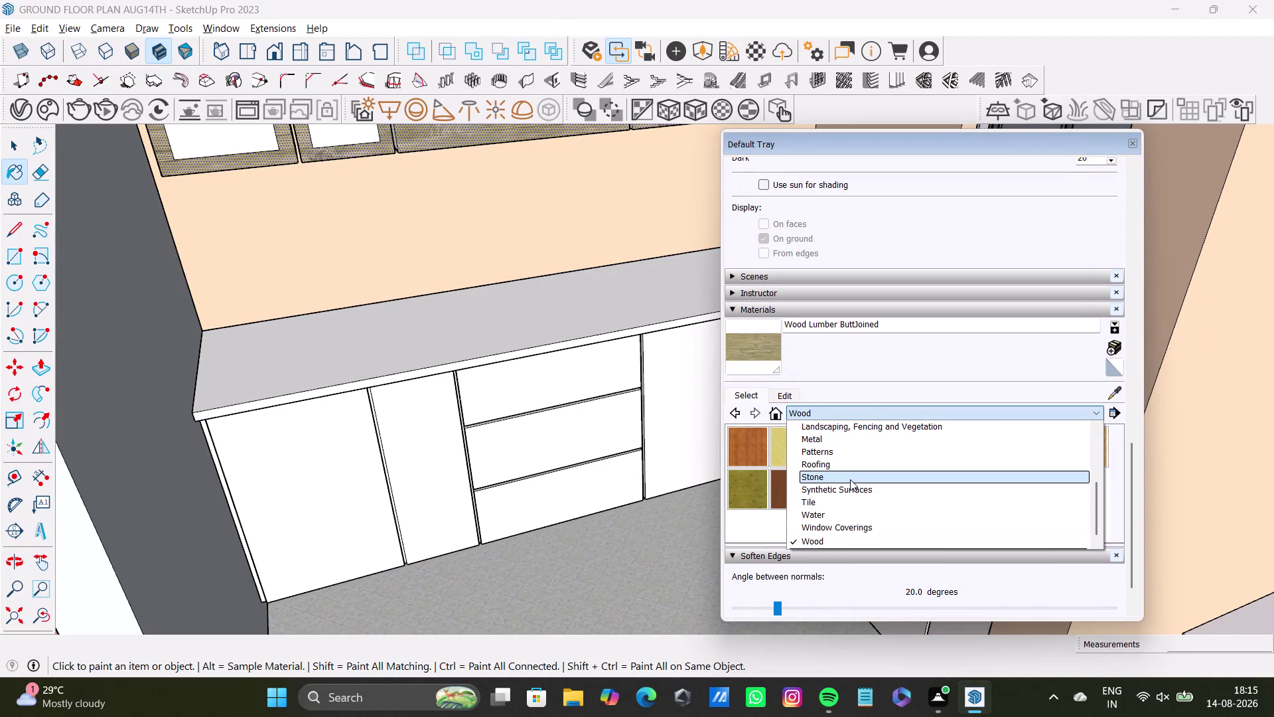
Browse the material collections and switch to the Patterns collection.
scroll(down, 3)
scroll(down, 3)
scroll(down, 3)
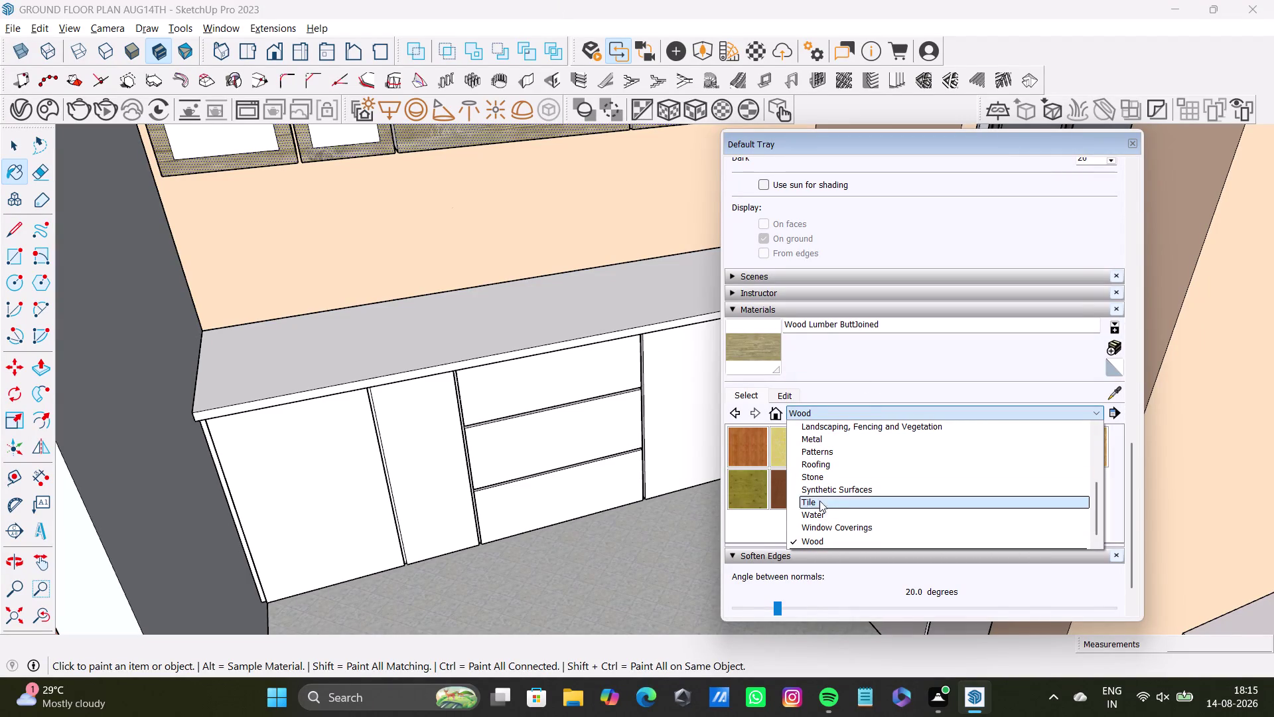
scroll(up, 3)
click(822, 490)
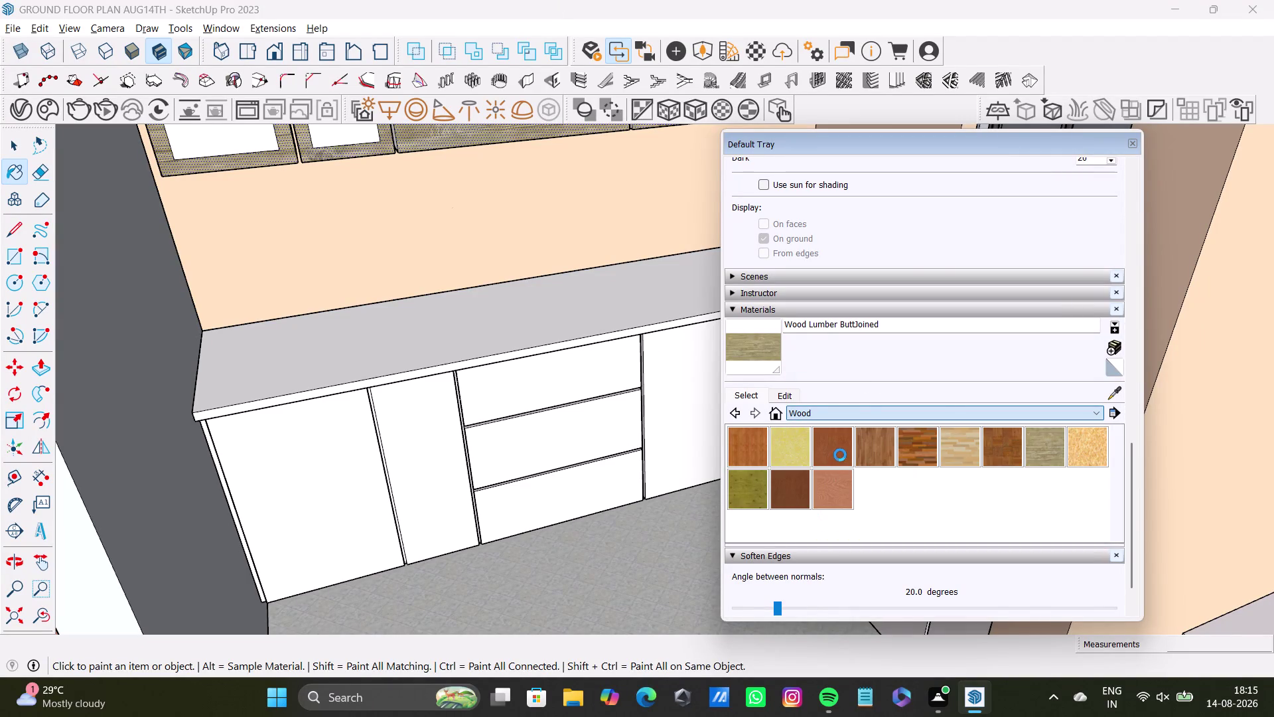
click(804, 452)
click(602, 376)
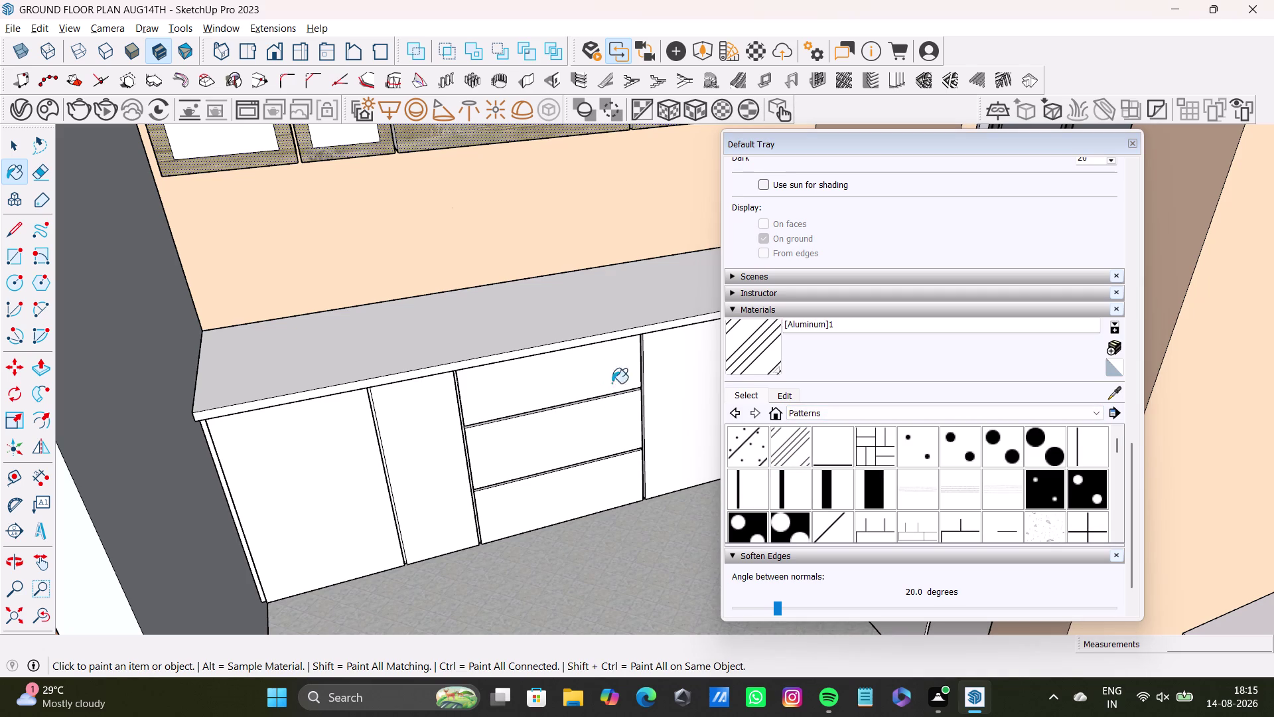
click(588, 366)
Select the white lower cabinet fronts with the Select tool.
key(space)
click(596, 366)
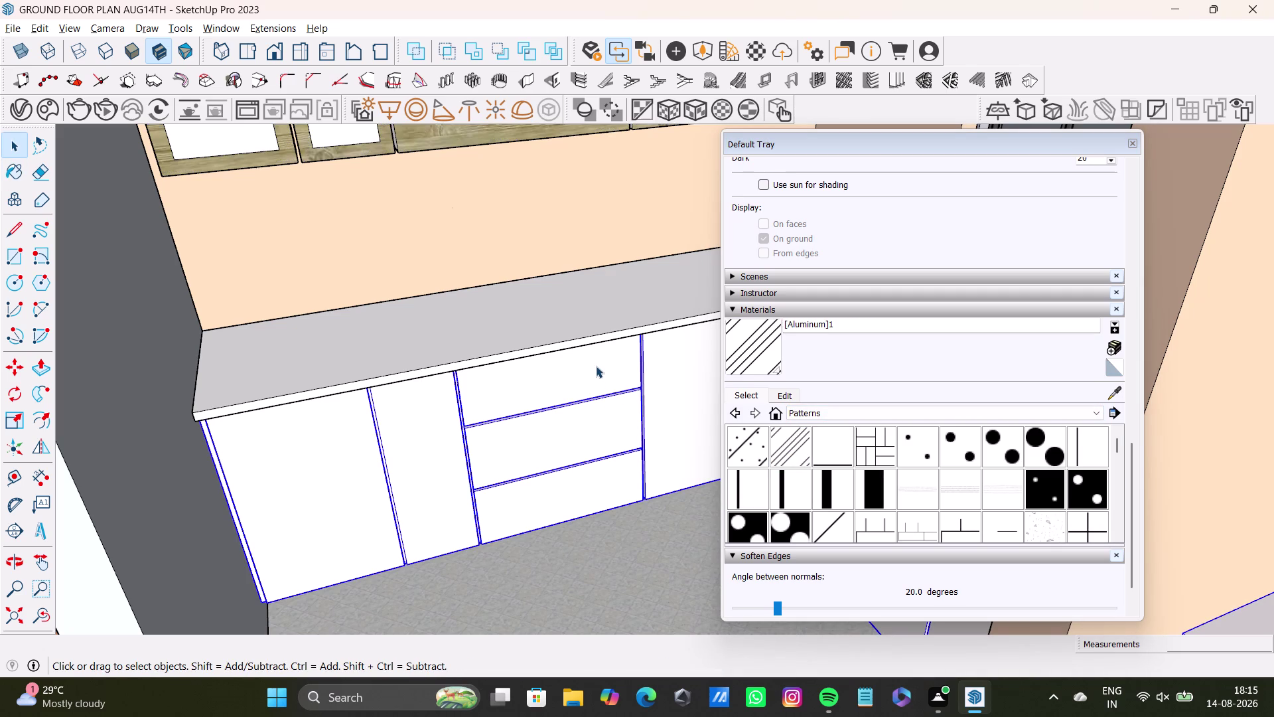
click(786, 446)
click(597, 389)
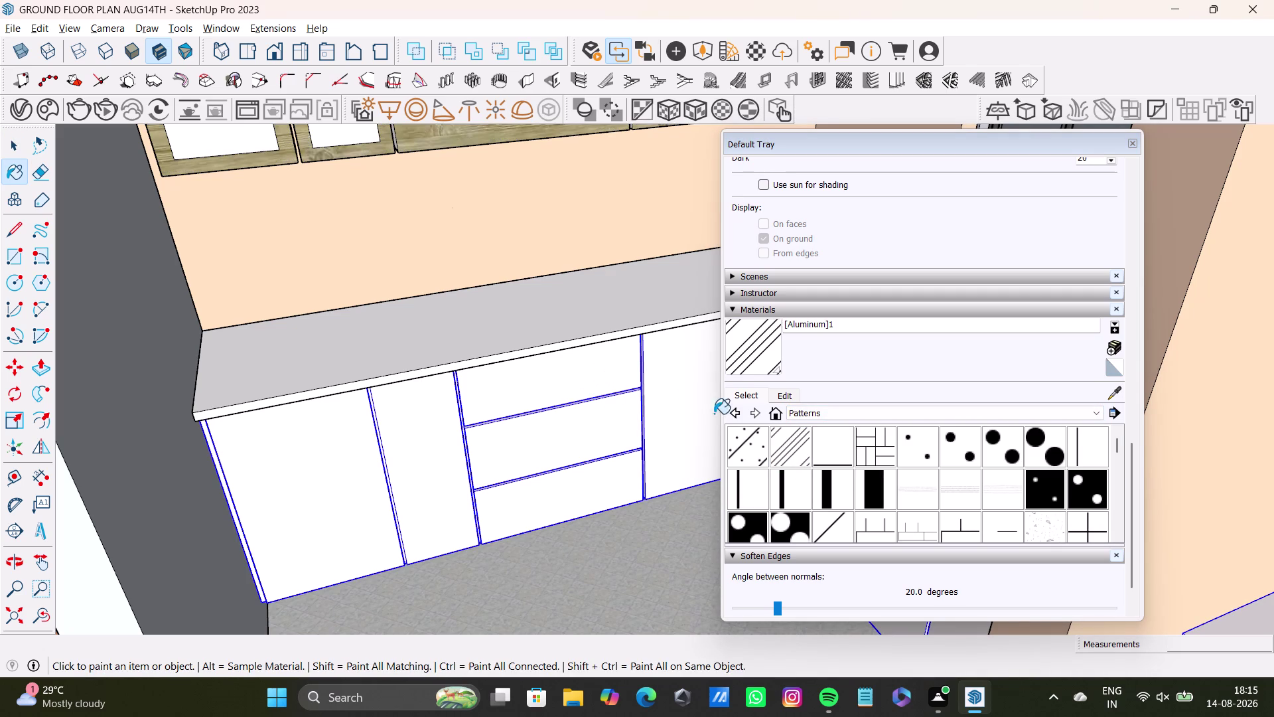
key(space)
click(609, 358)
Switch the Materials collection to Colors-Named.
scroll(up, 3)
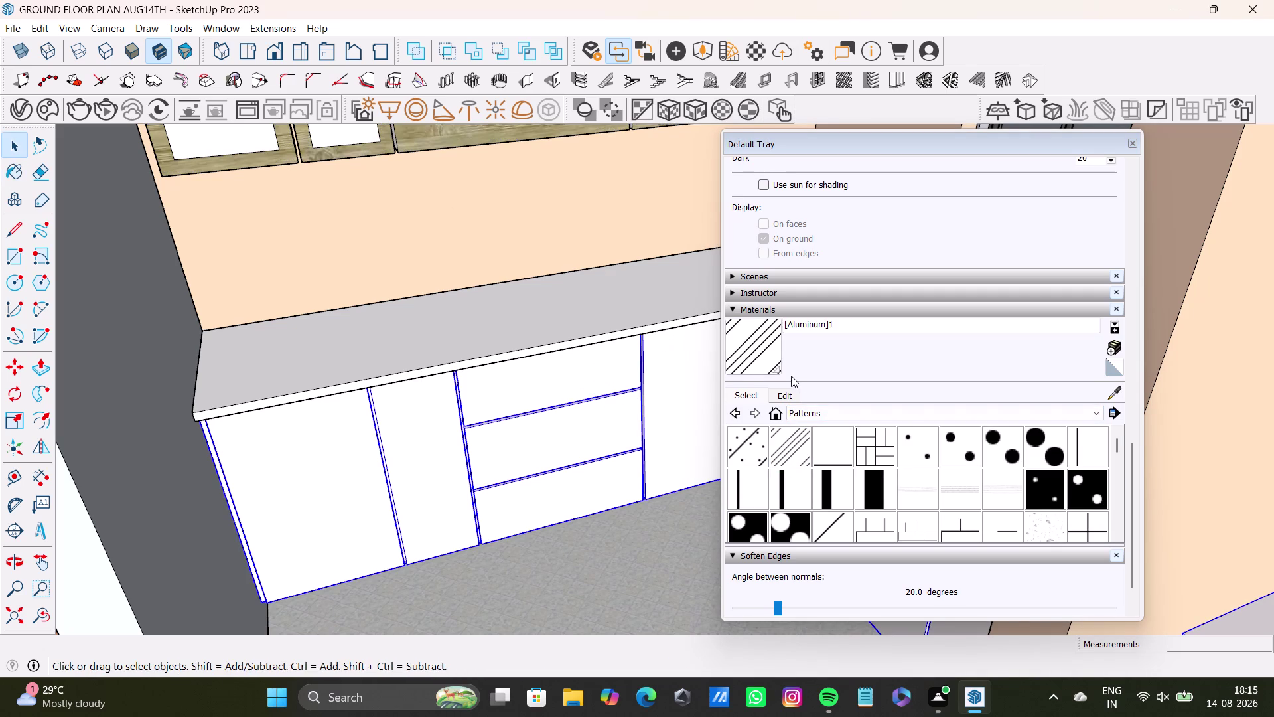
click(799, 409)
scroll(down, 3)
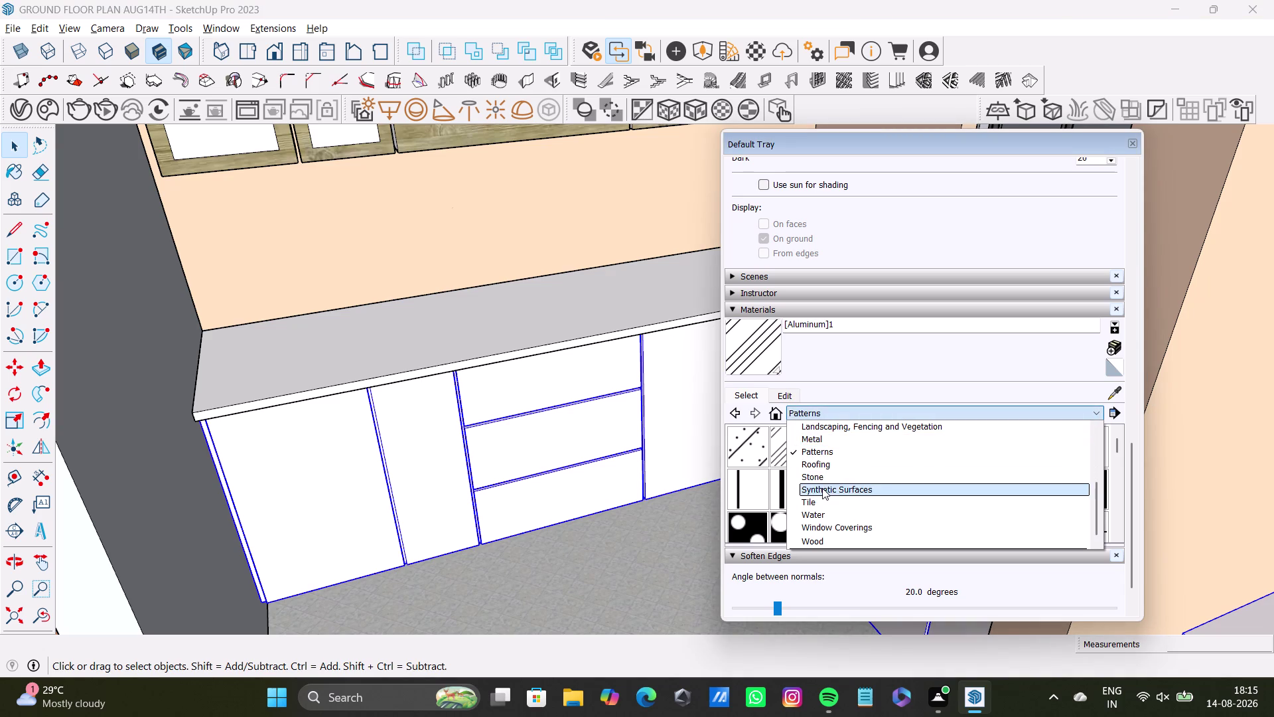
scroll(up, 3)
click(824, 476)
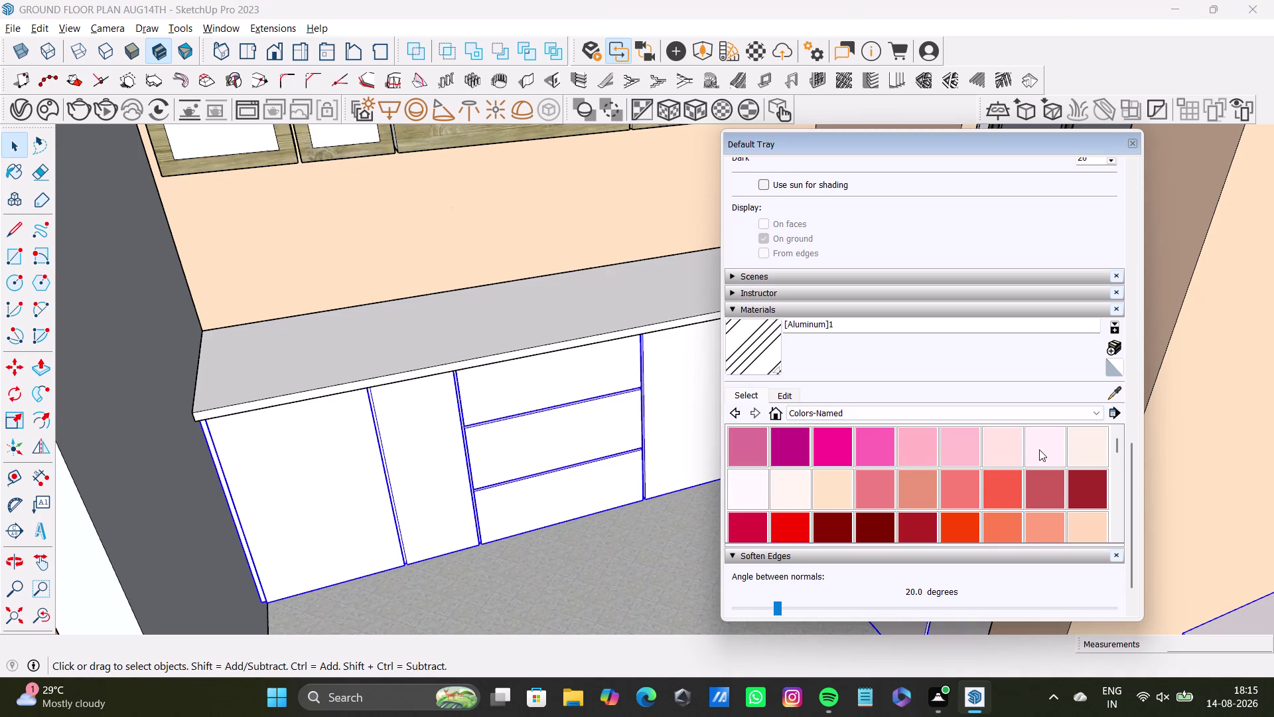
Pick DarkSalmon and triple-click to select the whole lower cabinet unit.
click(924, 488)
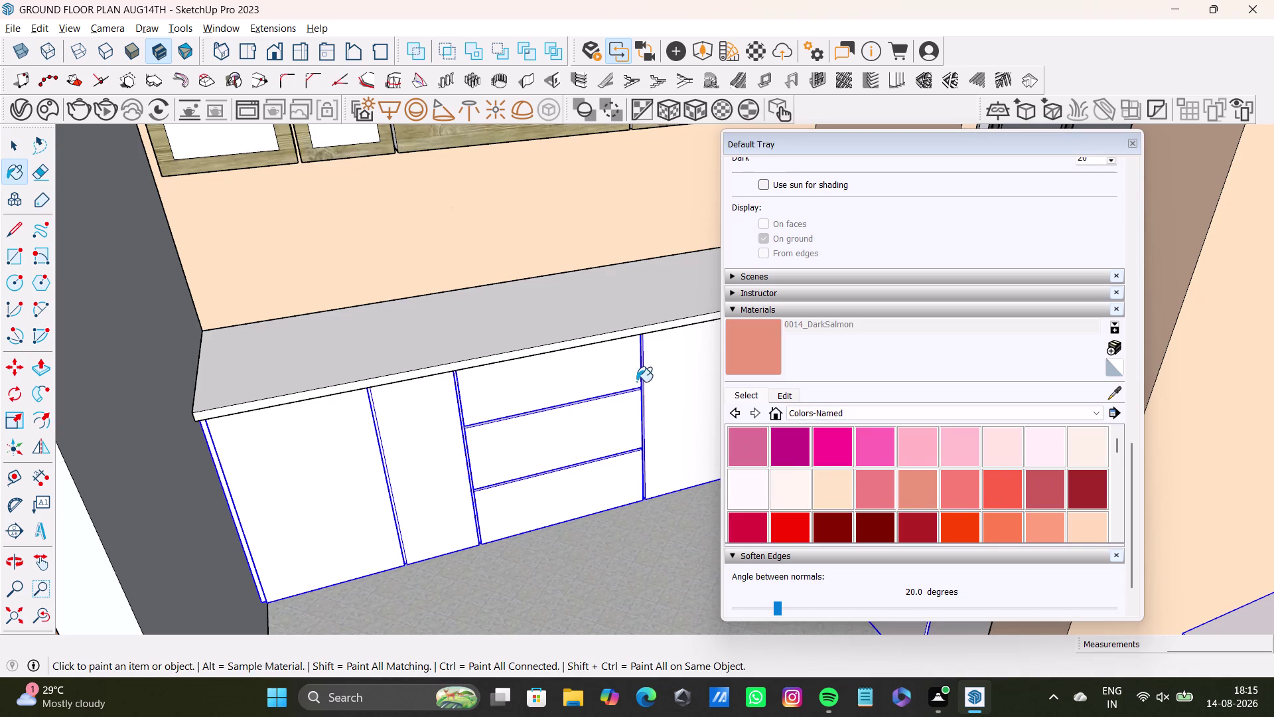
click(608, 366)
key(space)
click(612, 370)
triple_click(610, 369)
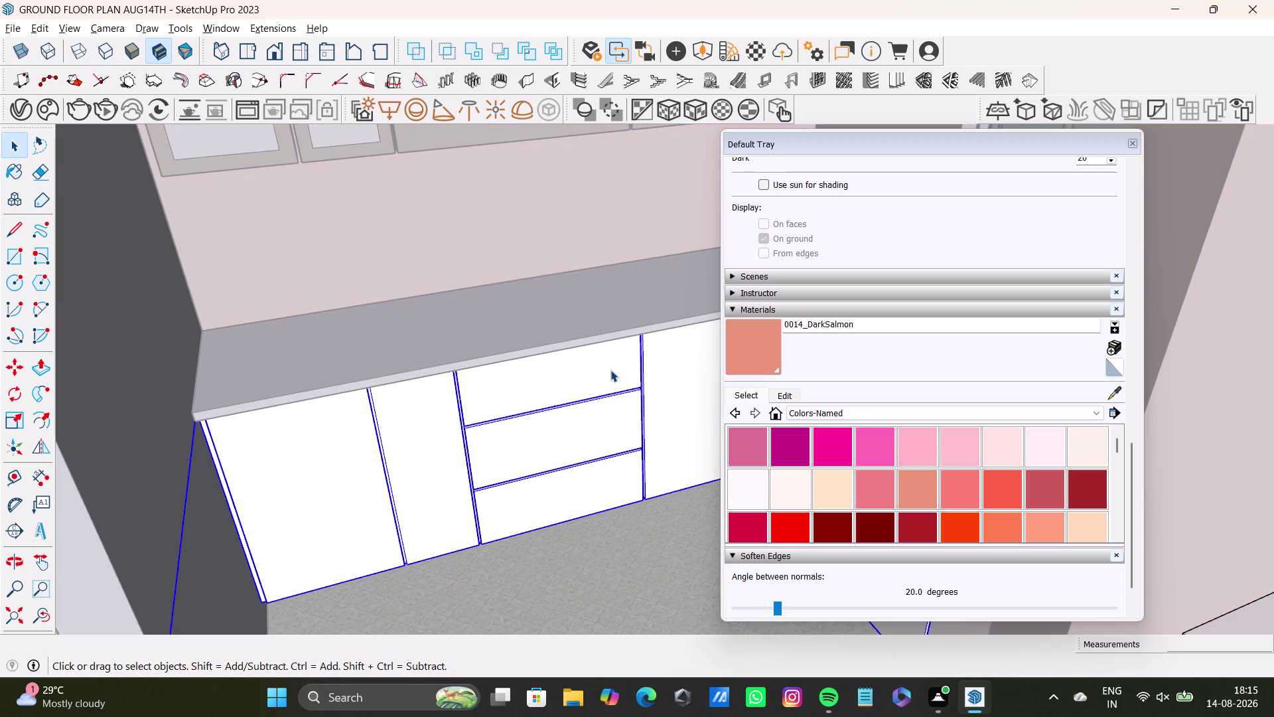
triple_click(611, 370)
click(611, 369)
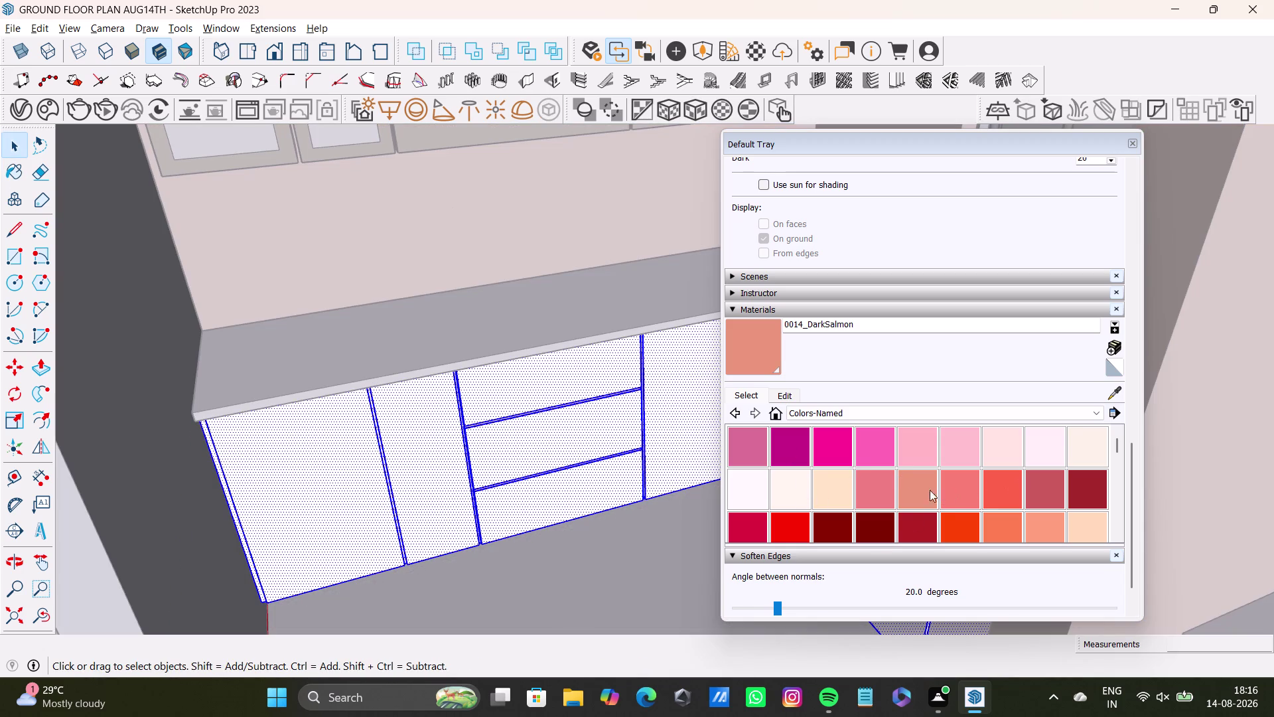
Paint the cabinet fronts DarkSalmon, then Wheat, and finally BurlyWood.
click(913, 487)
click(600, 374)
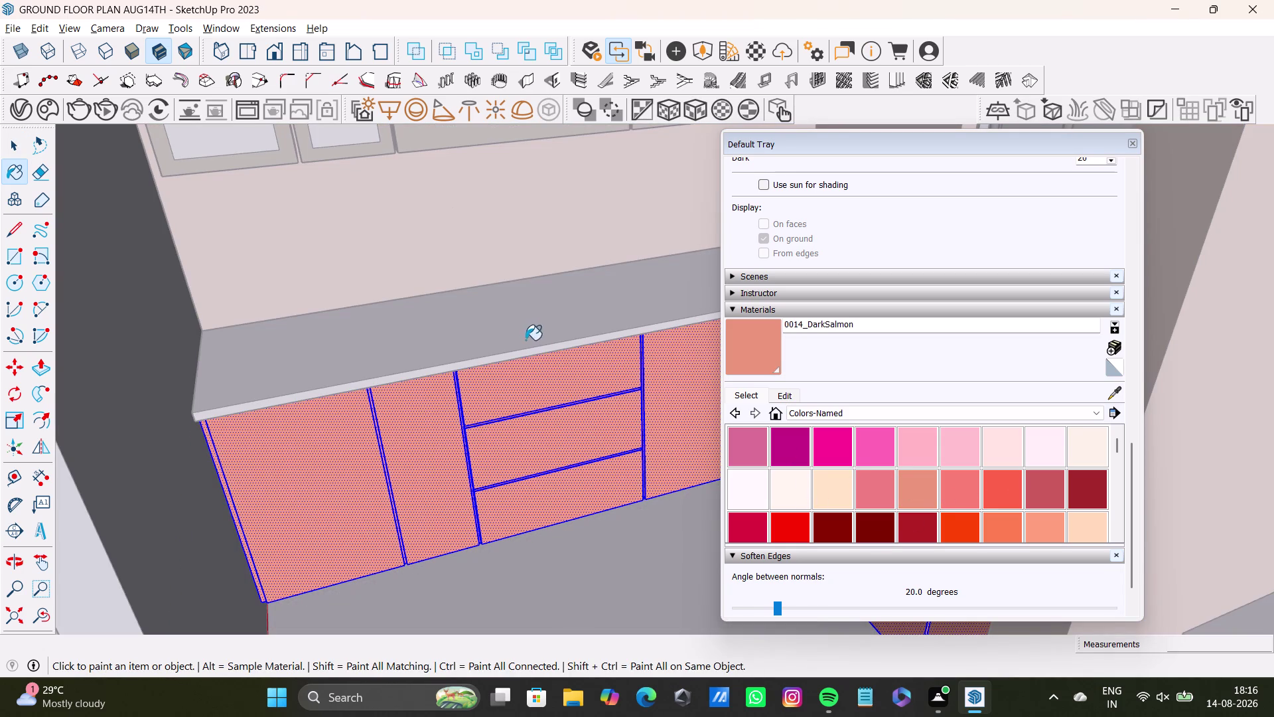
scroll(down, 3)
scroll(down, 3)
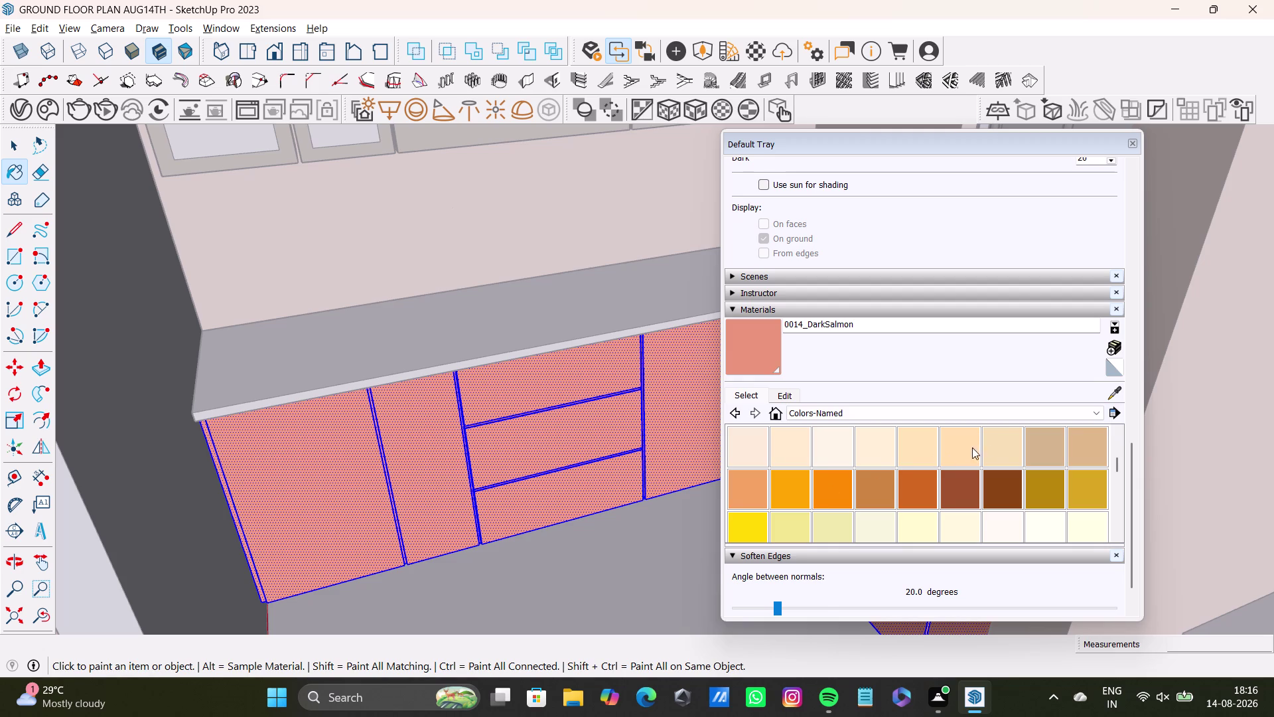
click(990, 443)
click(616, 366)
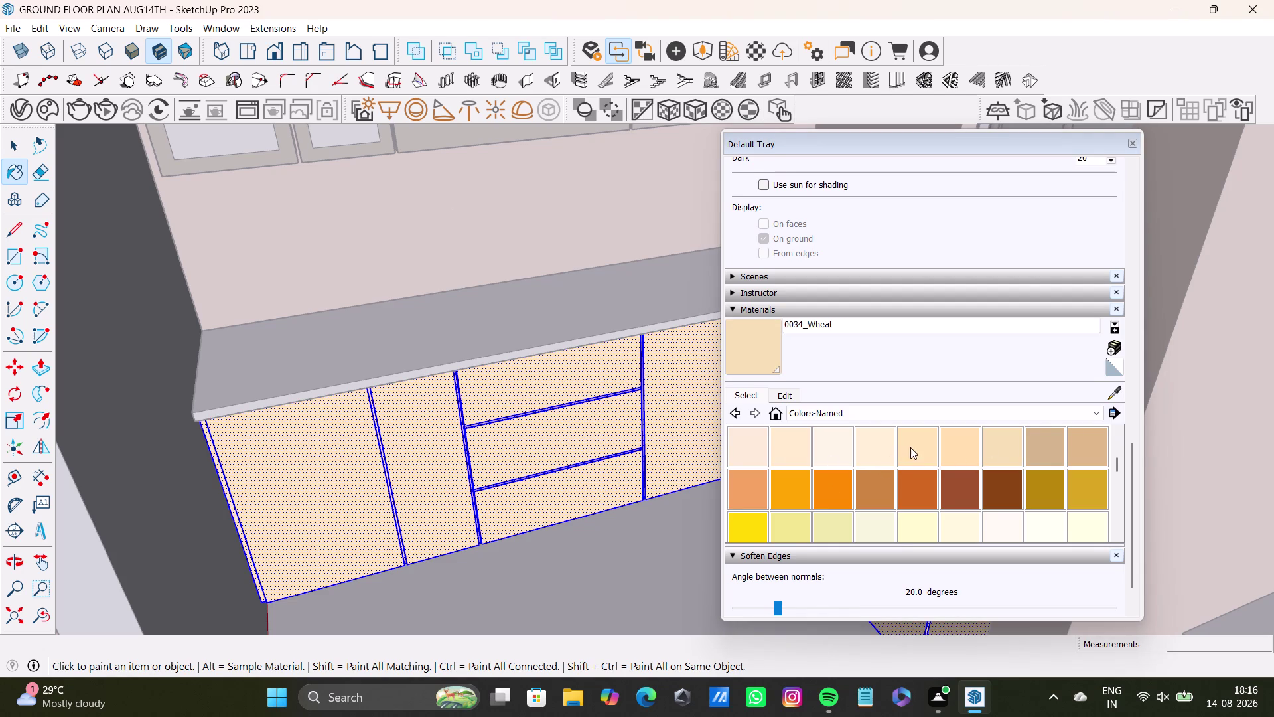
click(1074, 442)
click(544, 390)
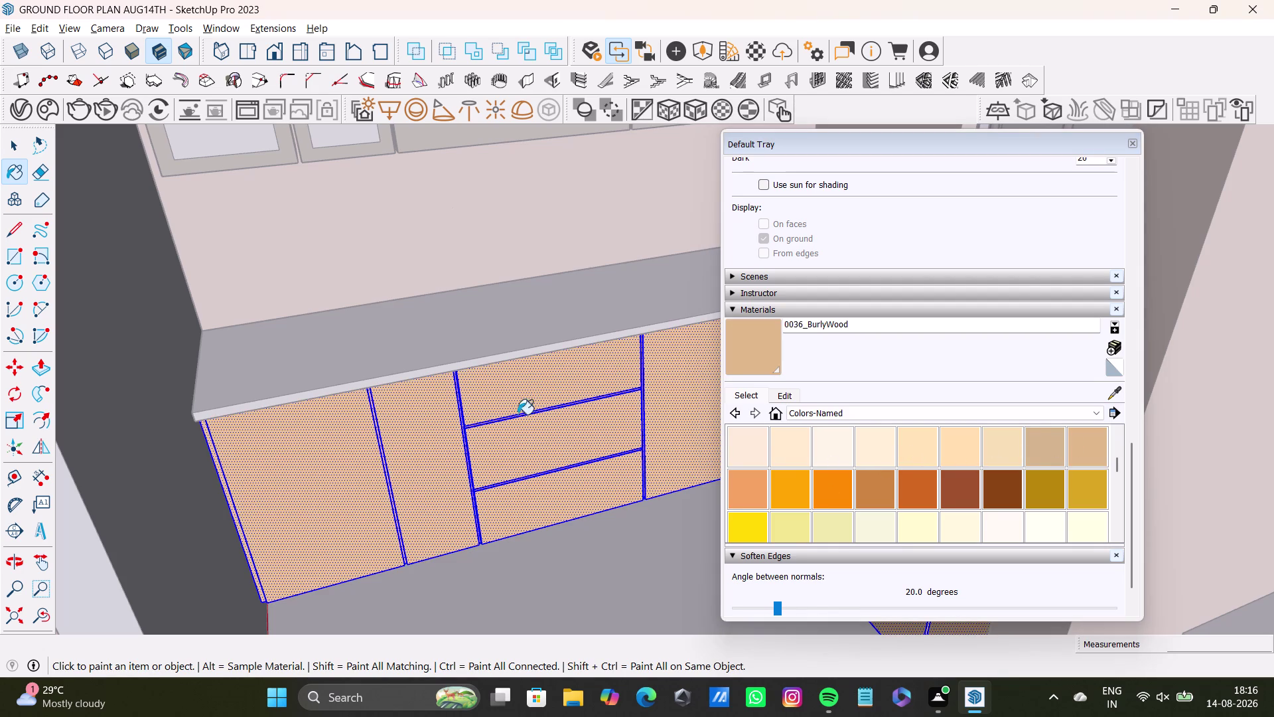
click(872, 412)
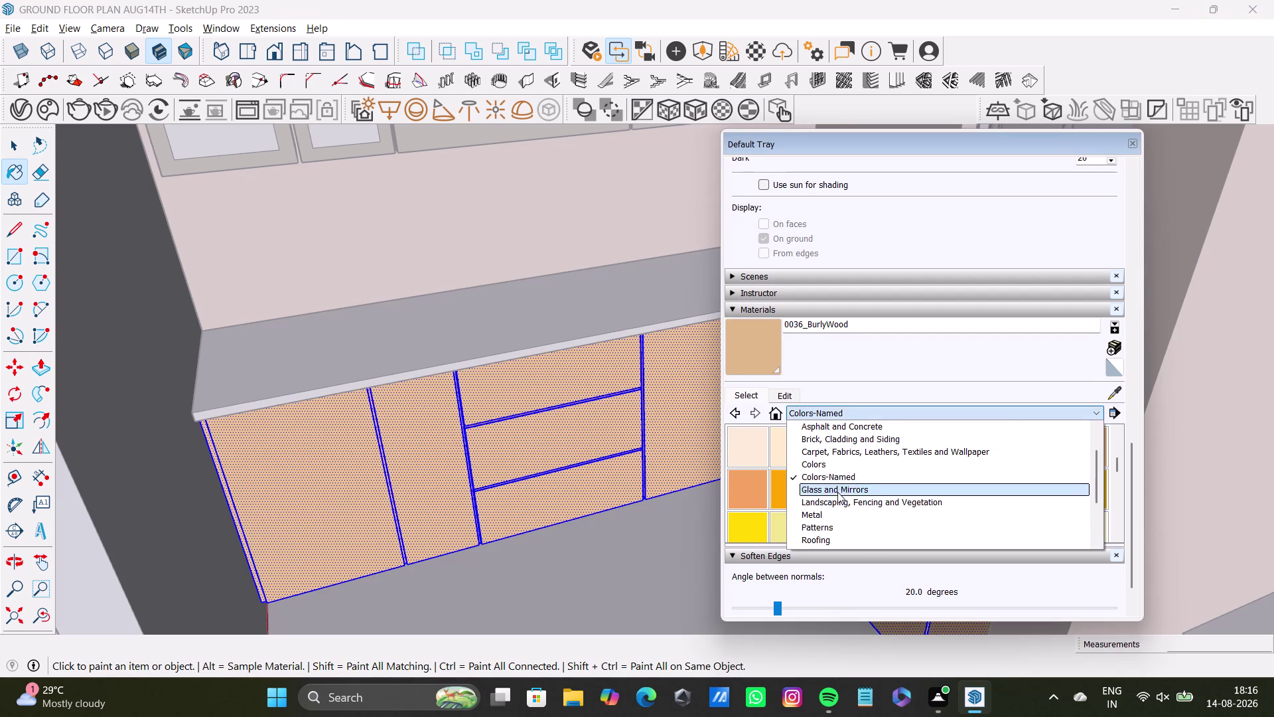
Try the Basketweave, Black Lines 3 and Adobe Rammed Earth patterns on the cabinet fronts.
click(828, 532)
click(870, 449)
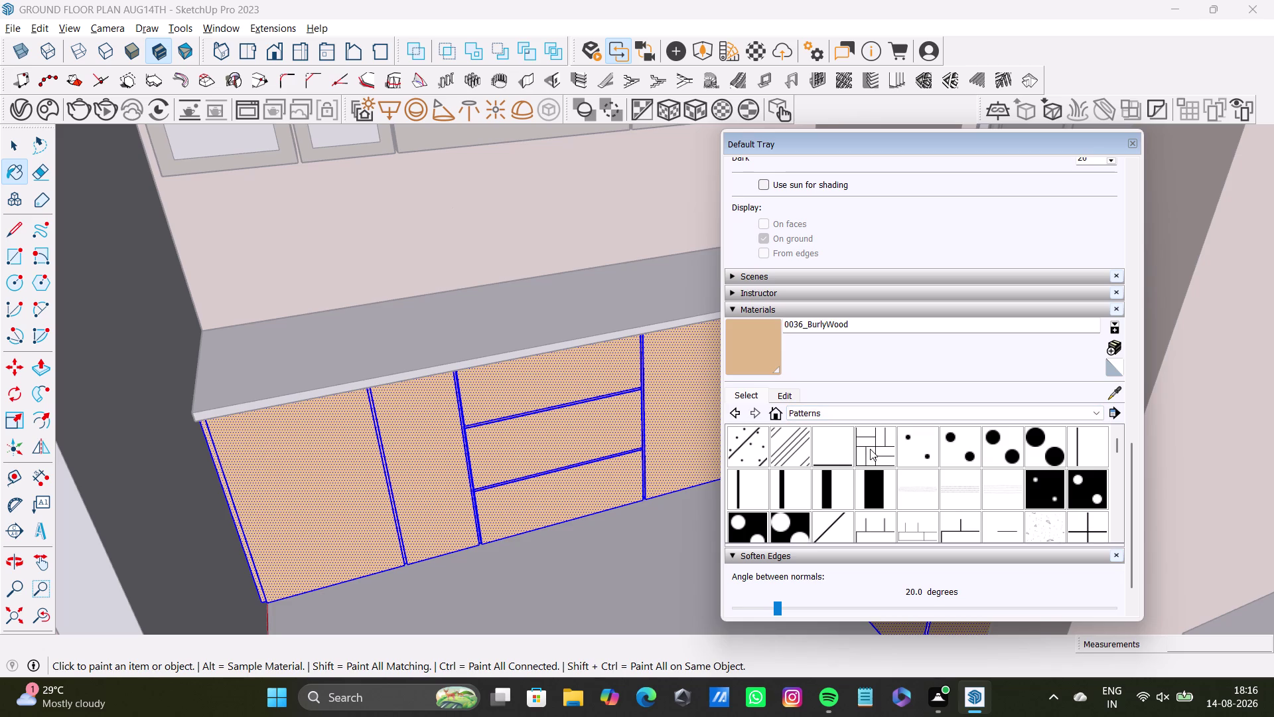
click(575, 386)
click(782, 485)
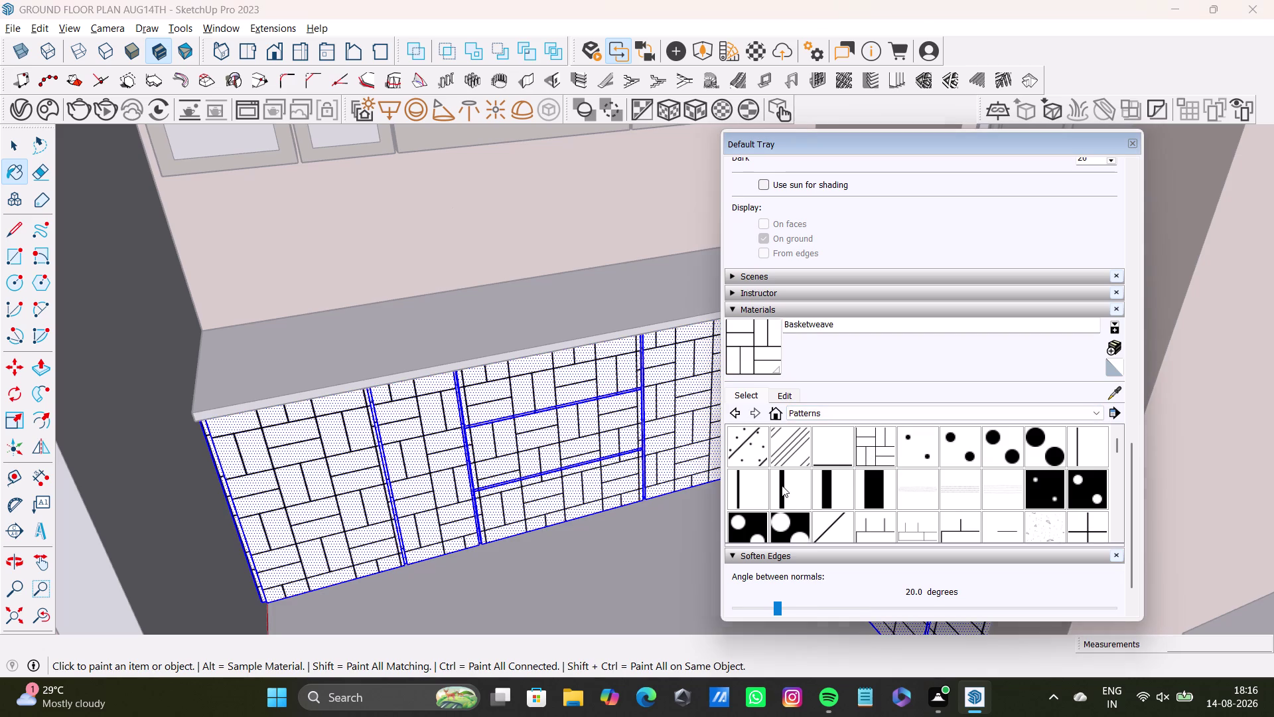
click(564, 379)
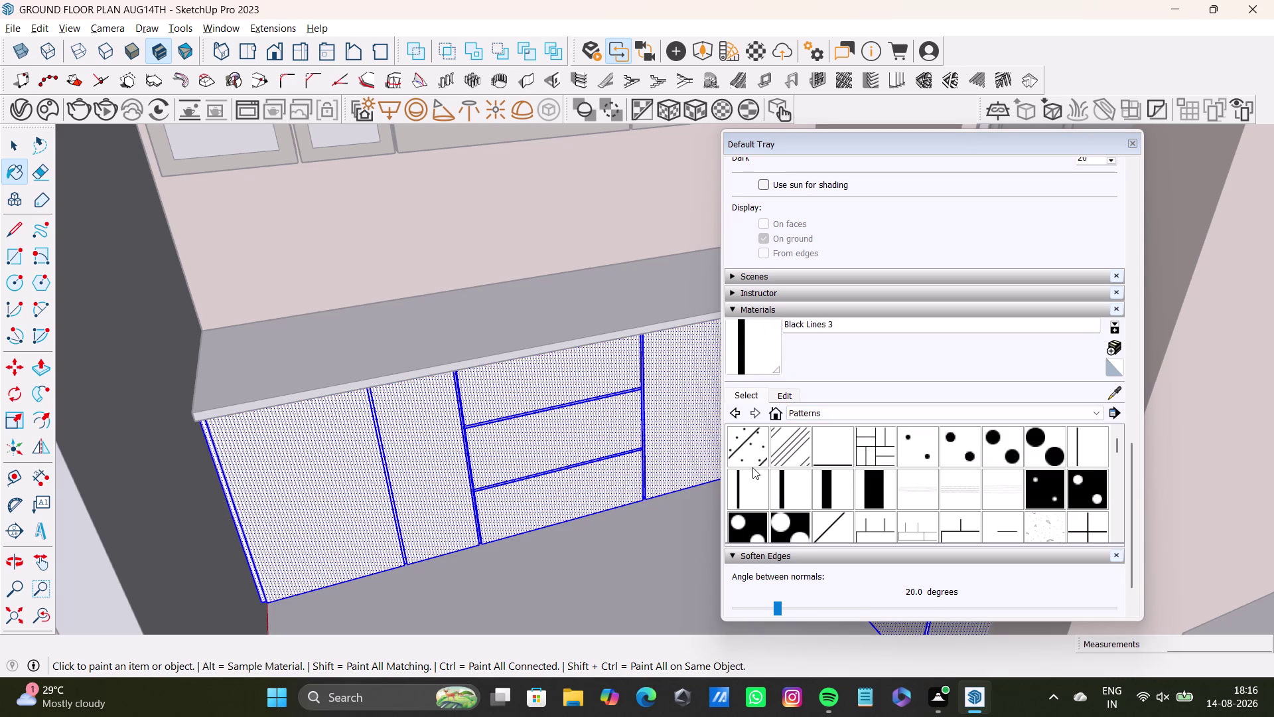
click(748, 447)
click(662, 383)
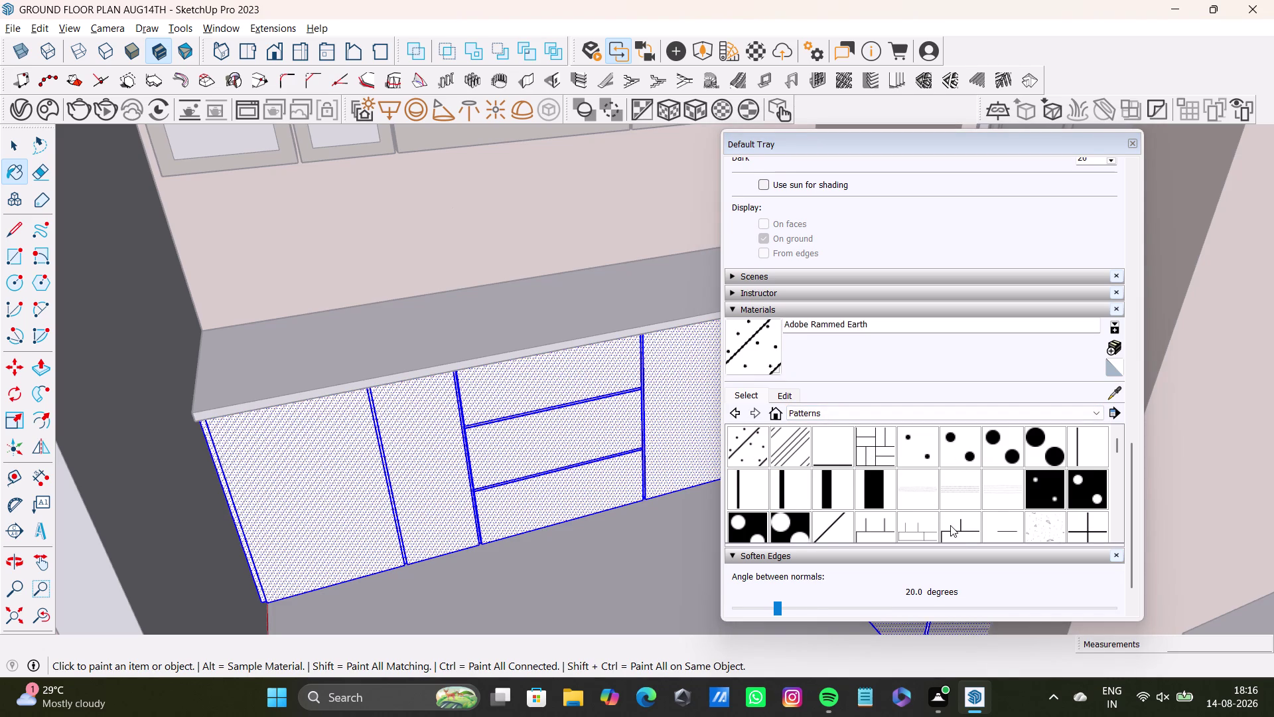
Try Crushed Rock Gravel, then finish the cabinet fronts with Sketchy Stone.
scroll(down, 3)
scroll(down, 3)
click(959, 498)
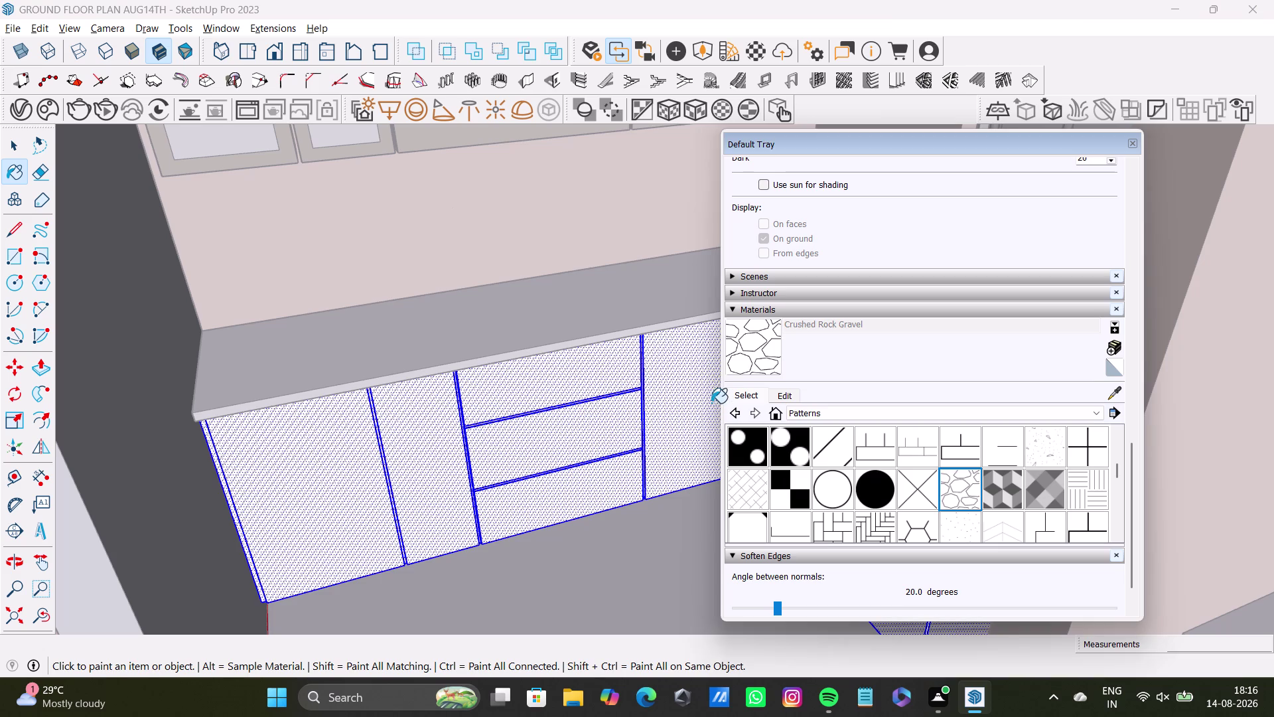
click(703, 384)
scroll(up, 3)
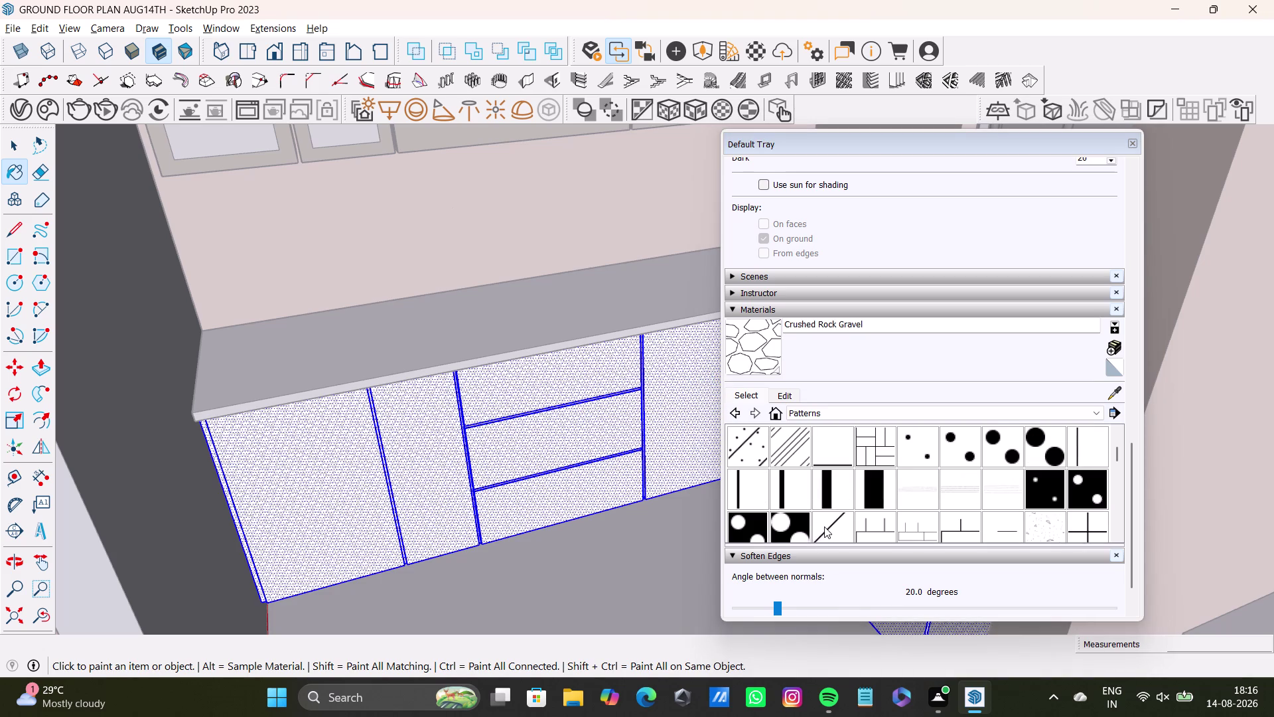
scroll(up, 3)
scroll(down, 3)
scroll(down, 3)
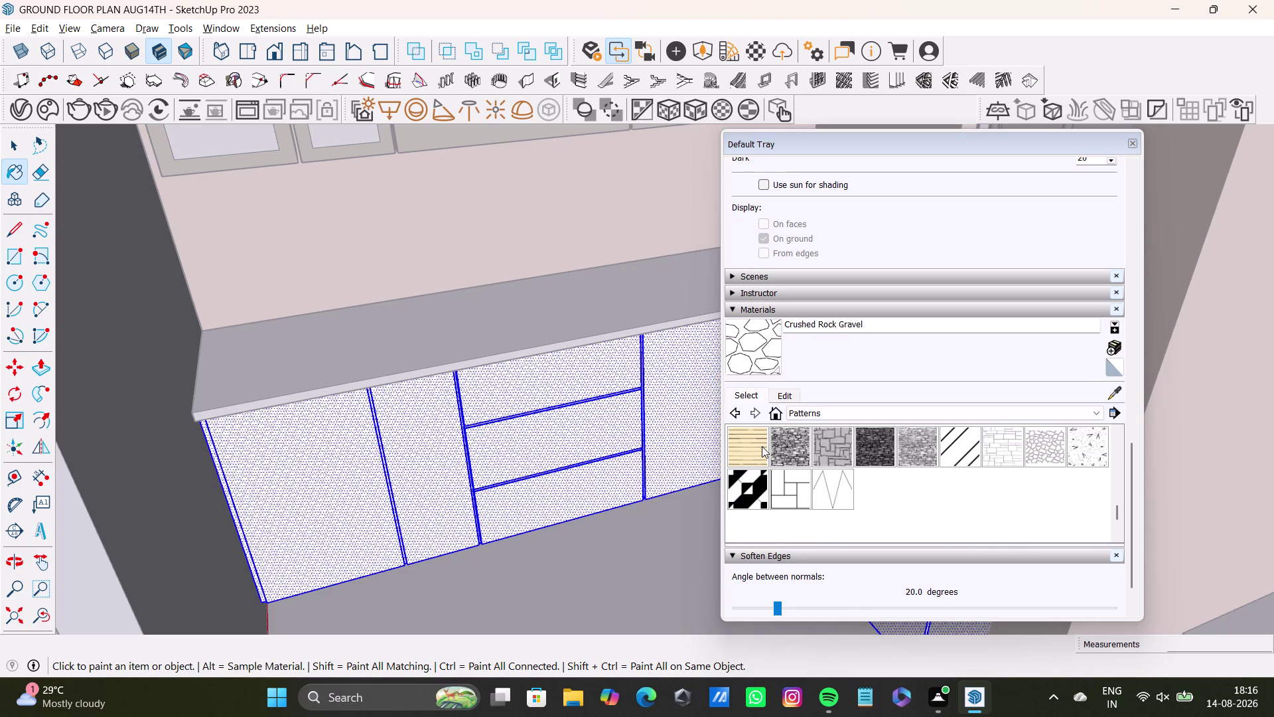
click(786, 441)
click(666, 395)
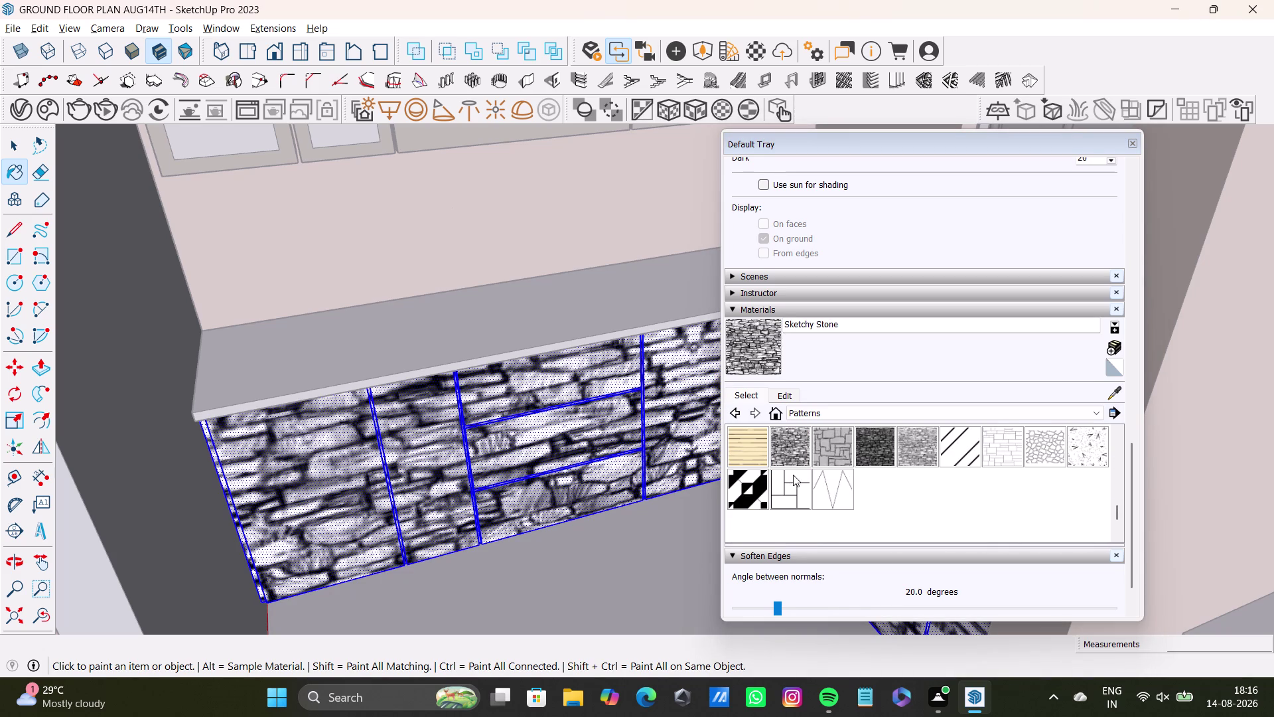
click(852, 415)
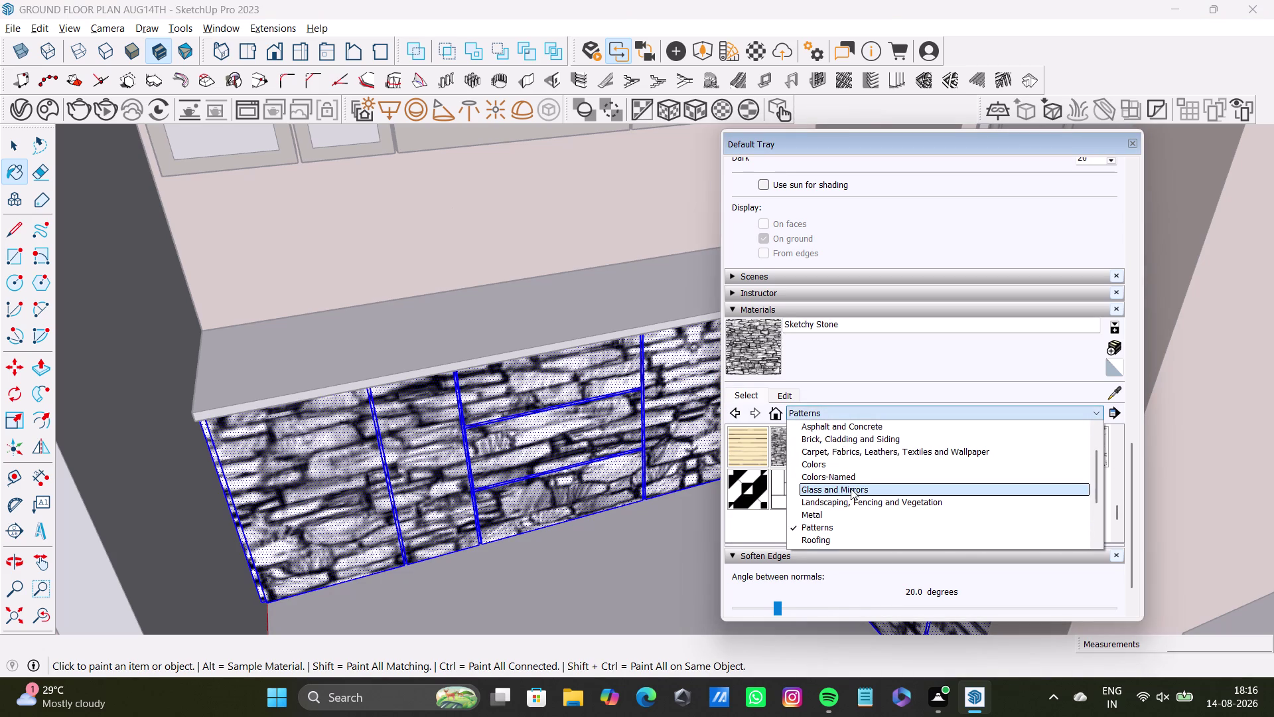
Switch to Colors-Named and try Cornsilk on the cabinet fronts.
click(858, 482)
scroll(down, 3)
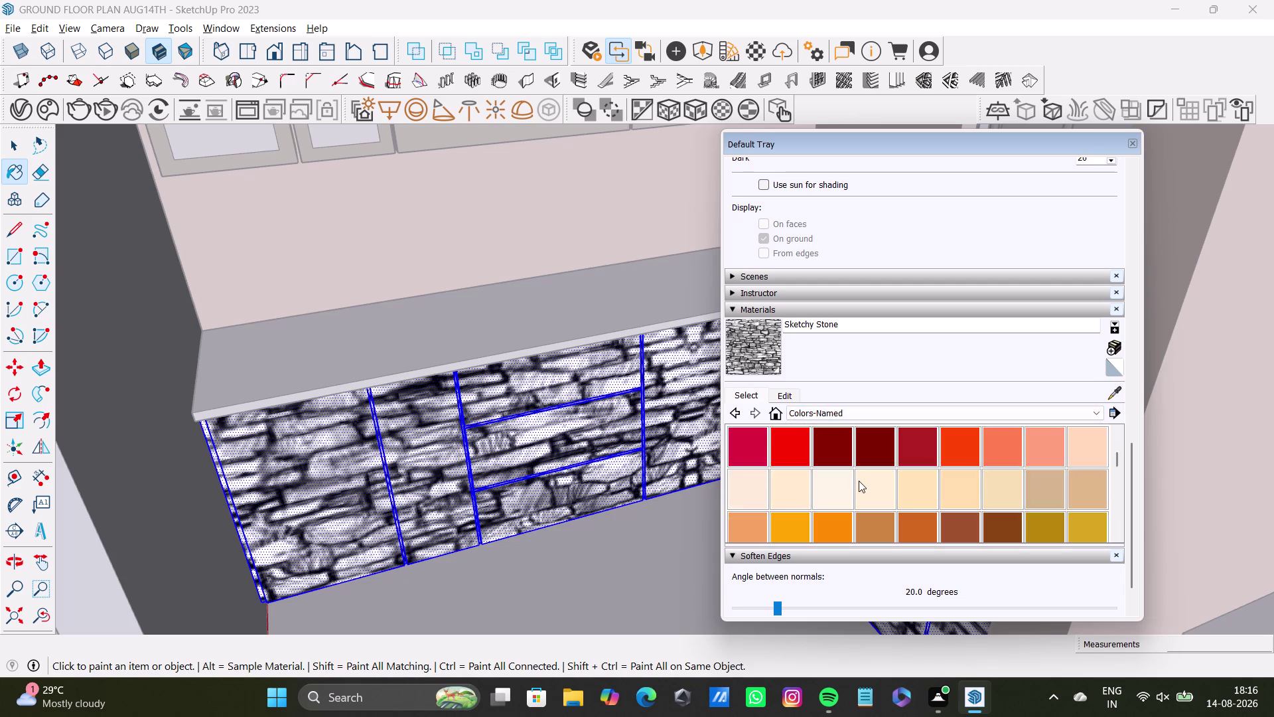
scroll(down, 3)
scroll(down, 3)
scroll(up, 3)
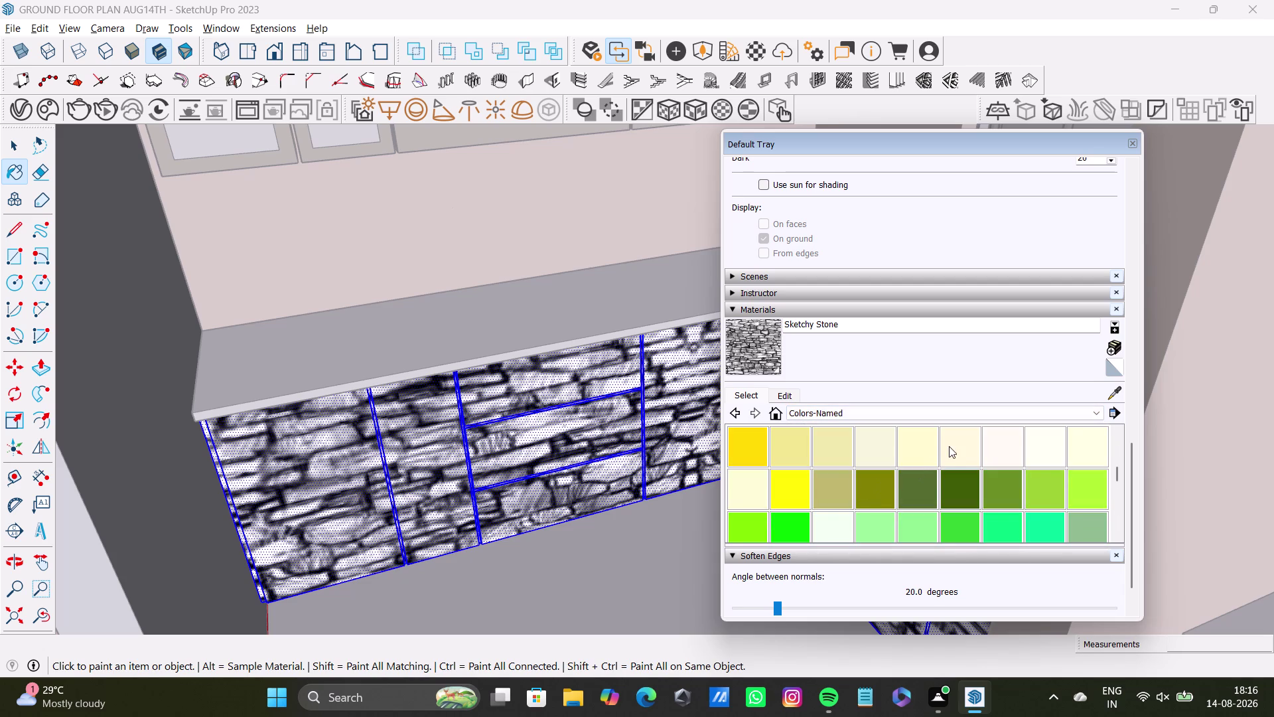
click(951, 445)
click(672, 392)
Try Tan and then OldLace on the cabinet fronts.
scroll(up, 3)
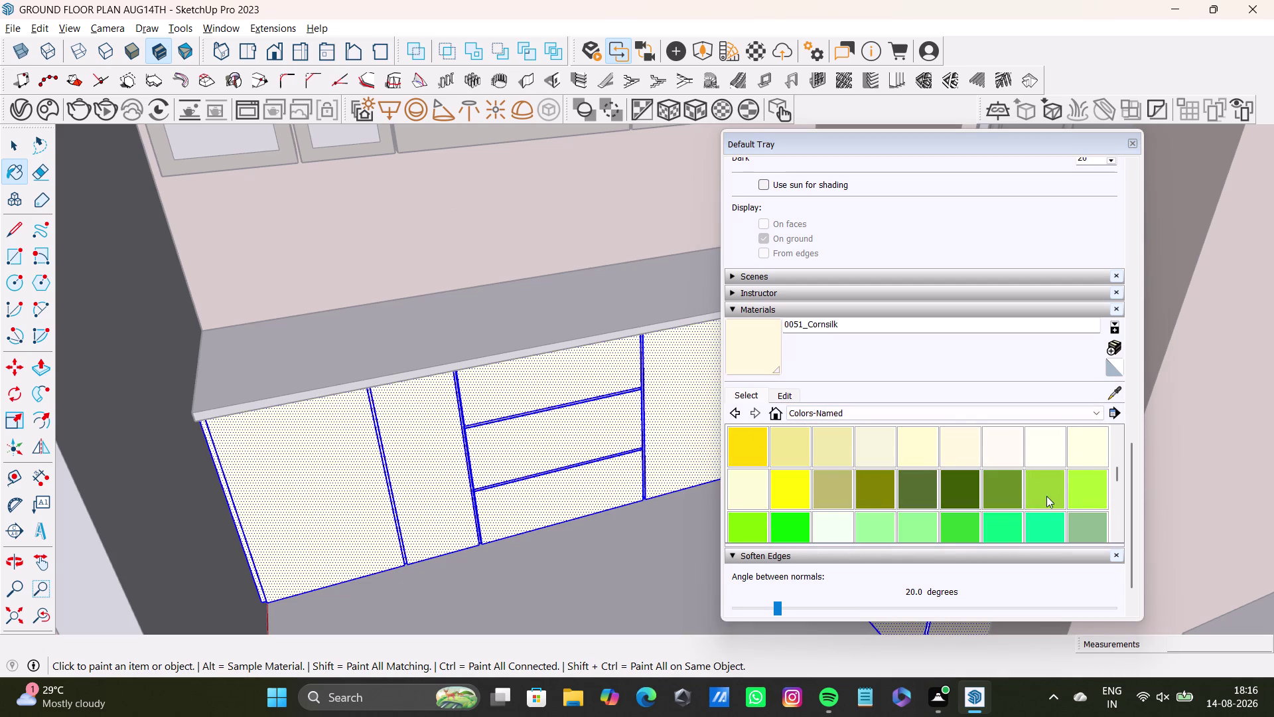
scroll(up, 3)
scroll(up, 3)
click(1055, 491)
click(680, 366)
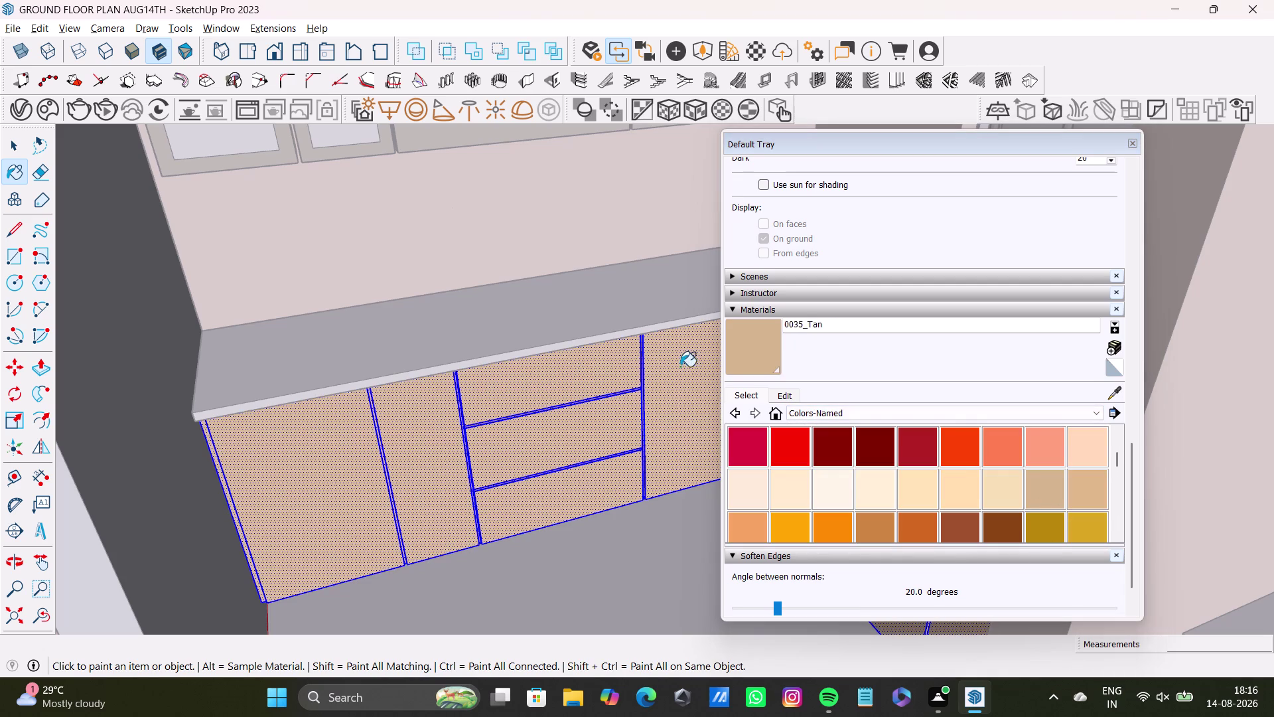
click(832, 491)
click(675, 382)
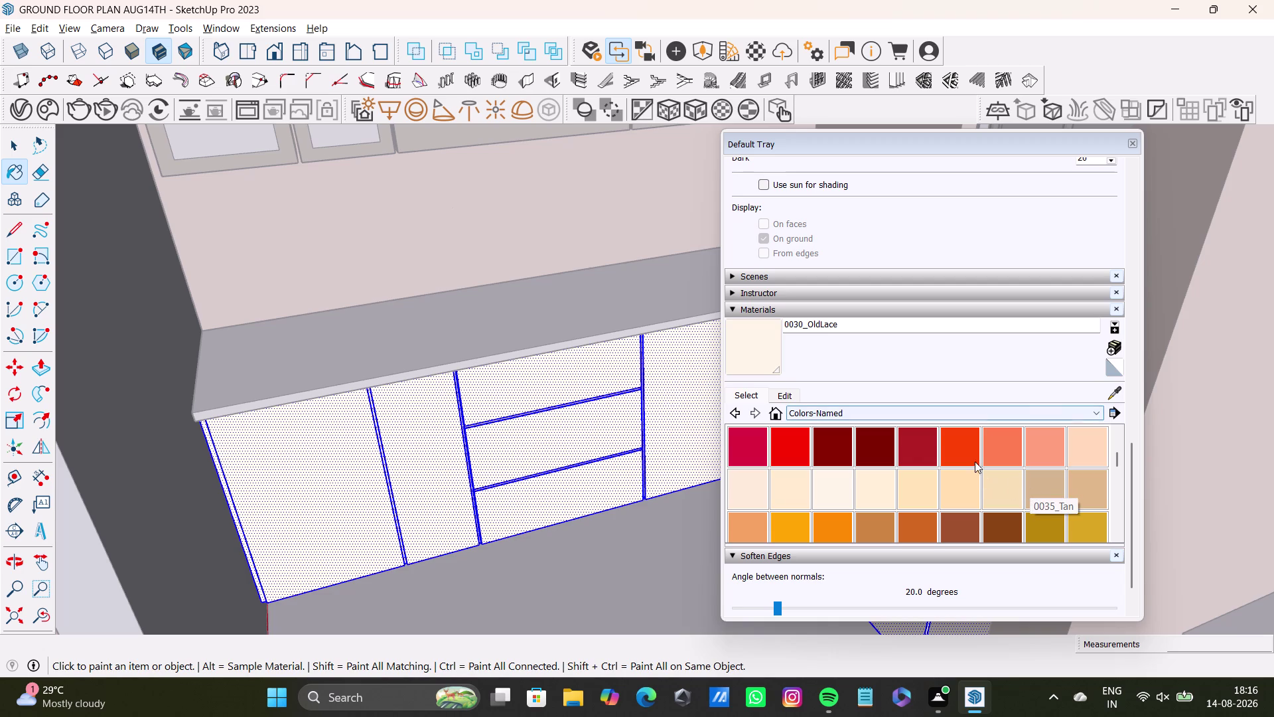
Paint the cabinet fronts DarkSalmon and return to the Select tool.
scroll(up, 3)
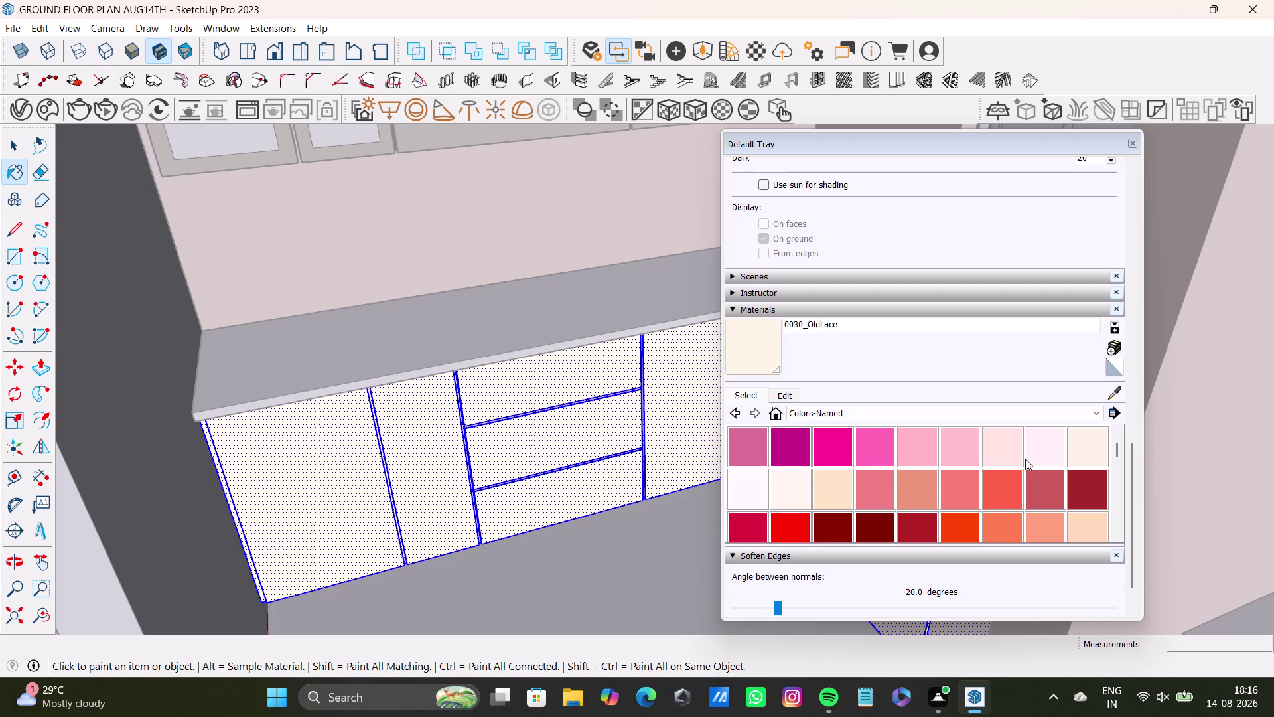
click(921, 491)
click(693, 412)
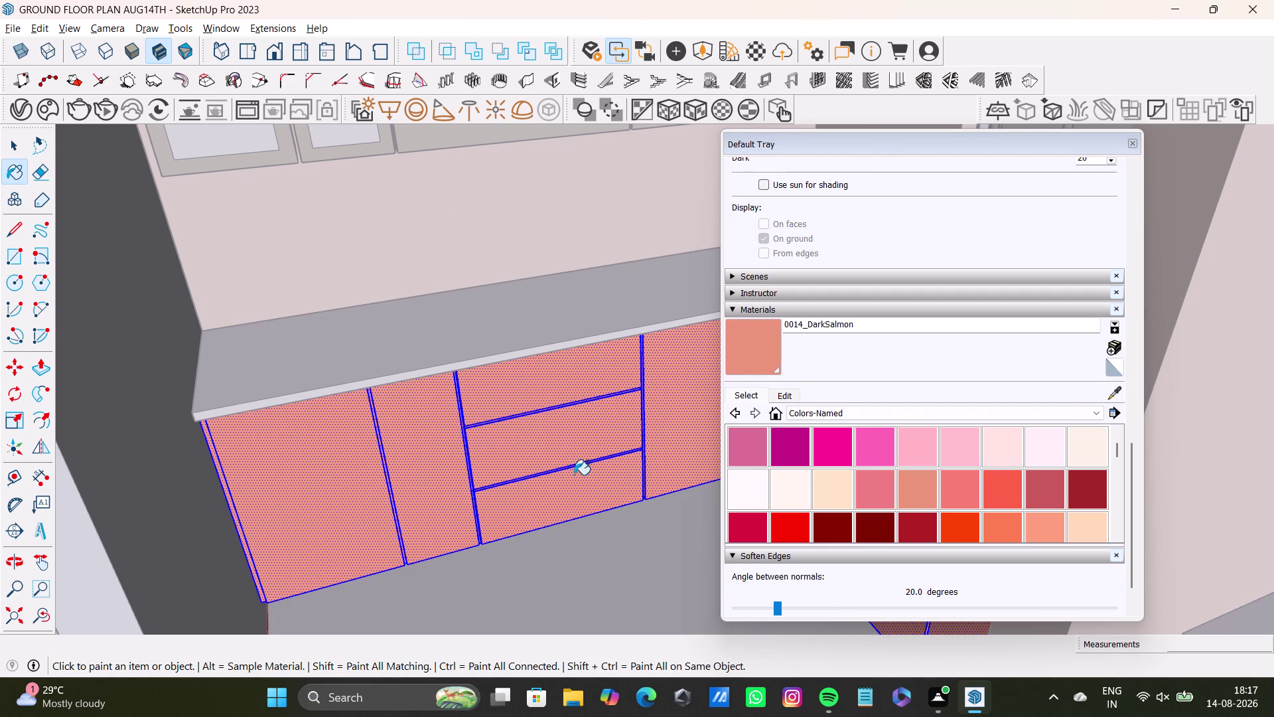
key(space)
Deselect the painted fronts and pull back to view the whole kitchen corner.
click(601, 517)
click(583, 561)
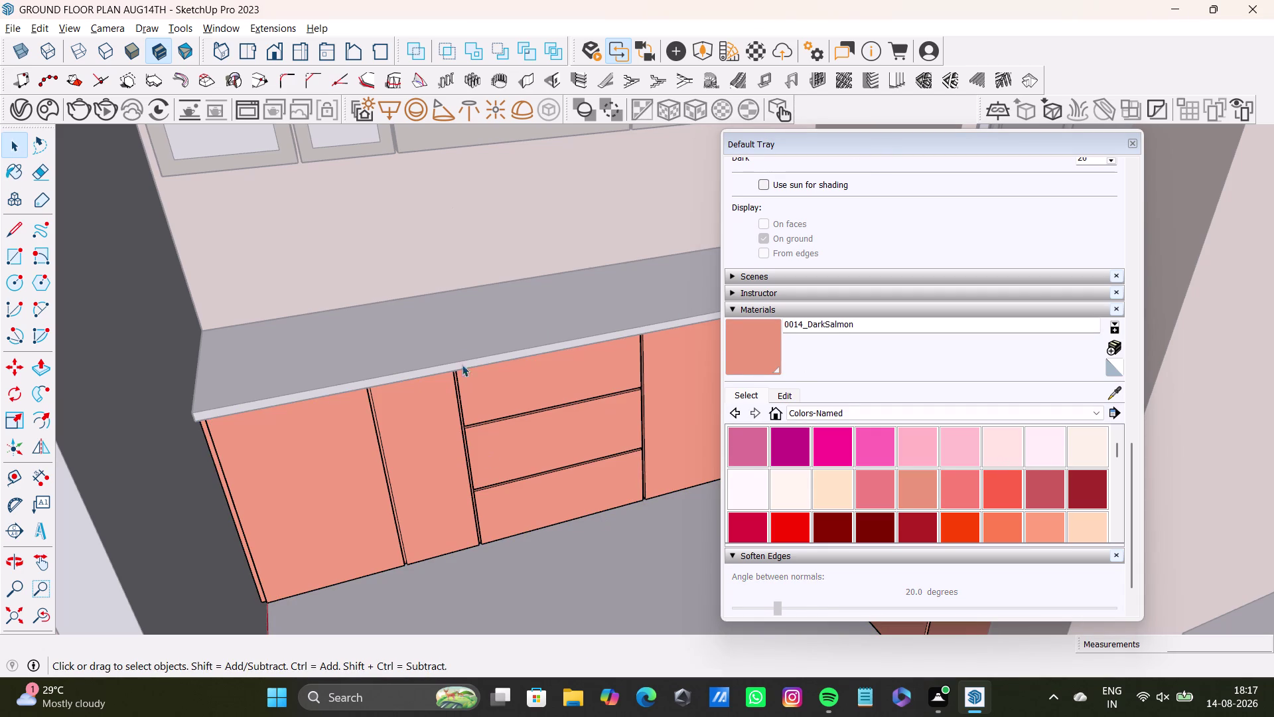
double_click(479, 349)
click(485, 354)
click(487, 361)
click(541, 455)
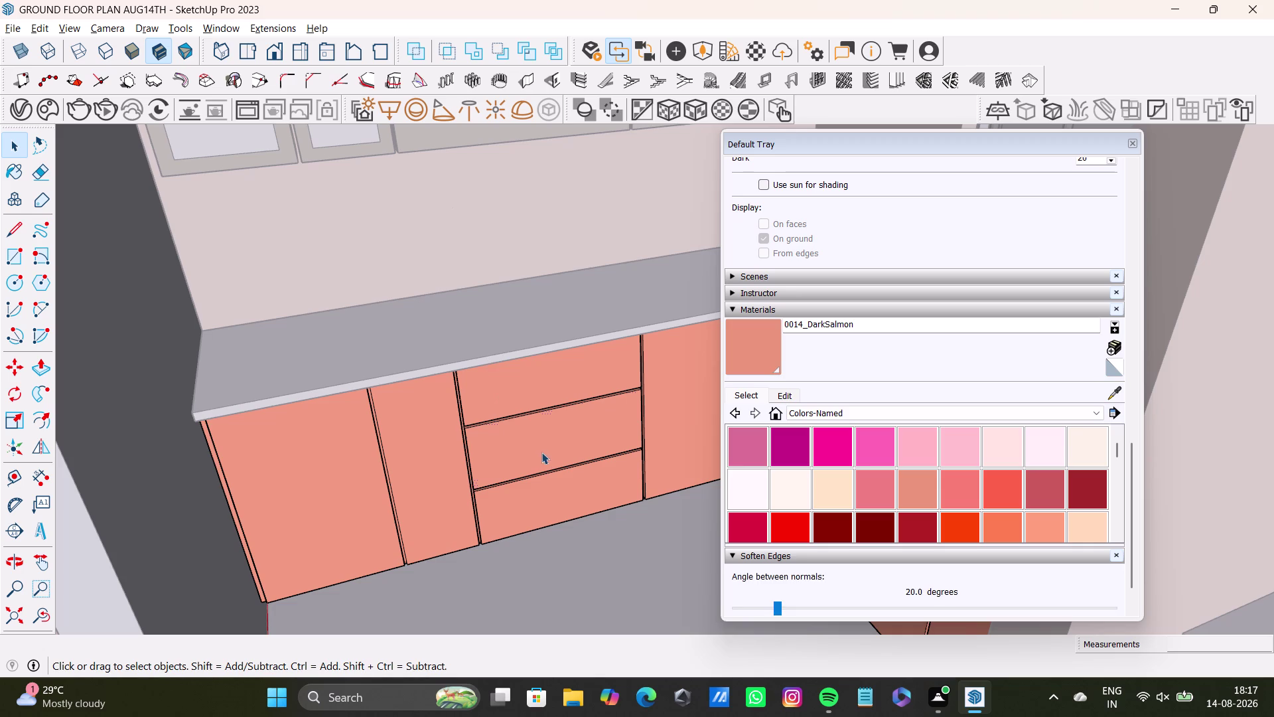
drag(890, 143, 954, 537)
Orbit toward the kitchen and double-click the L-shaped countertop to select it.
scroll(down, 3)
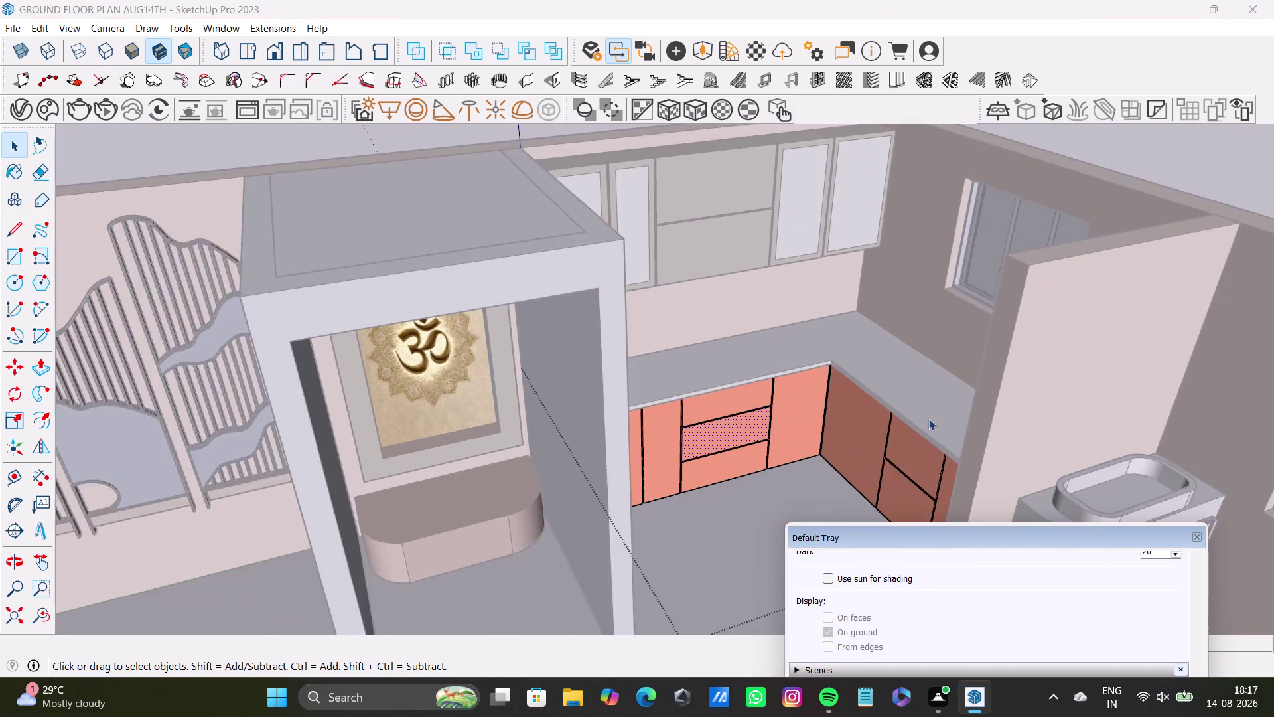
scroll(down, 3)
triple_click(1094, 260)
double_click(1093, 260)
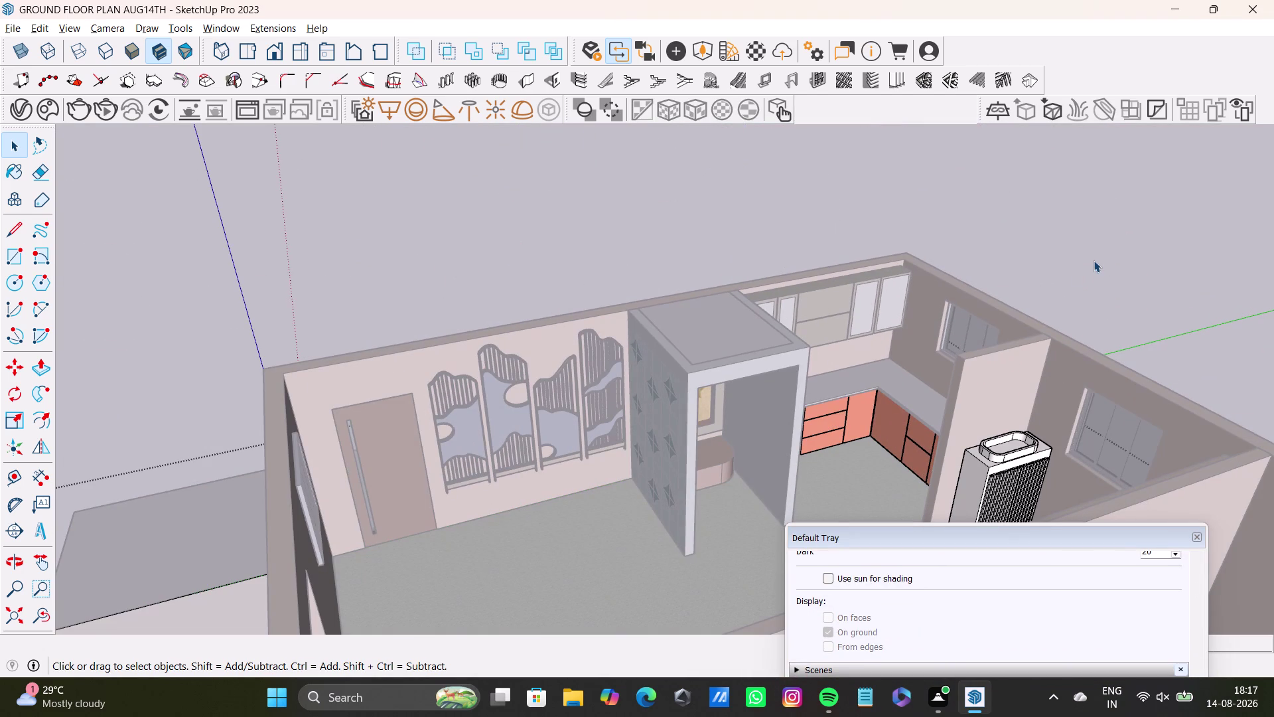
key(space)
double_click(1080, 260)
scroll(up, 3)
middle_drag(840, 402, 693, 372)
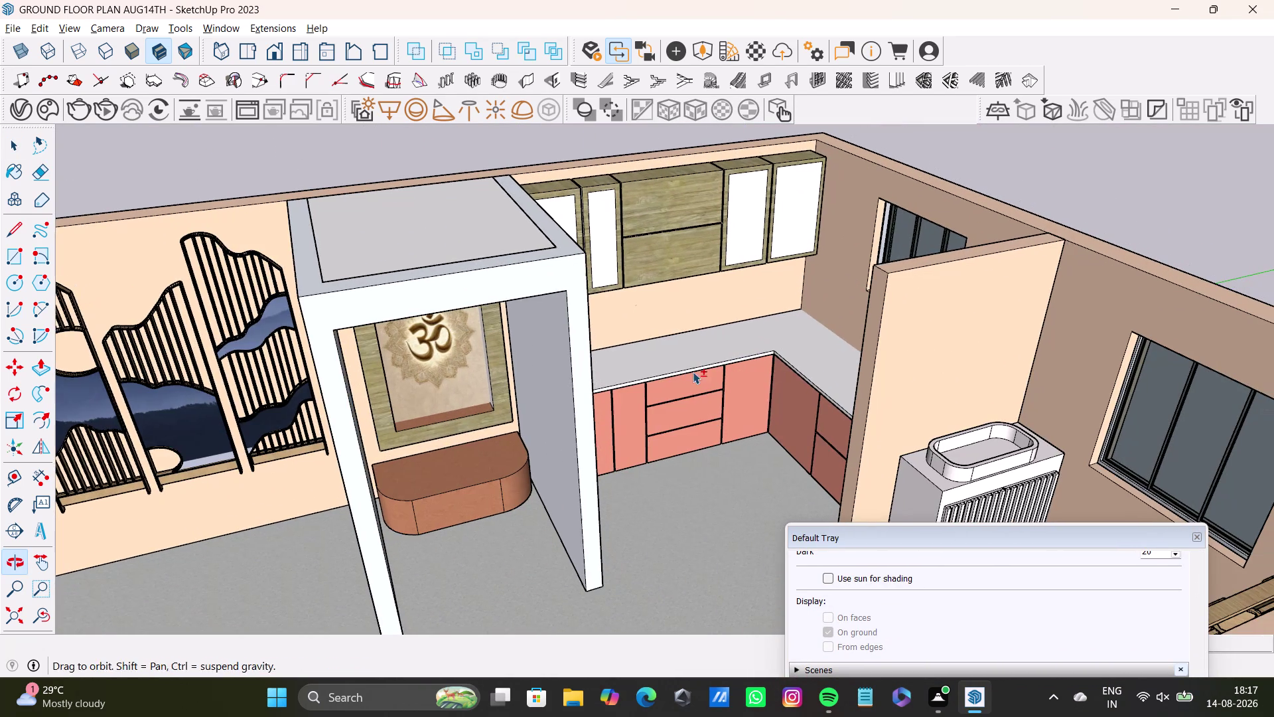
double_click(716, 350)
Zoom in on the countertop corner and drag the Materials panel back up.
scroll(up, 3)
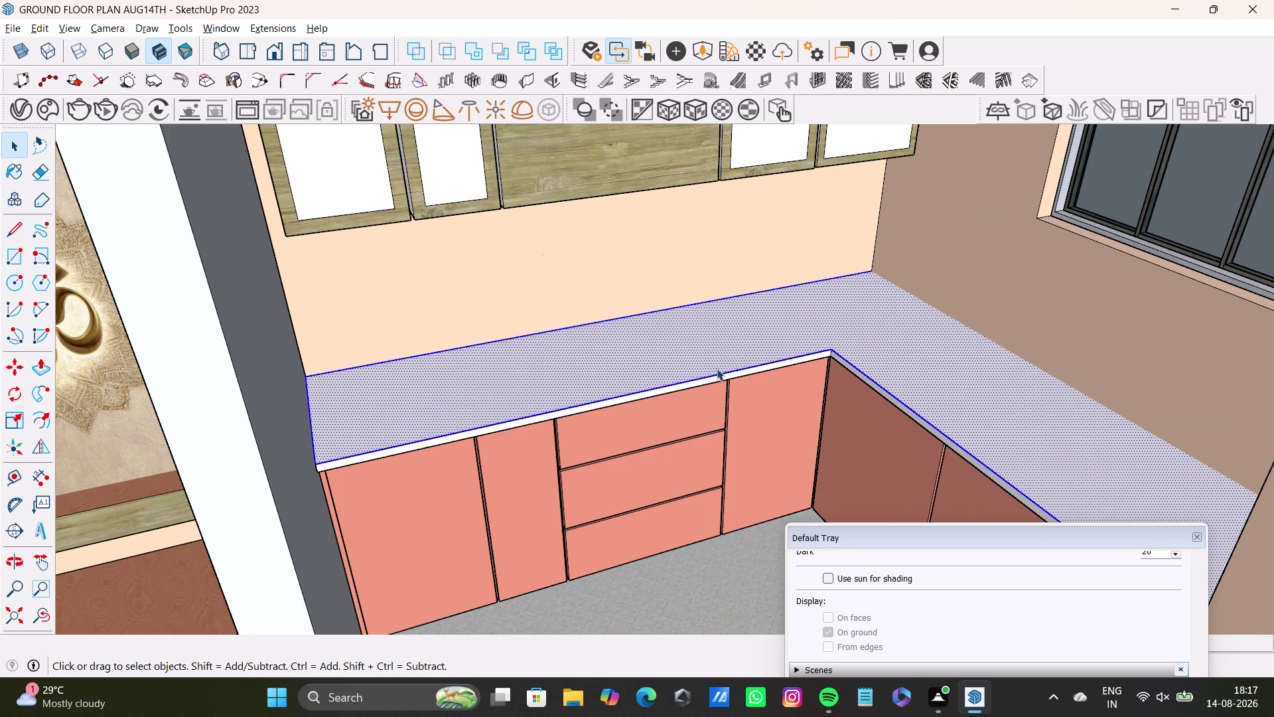
middle_drag(730, 399, 721, 374)
scroll(up, 3)
click(727, 373)
click(734, 379)
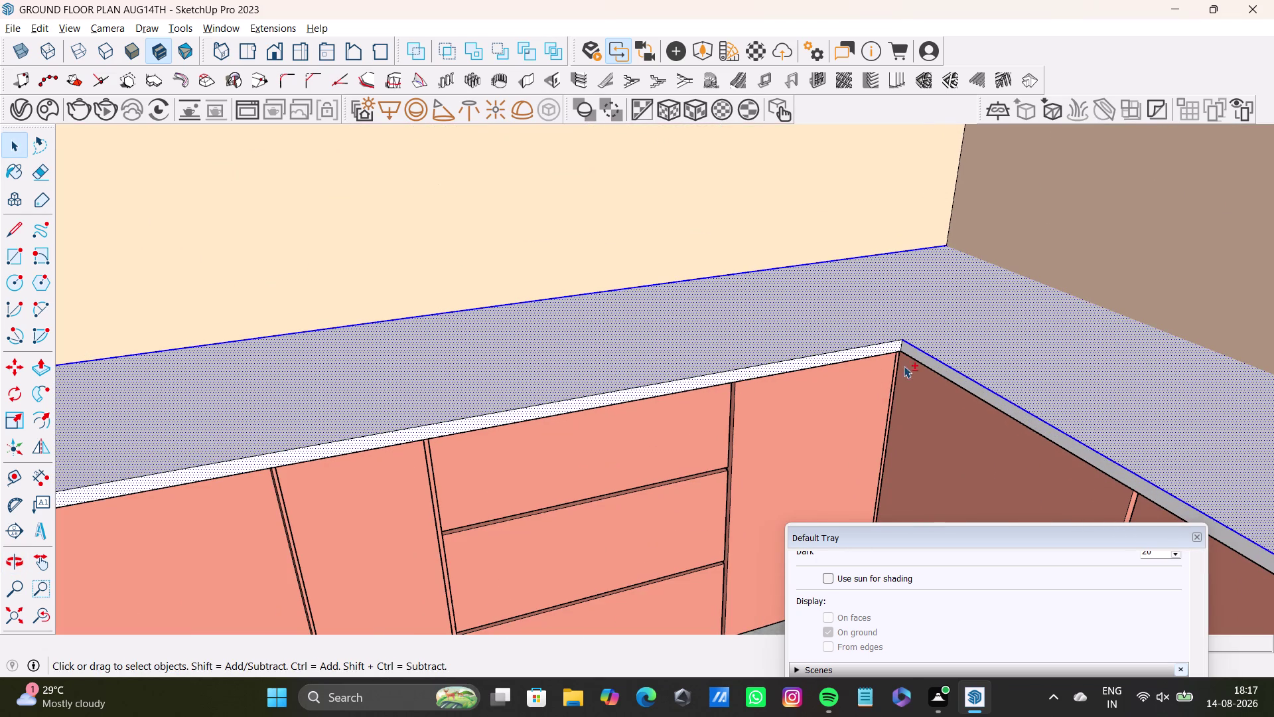
click(932, 357)
click(933, 359)
click(932, 361)
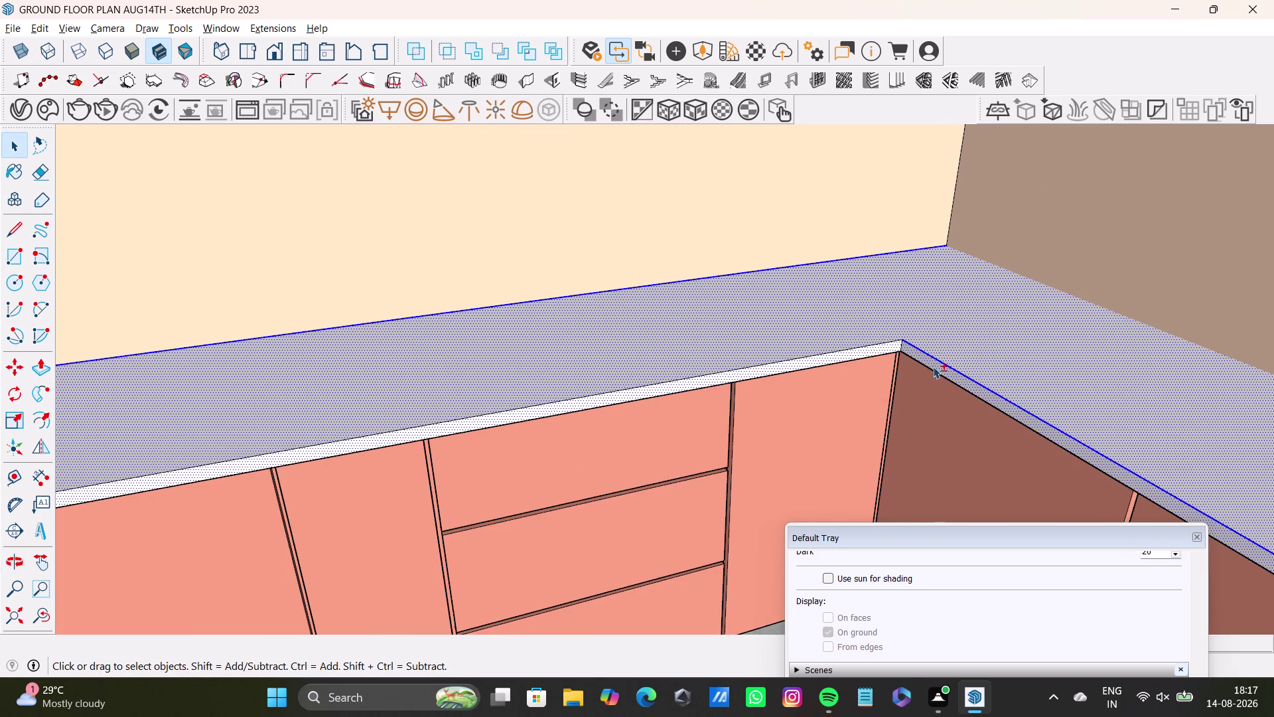
drag(908, 529, 891, 142)
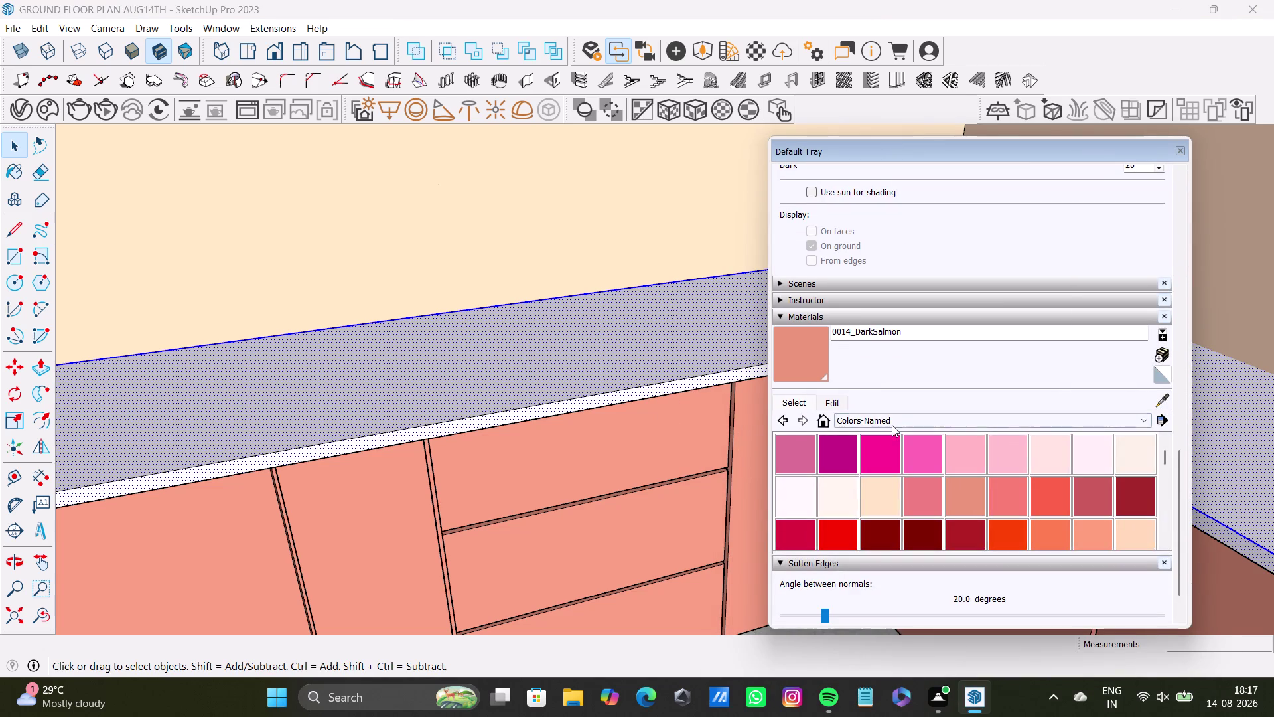
Paint the countertop with Carrera Marble from the Stone category.
click(891, 424)
scroll(down, 3)
scroll(down, 3)
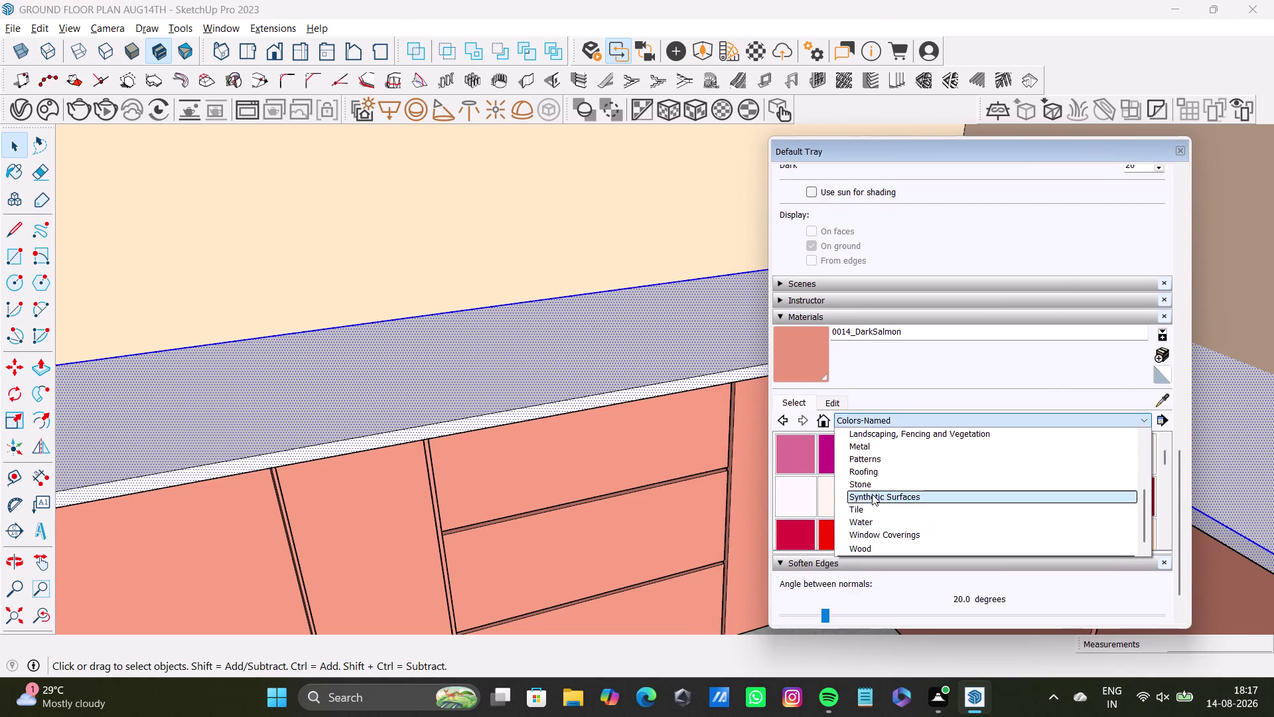
click(872, 488)
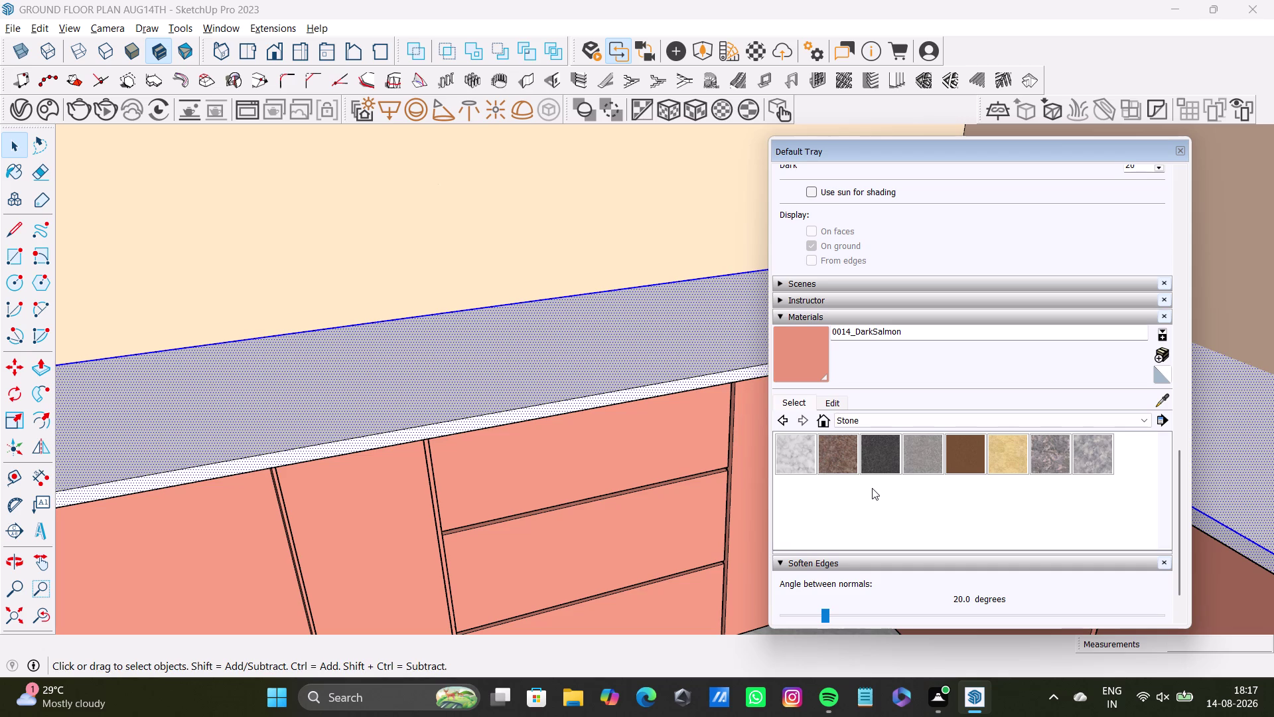
click(812, 456)
click(708, 363)
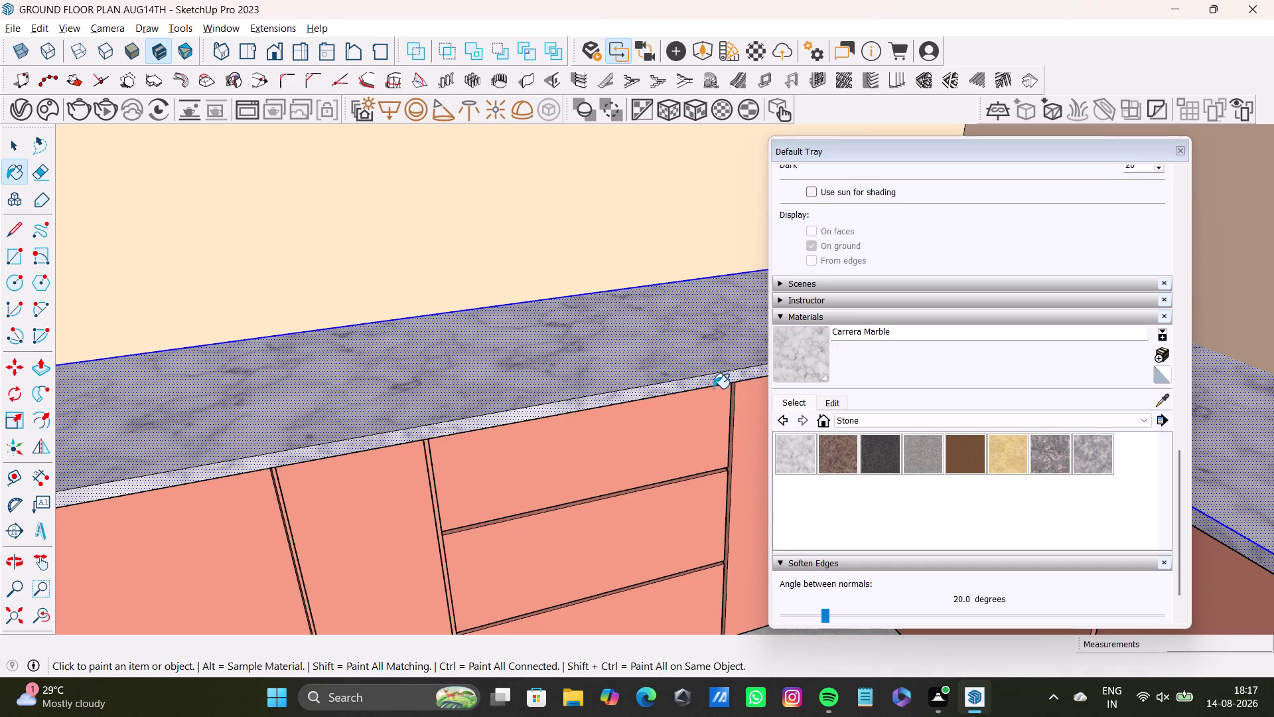
click(1181, 150)
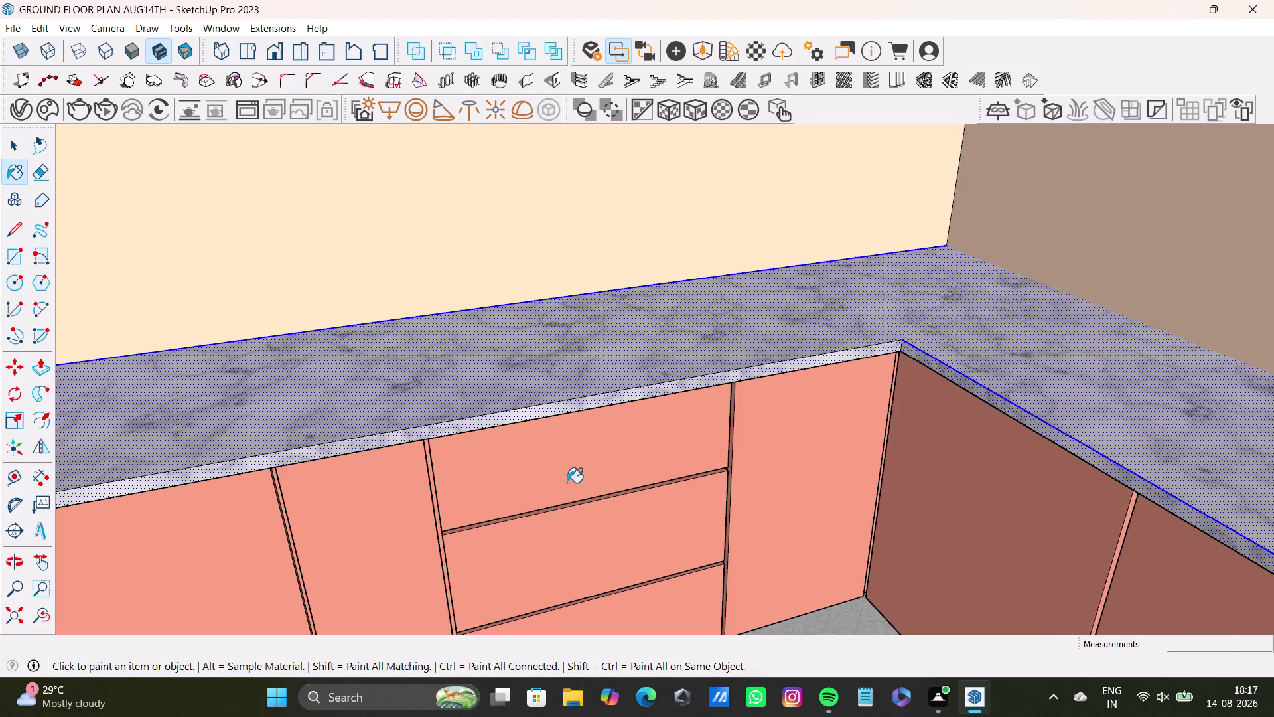
Orbit up and select the four glass panels of the wall cabinets.
scroll(down, 3)
scroll(down, 3)
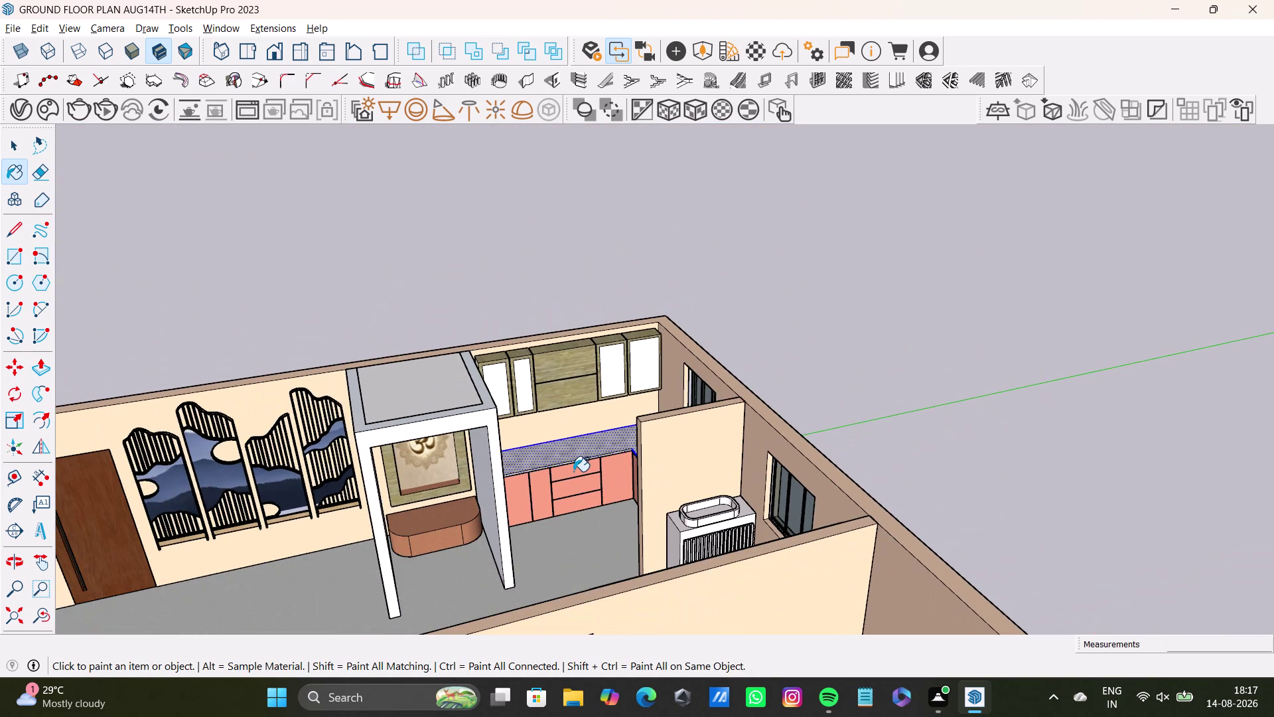
scroll(down, 3)
key(space)
scroll(down, 3)
scroll(up, 3)
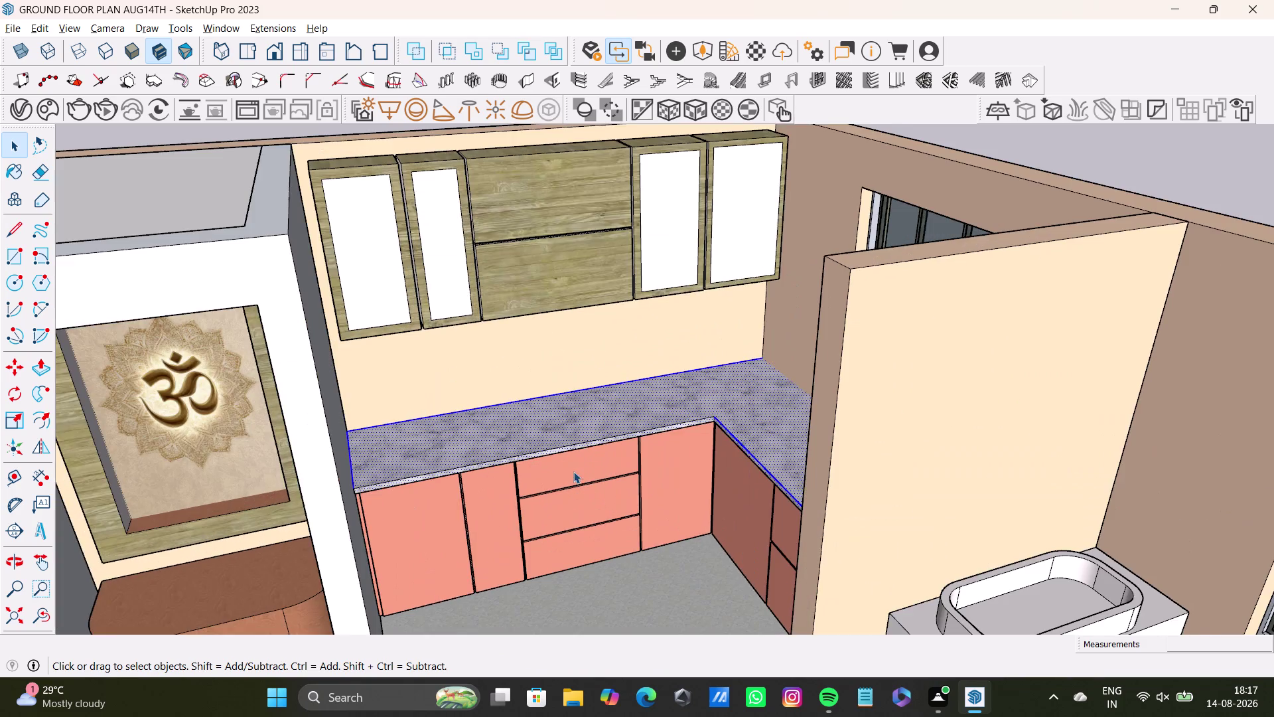
middle_drag(573, 471, 610, 536)
click(416, 317)
click(474, 300)
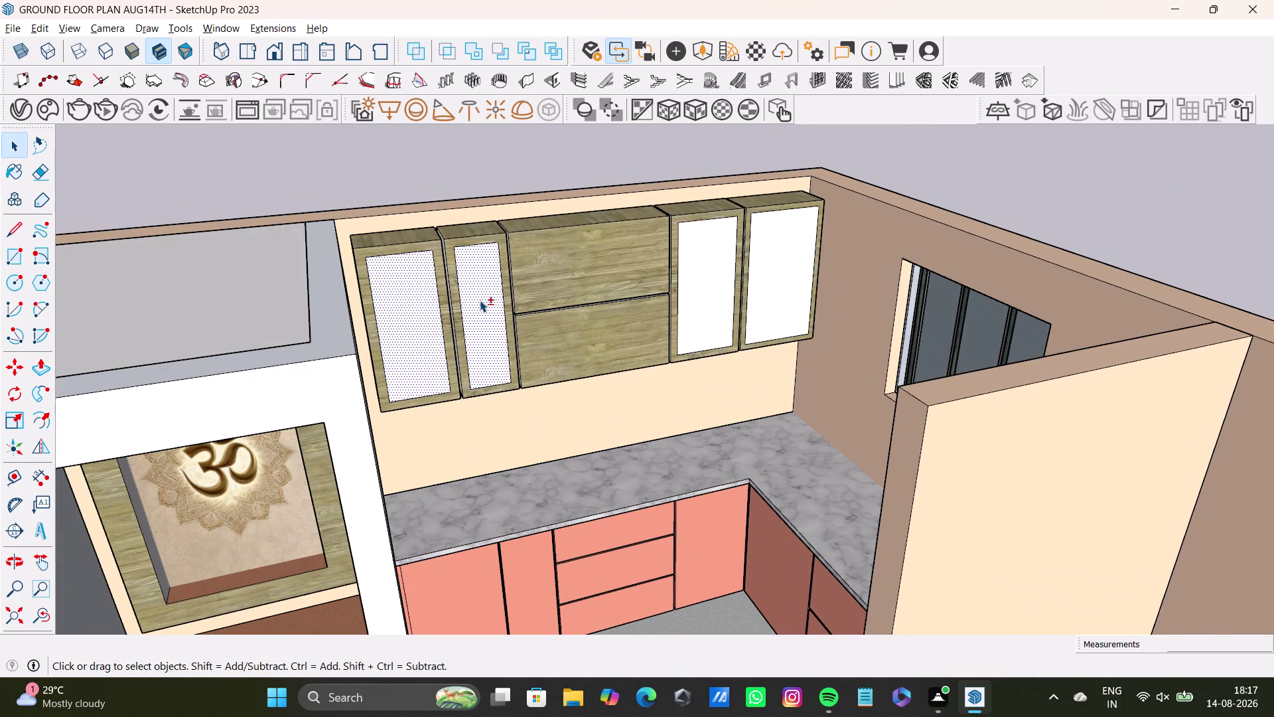
click(700, 256)
click(788, 244)
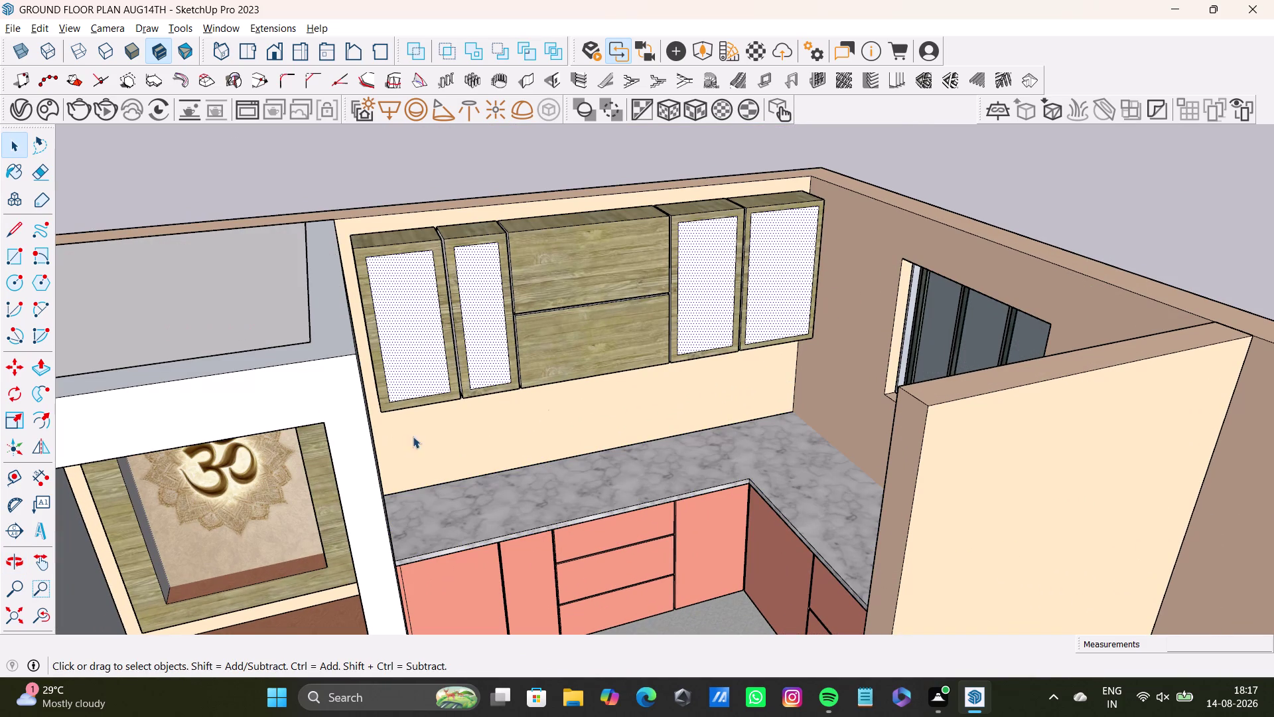
click(17, 175)
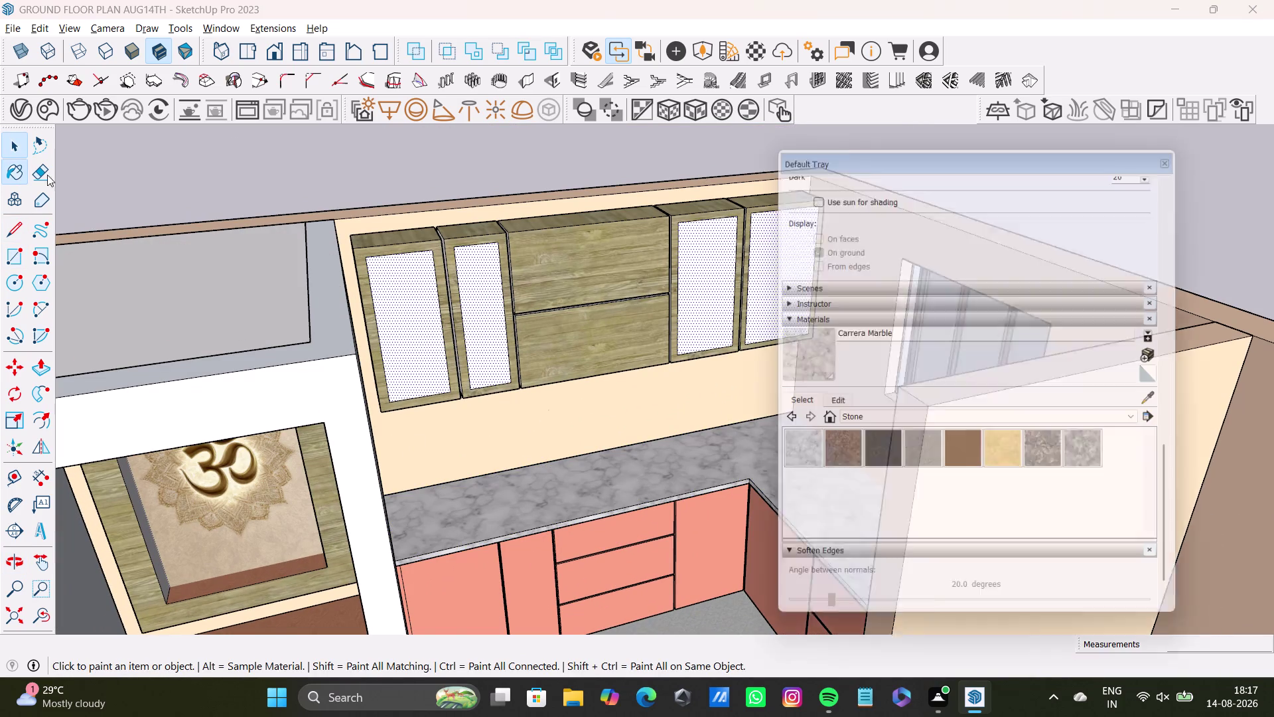
click(887, 415)
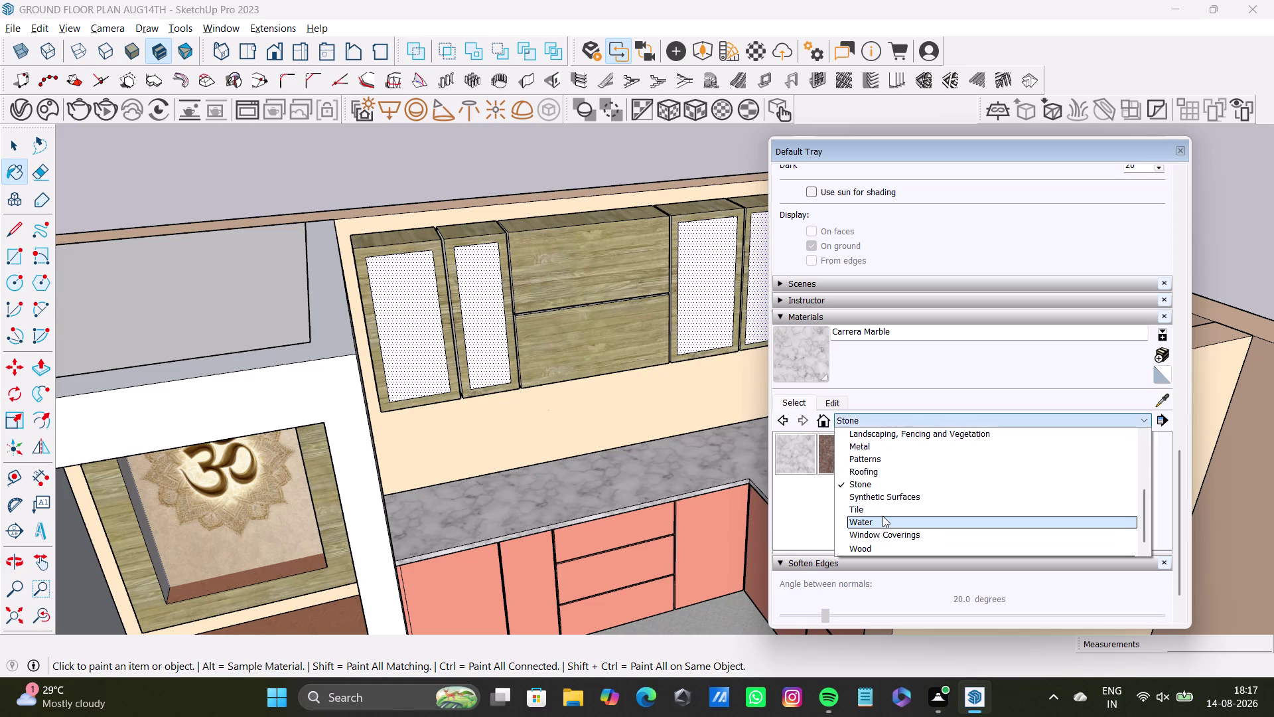
Paint the selected upper cabinet panels Translucent Glass Gray from Glass and Mirrors.
scroll(down, 3)
scroll(up, 3)
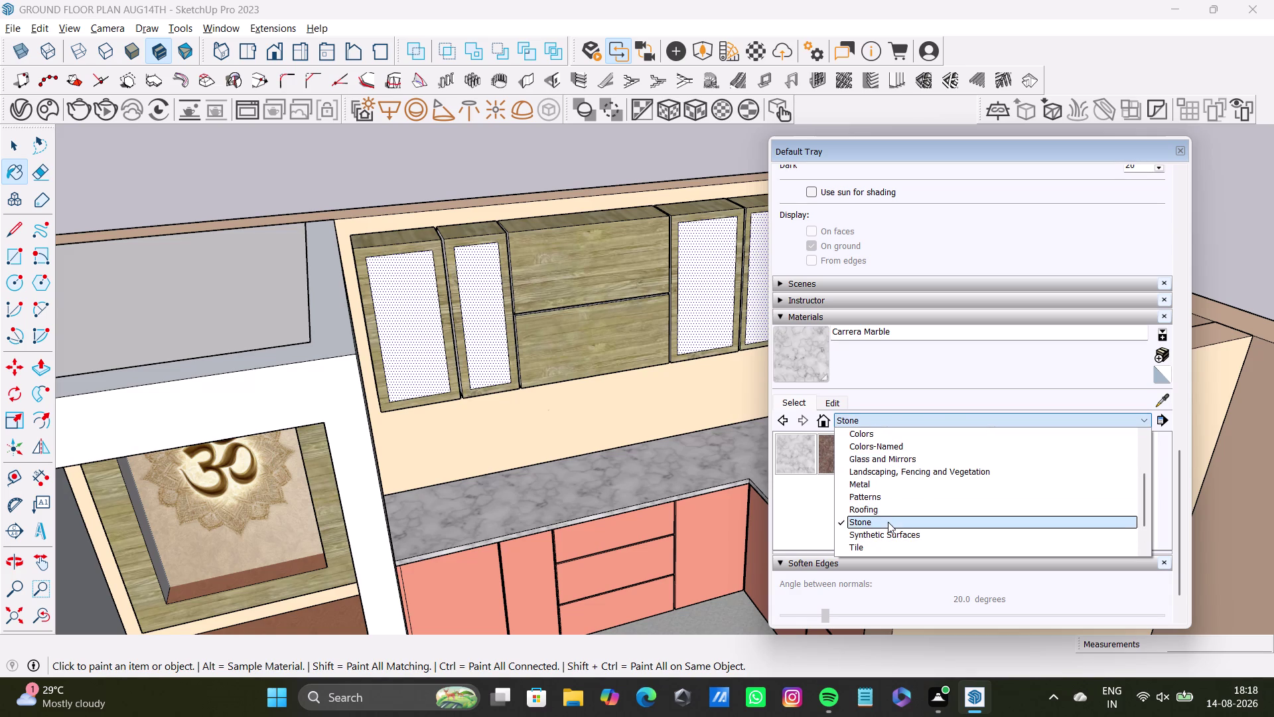
click(895, 461)
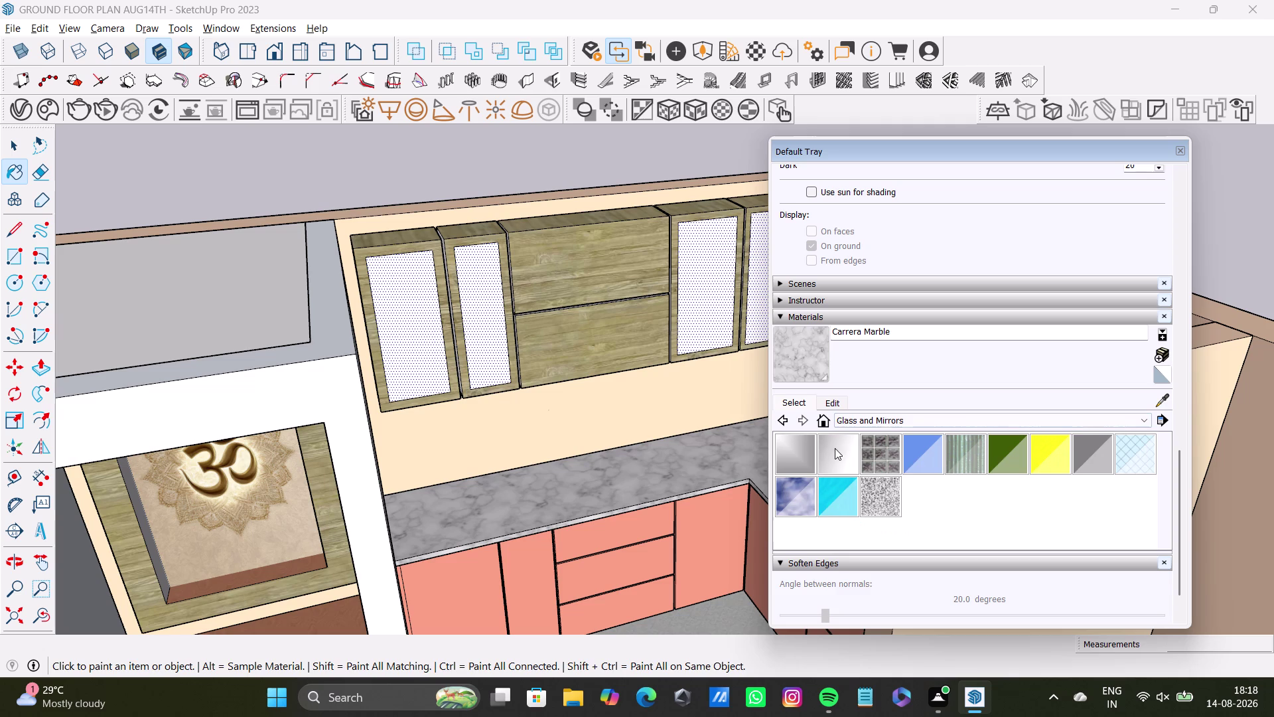
click(1087, 456)
click(700, 293)
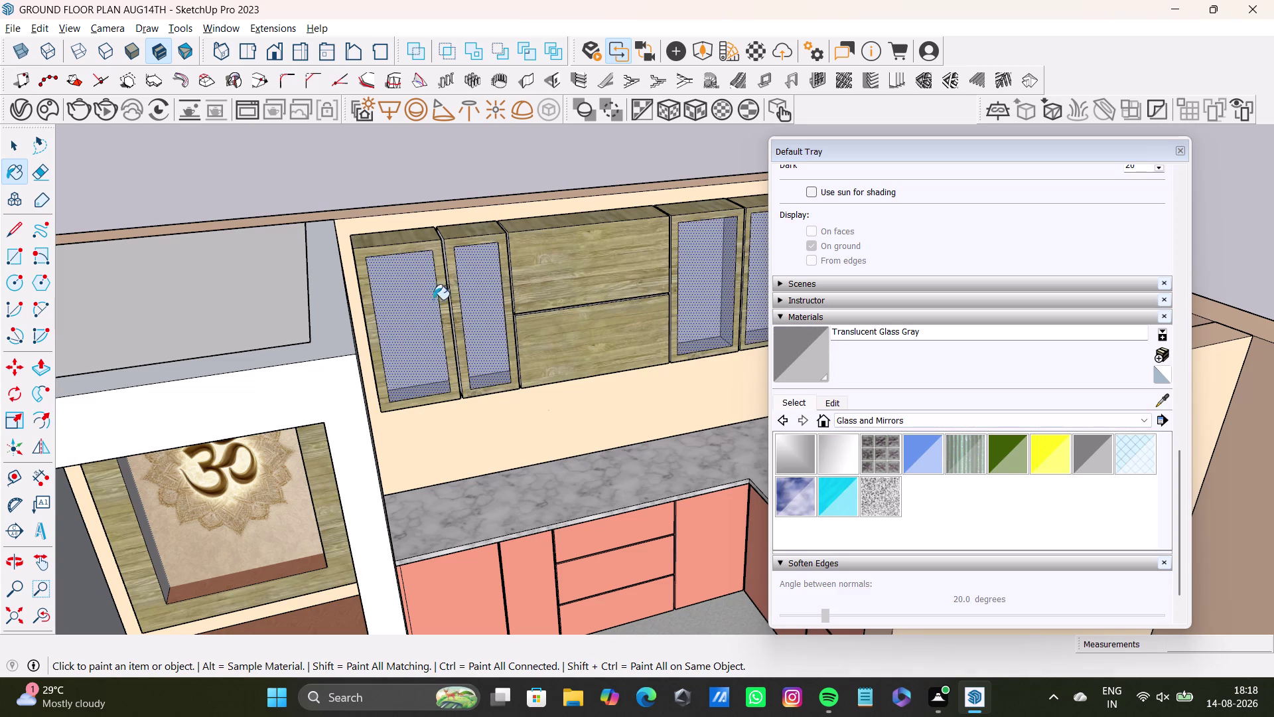
click(1181, 147)
scroll(down, 3)
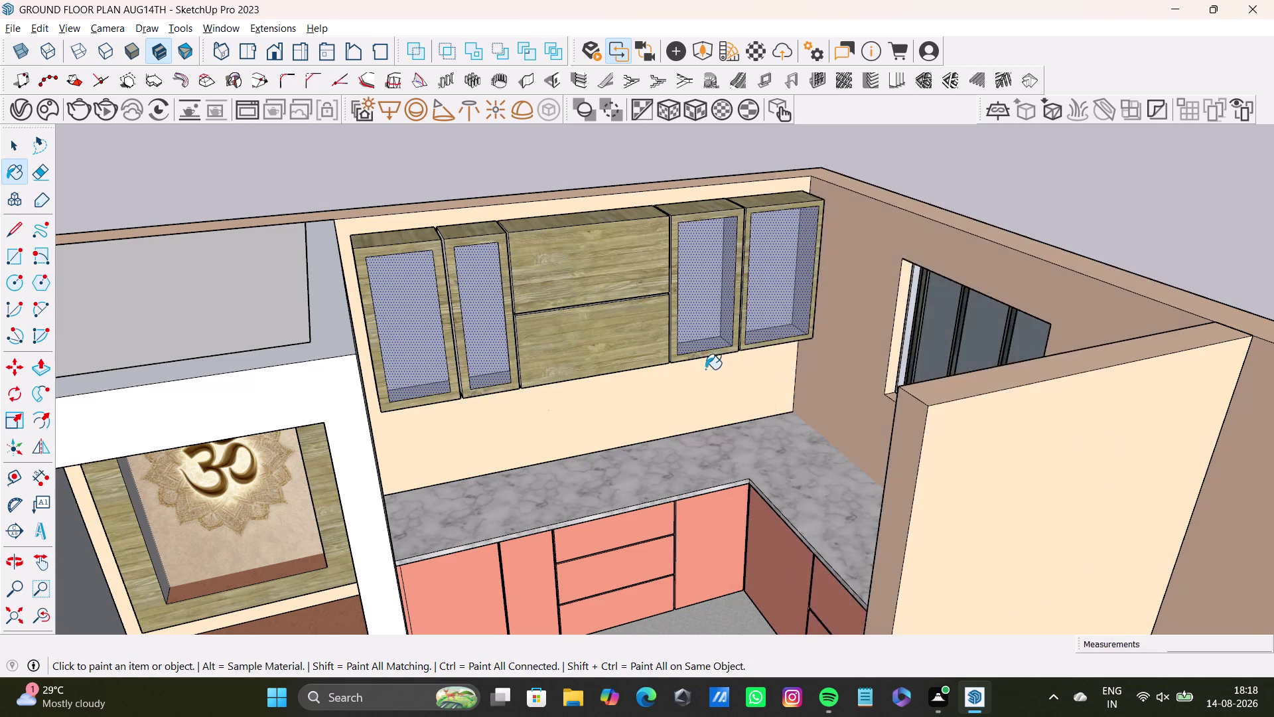
scroll(down, 3)
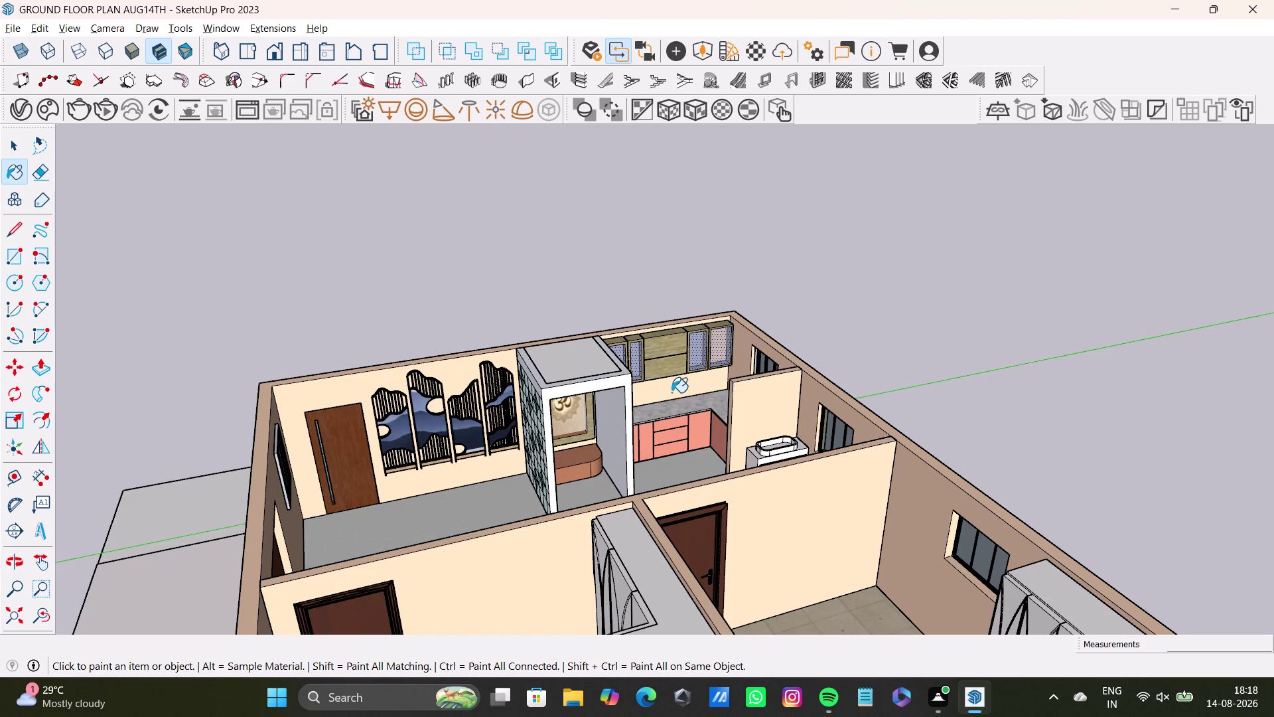
Orbit to a top-down view of the living room and select its side wall.
key(space)
scroll(down, 3)
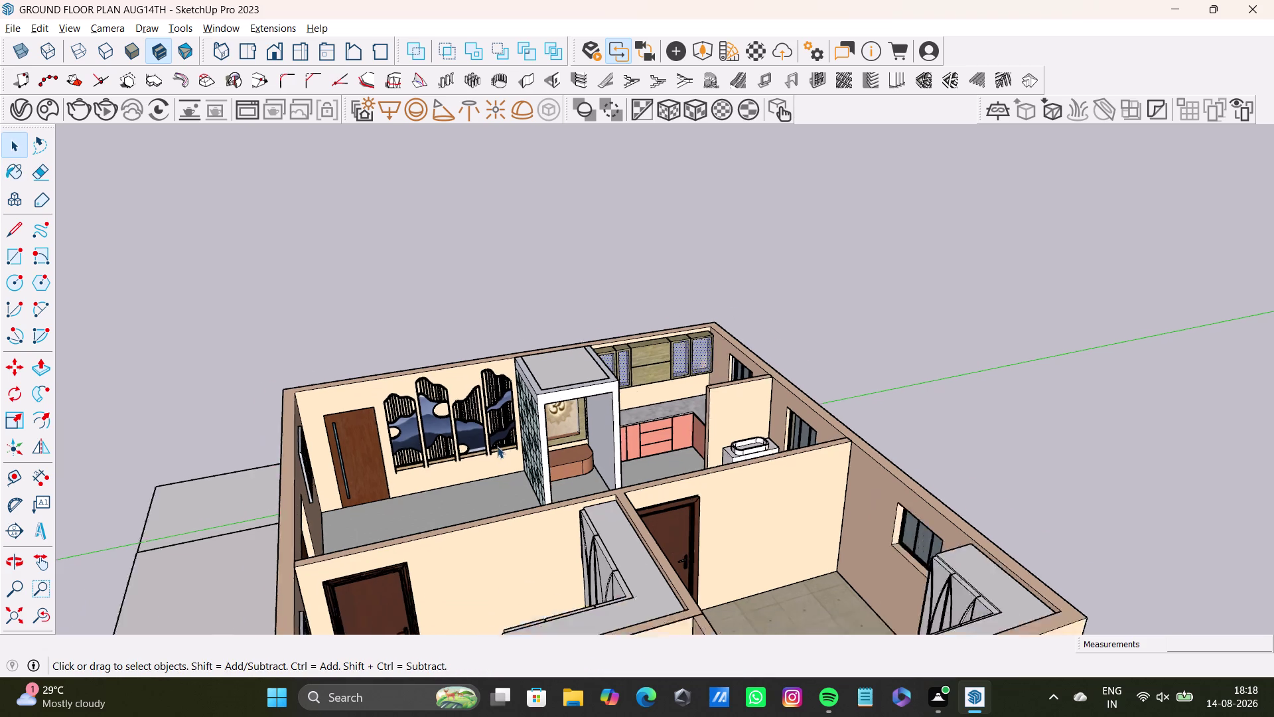
scroll(down, 3)
middle_drag(503, 442, 707, 589)
middle_drag(617, 557, 613, 481)
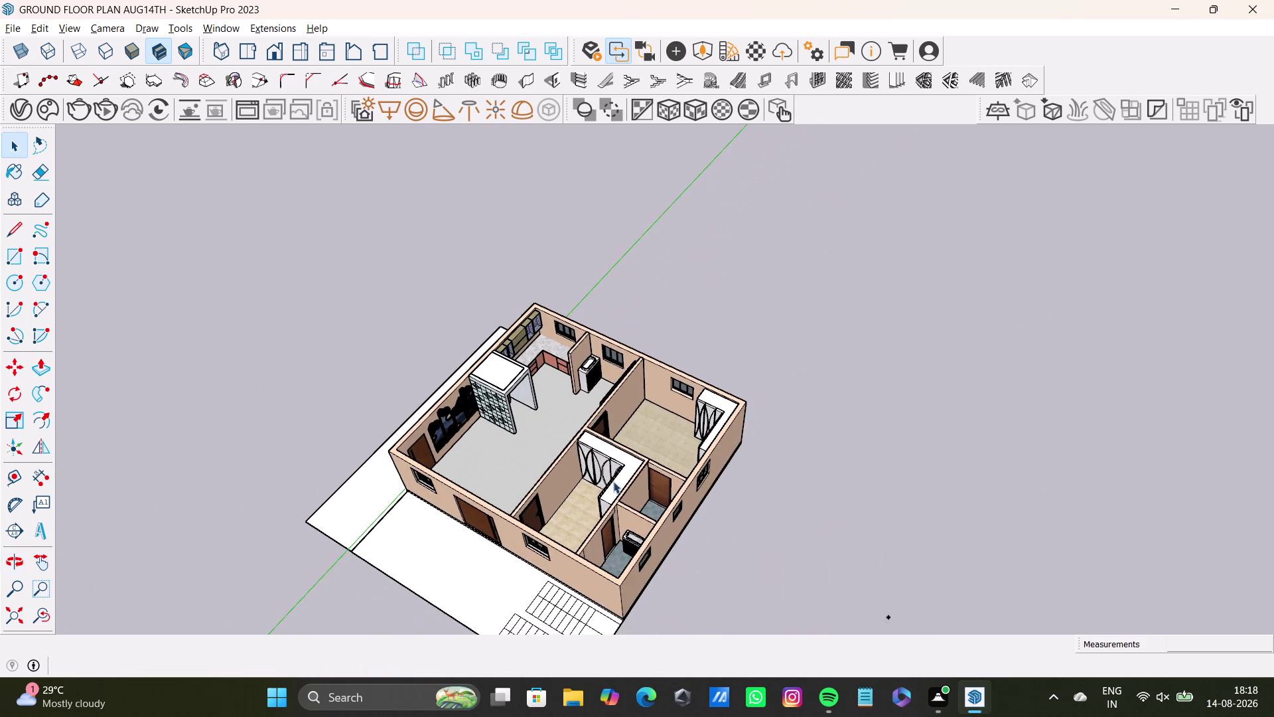
middle_drag(613, 481, 610, 607)
scroll(up, 3)
middle_drag(517, 427, 603, 489)
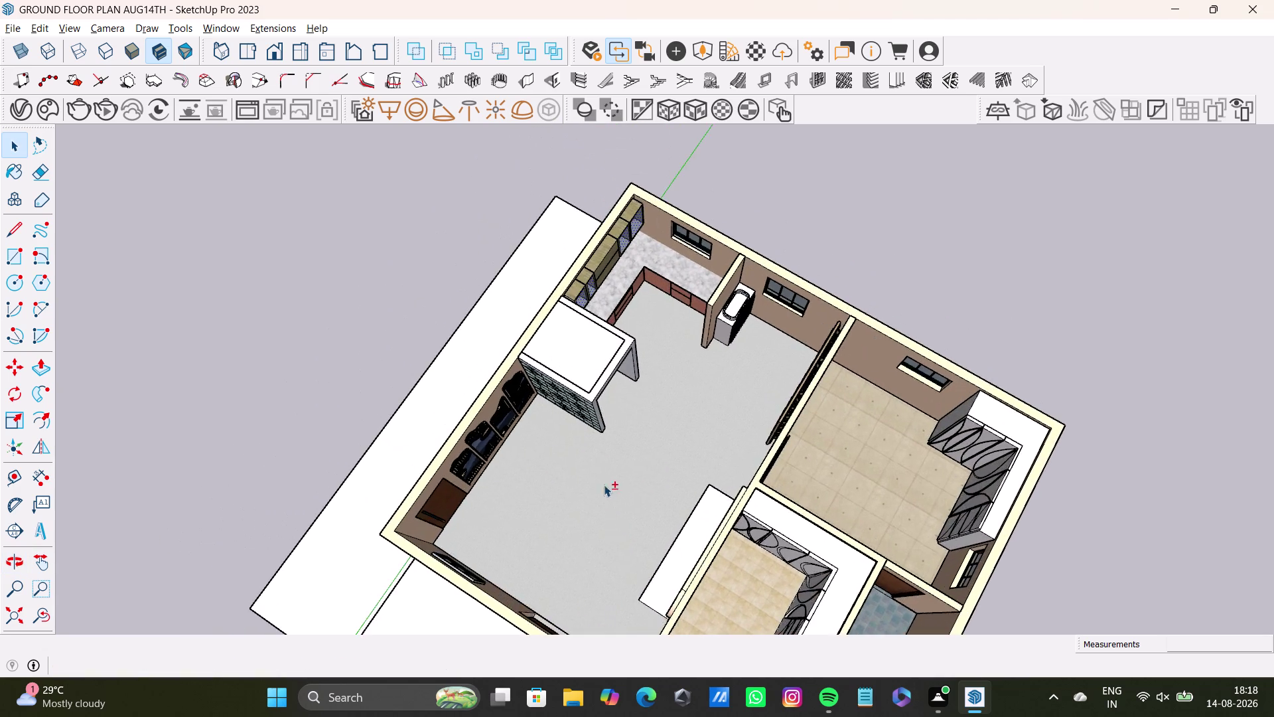
scroll(up, 3)
middle_drag(594, 368, 579, 363)
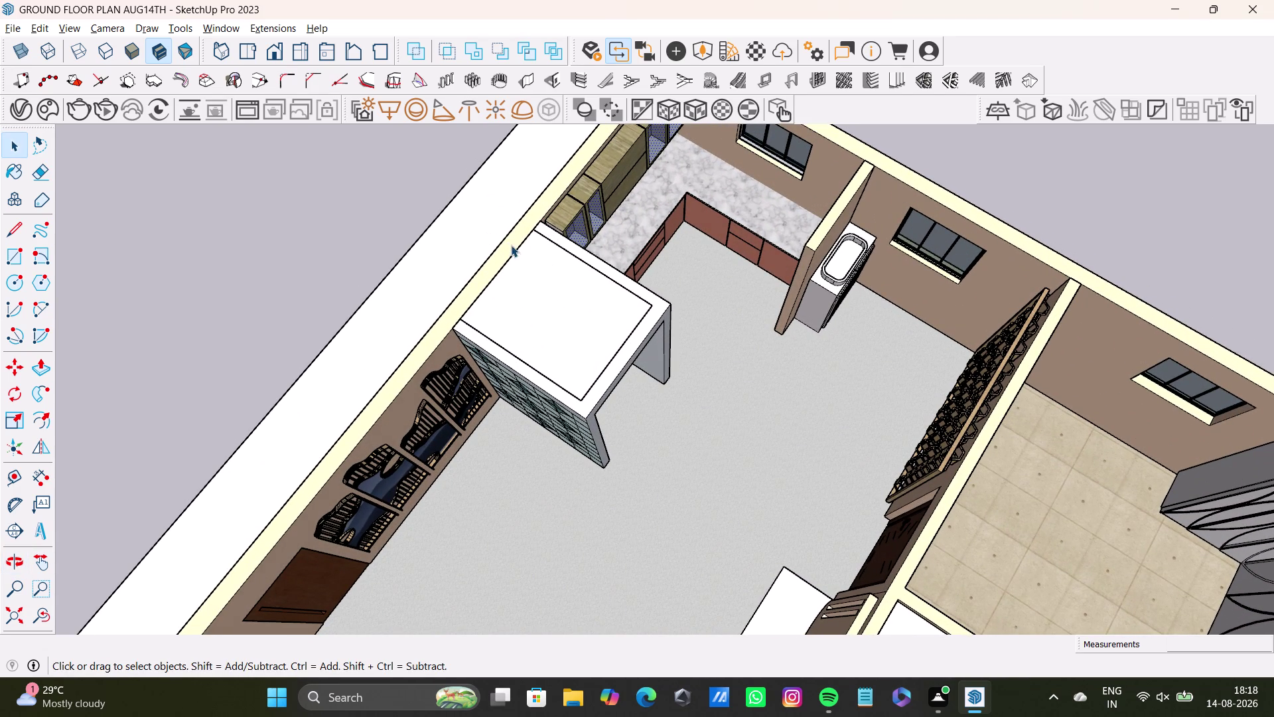
click(511, 245)
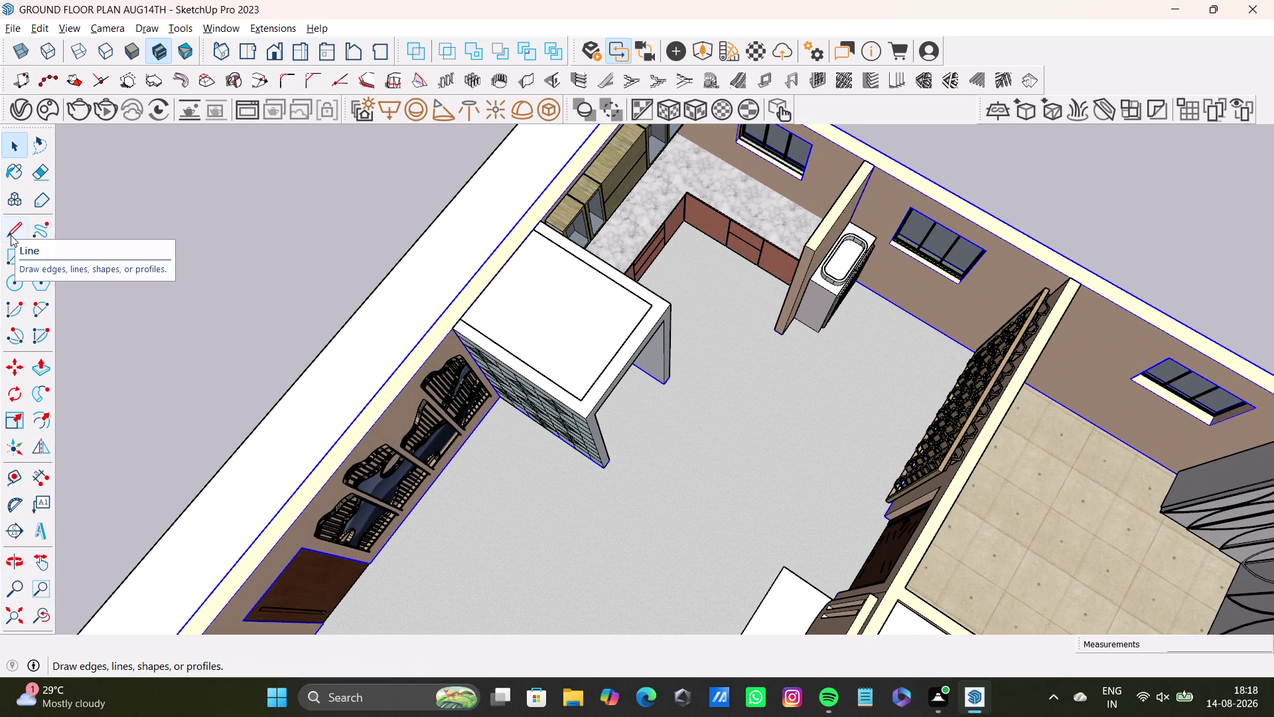
click(9, 176)
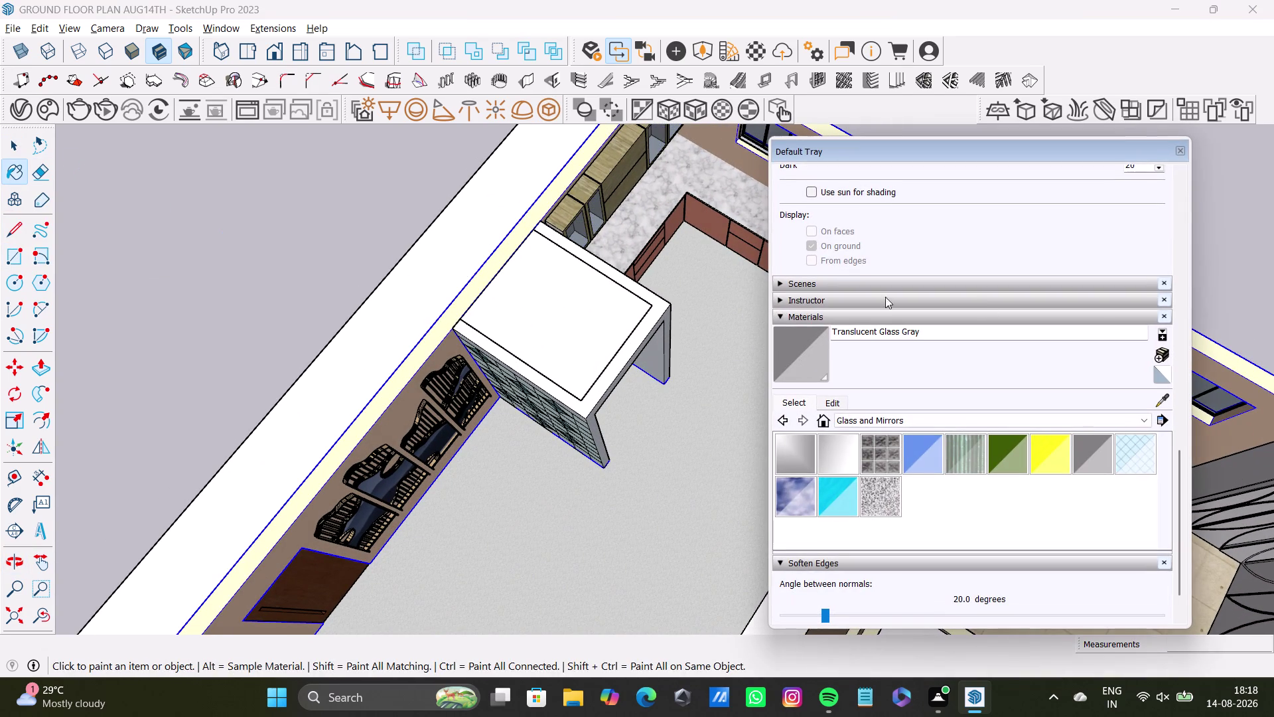
Sample the peach wall colour (0027_PeachPuff) and paint the raised counter top with it.
click(1162, 400)
click(505, 245)
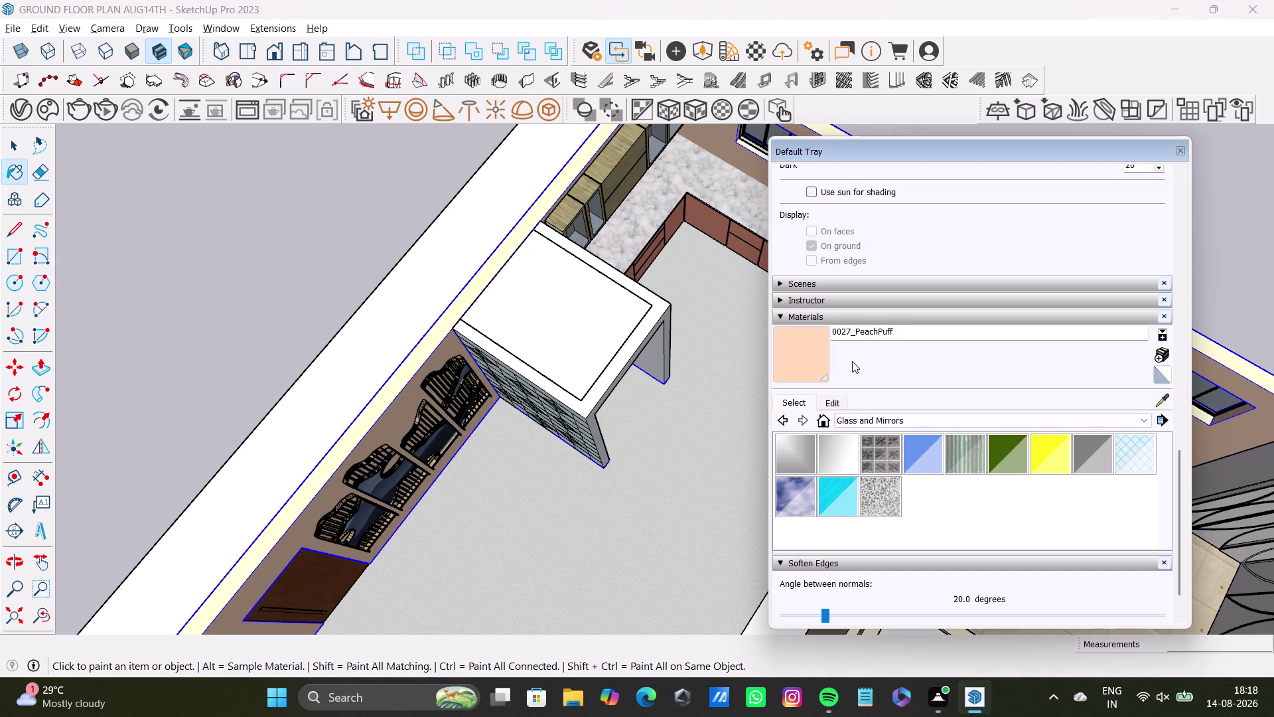
click(820, 357)
click(557, 306)
click(656, 318)
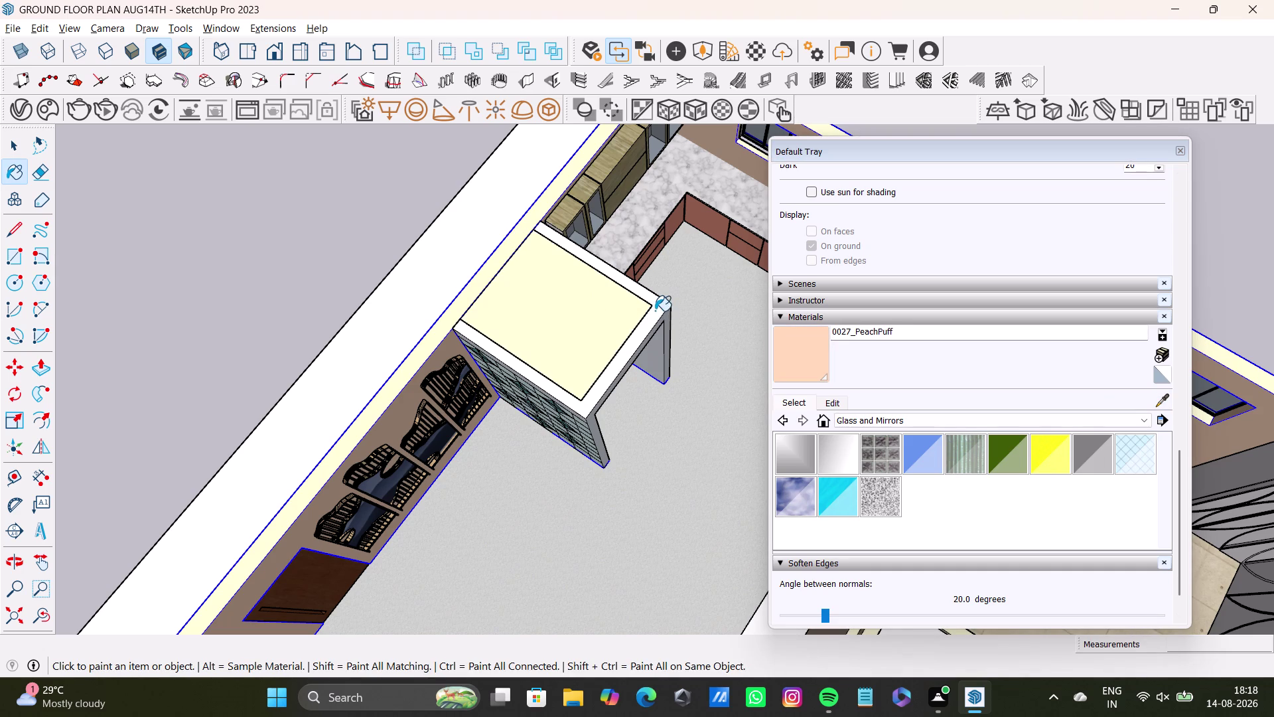
double_click(655, 311)
click(660, 312)
Open the counter unit for editing and check its PeachPuff top face.
key(space)
click(657, 311)
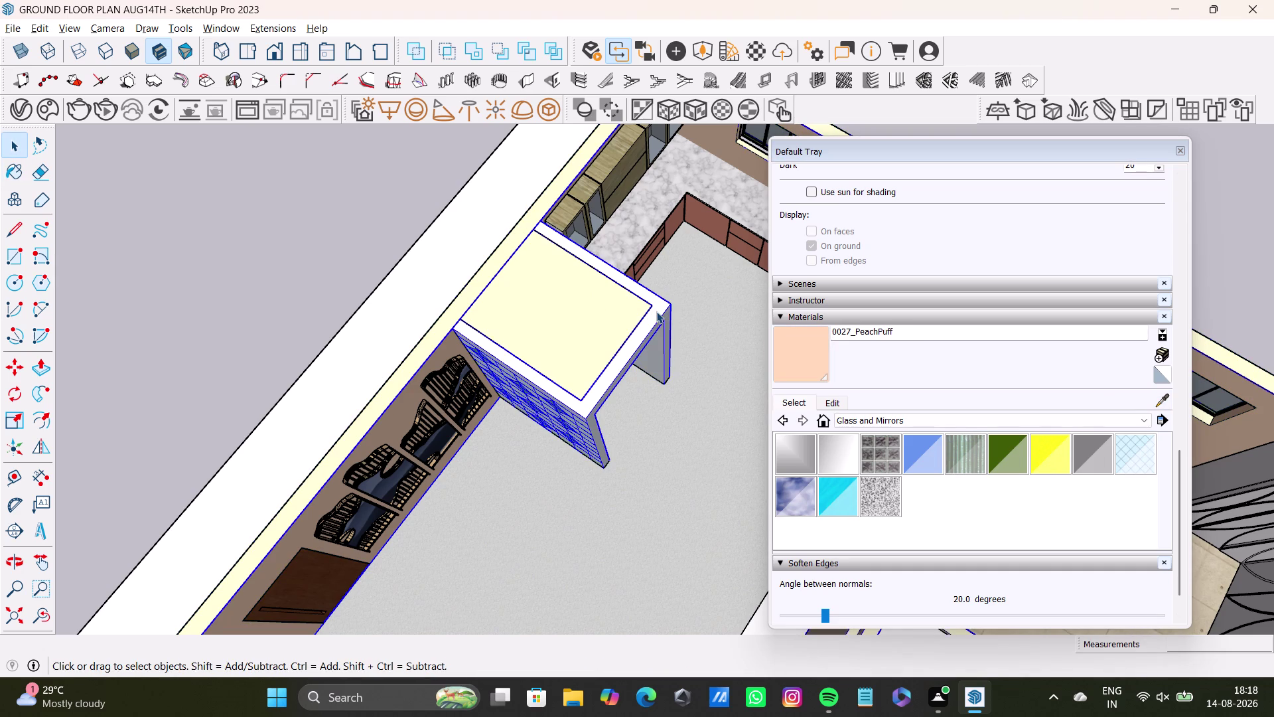
click(666, 311)
triple_click(661, 308)
click(657, 309)
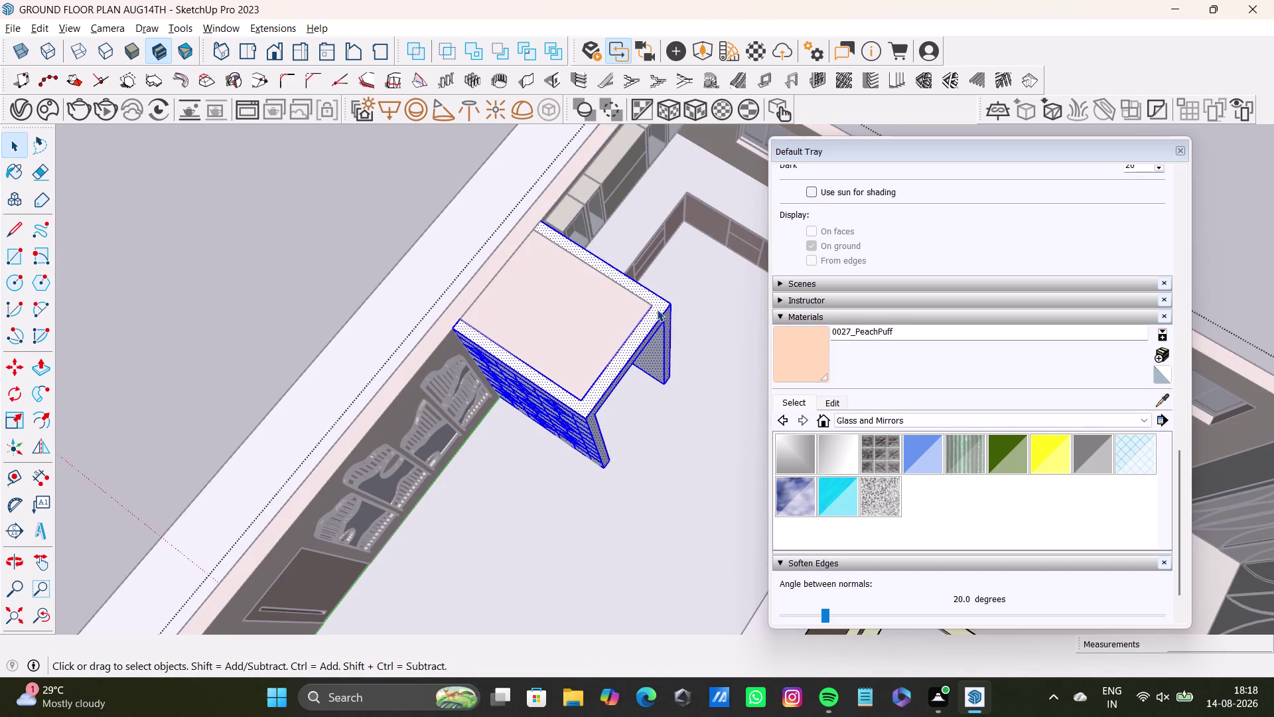
click(662, 316)
click(657, 312)
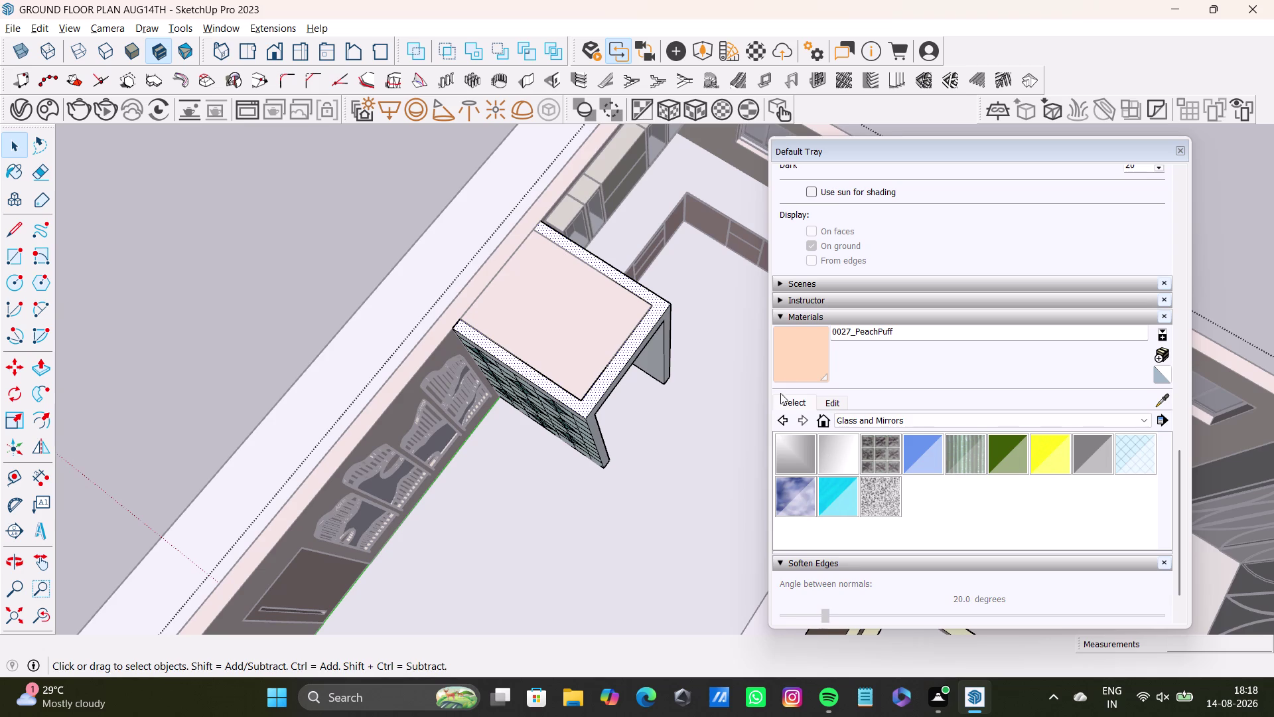
click(795, 364)
click(661, 310)
key(space)
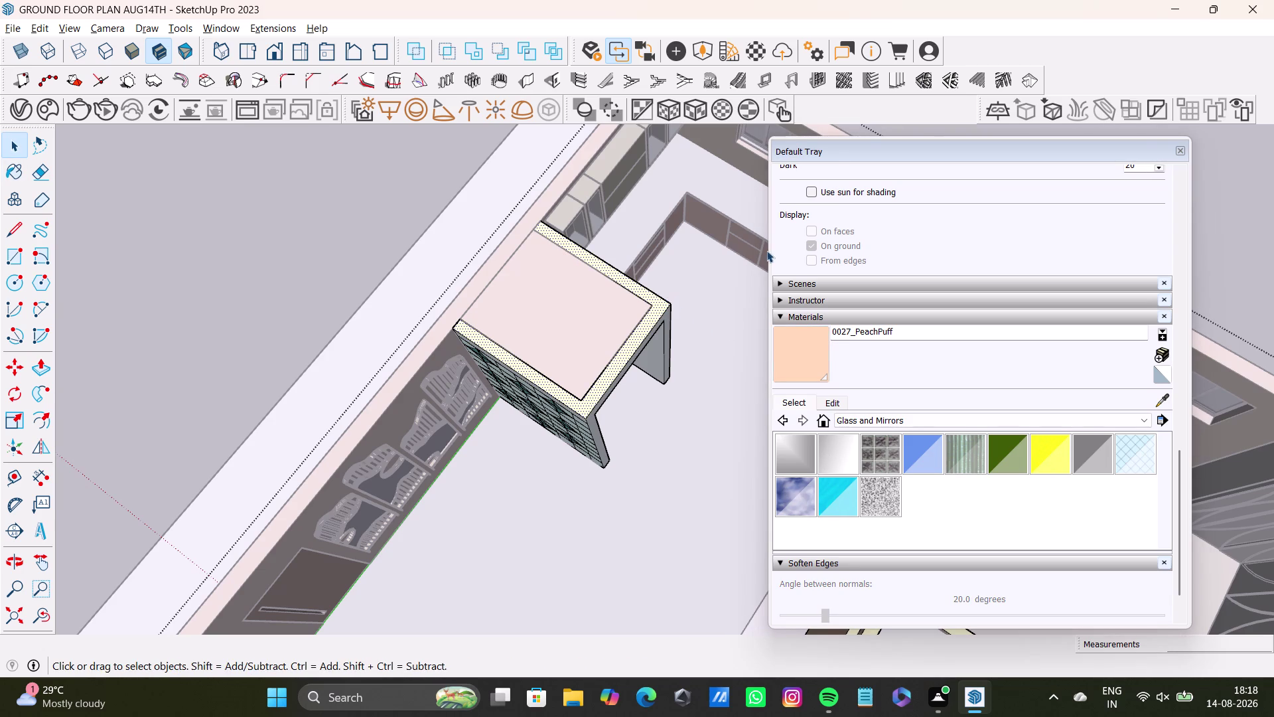
Close the materials panel, exit the counter group and orbit out to the whole room.
click(1181, 148)
key(space)
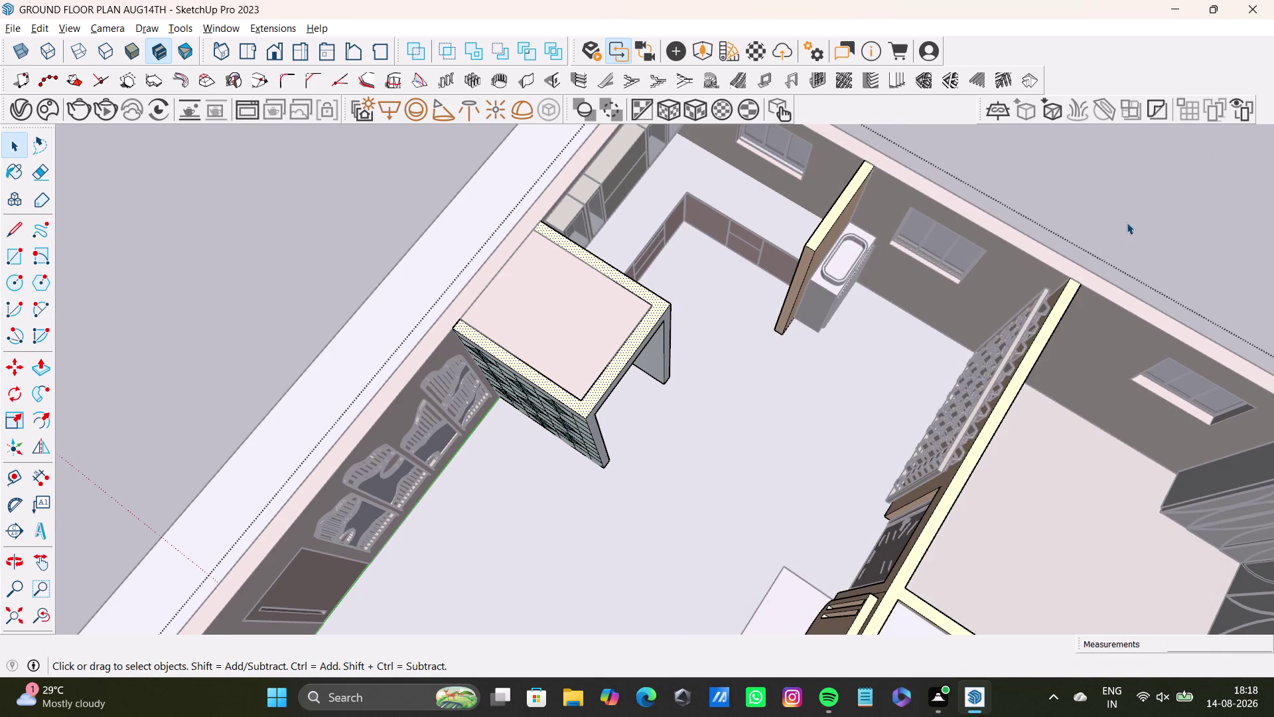
click(1127, 222)
key(space)
middle_drag(1123, 241, 831, 211)
Clear the selection and zoom in on the washbasin vanity.
key(space)
click(1072, 363)
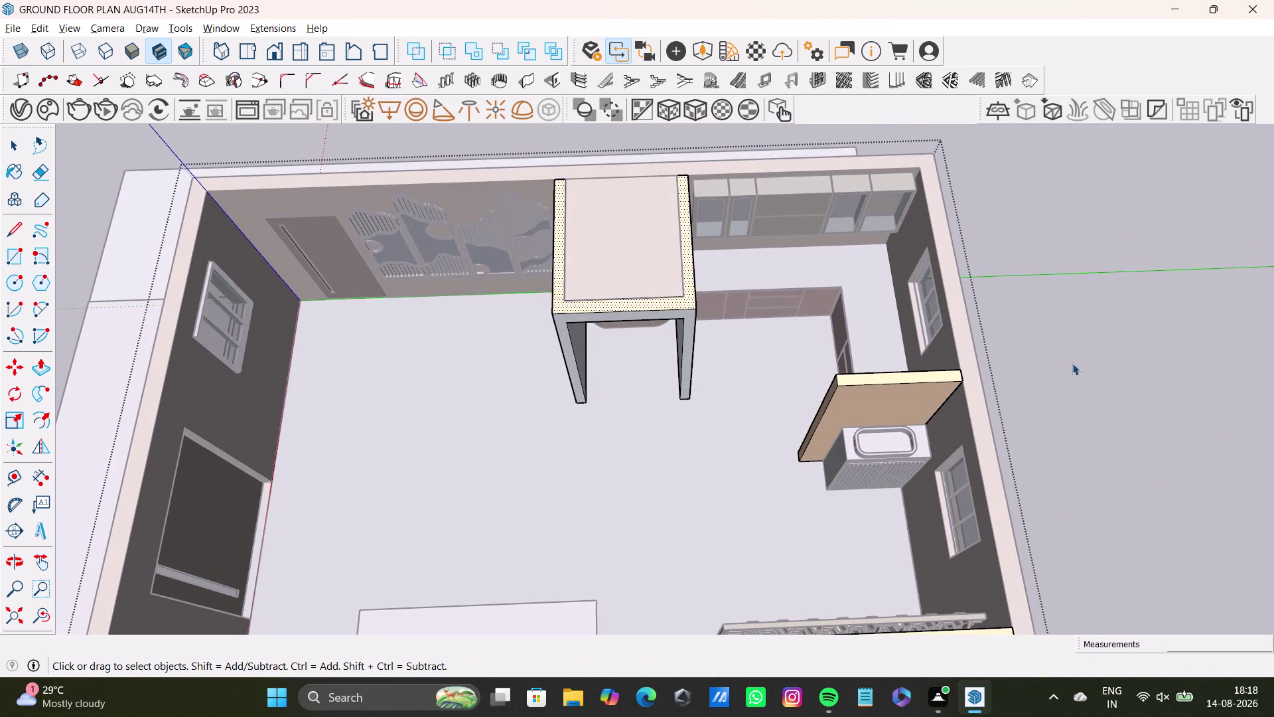
scroll(up, 3)
middle_drag(1046, 442, 1023, 369)
scroll(up, 3)
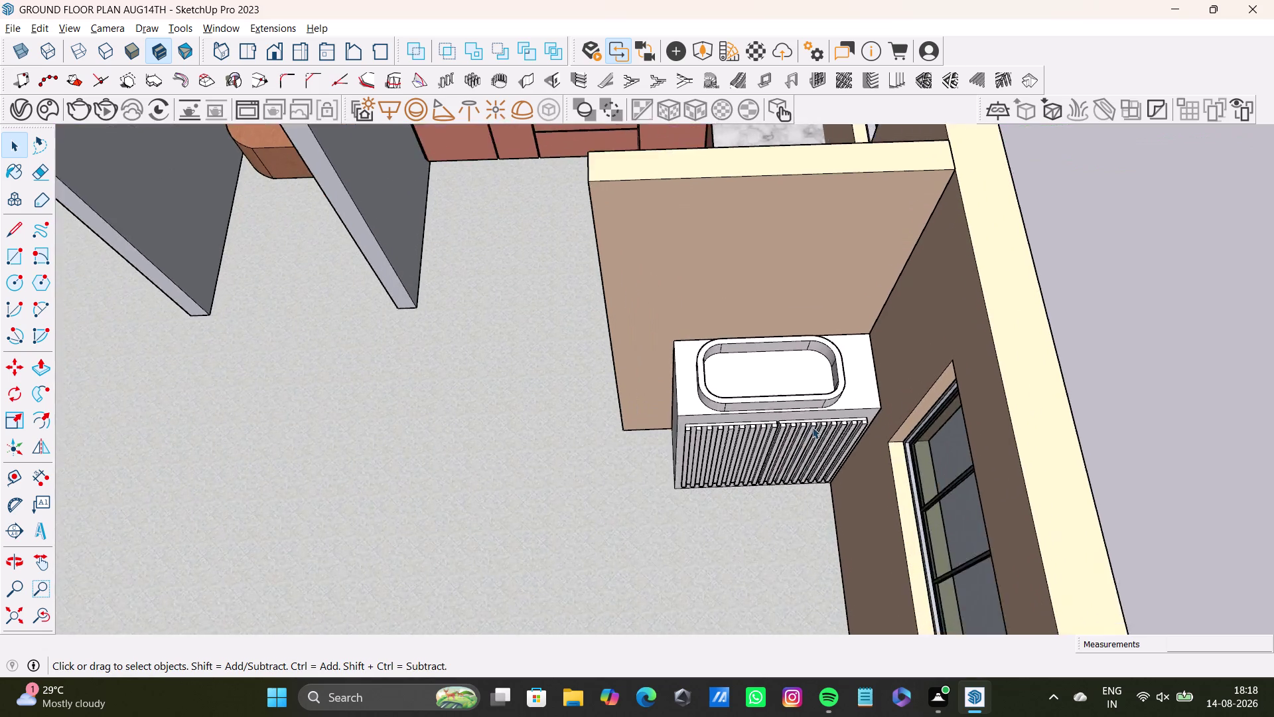
scroll(up, 3)
Select the washbasin vanity and enter its group down to the door section.
click(844, 353)
triple_click(837, 350)
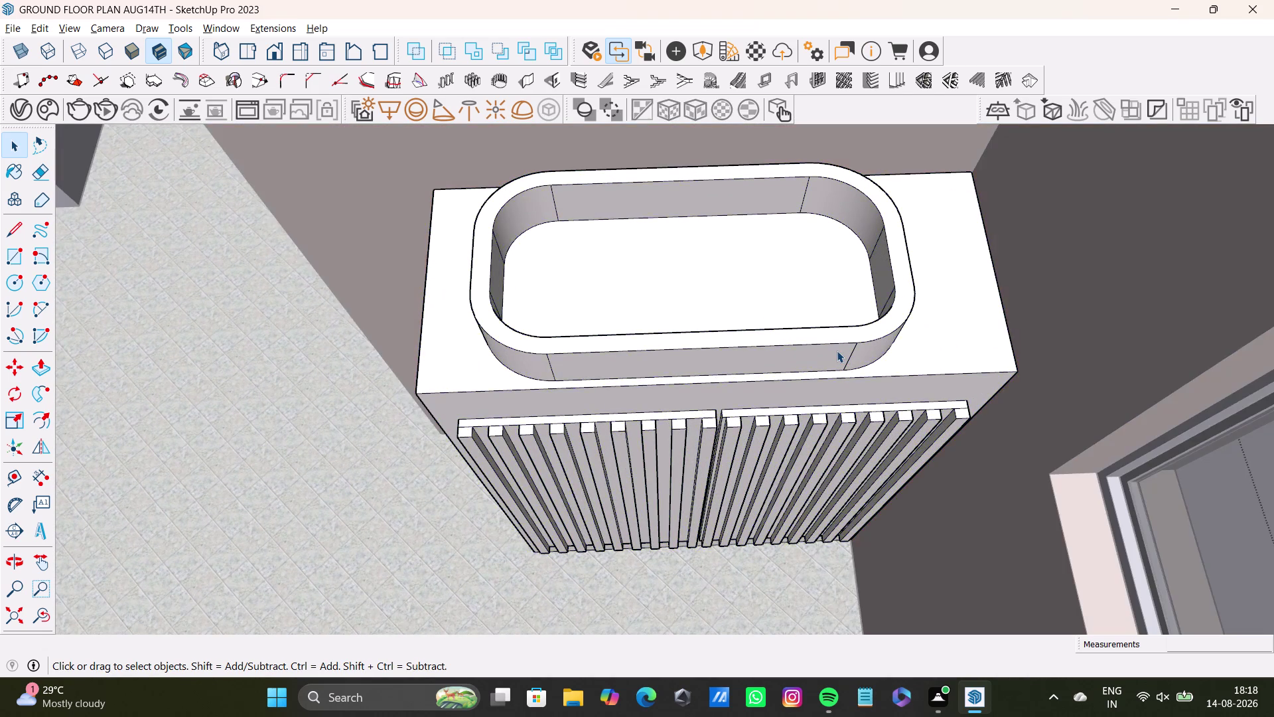
click(837, 349)
double_click(837, 350)
double_click(912, 336)
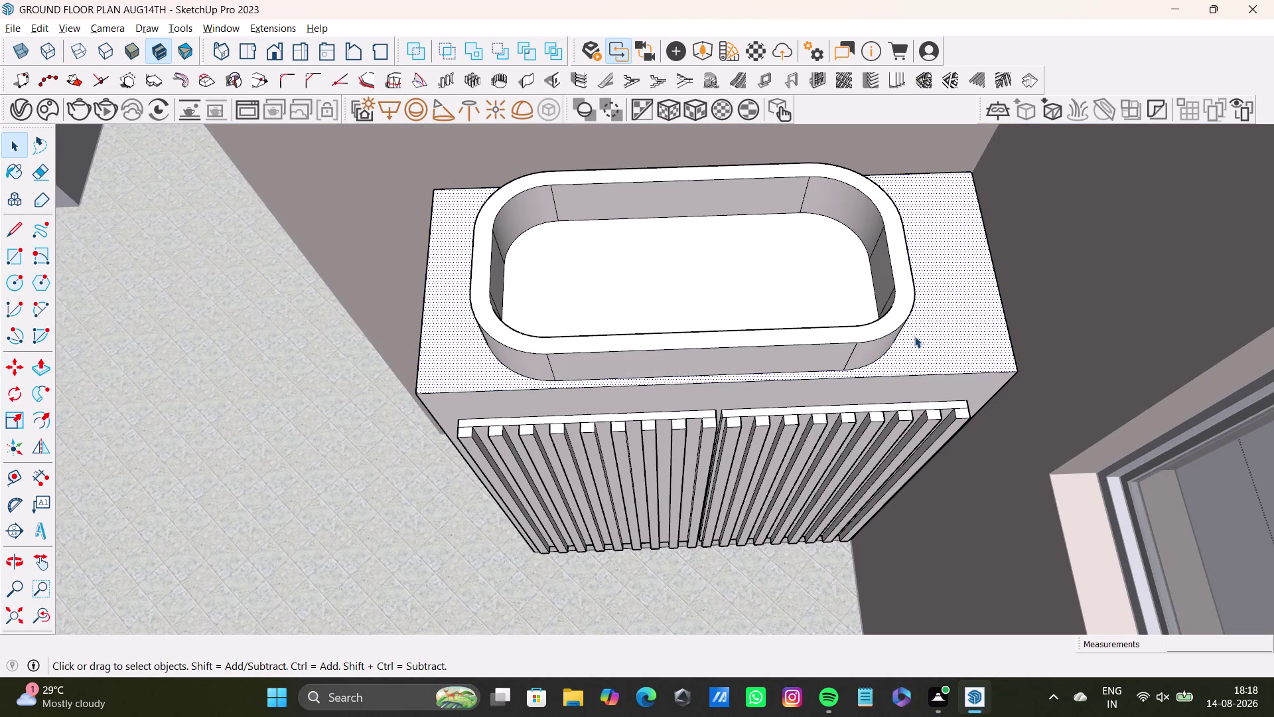
double_click(815, 387)
double_click(788, 410)
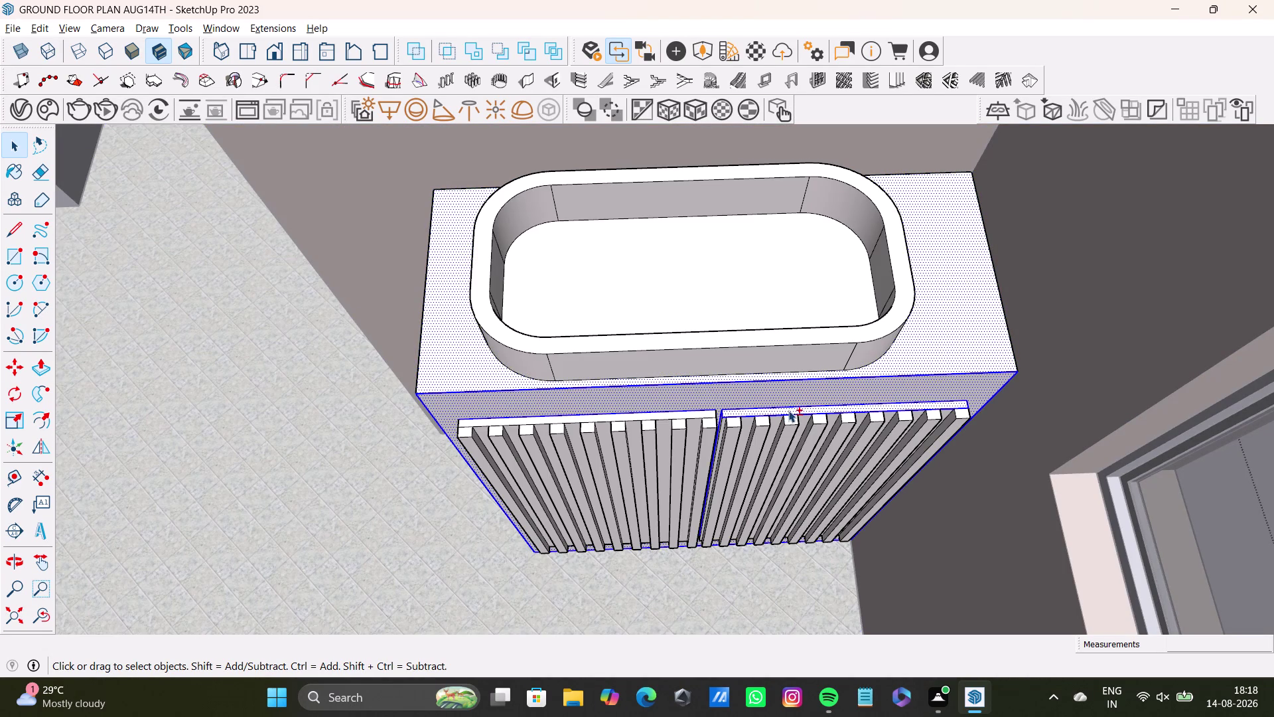
Enter the right and left slatted door groups and pick a slat on the left door.
double_click(708, 414)
double_click(695, 422)
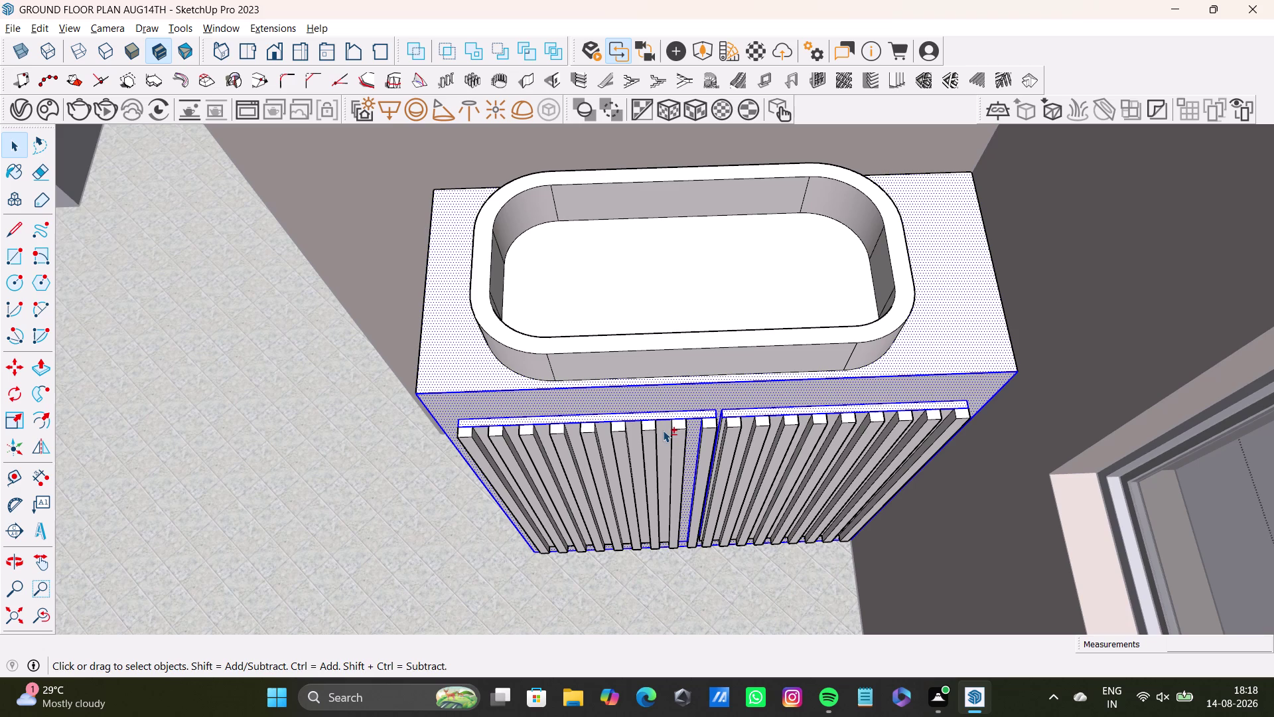
double_click(663, 430)
double_click(632, 428)
double_click(603, 427)
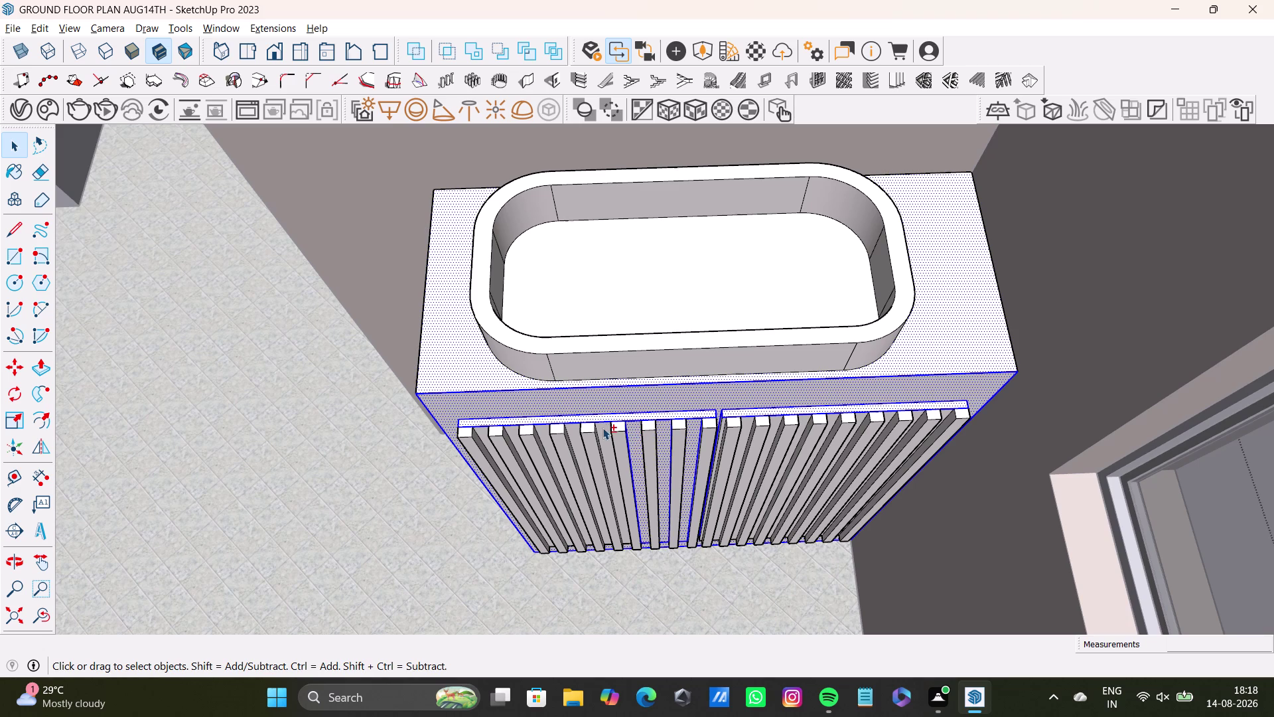
double_click(575, 431)
double_click(544, 431)
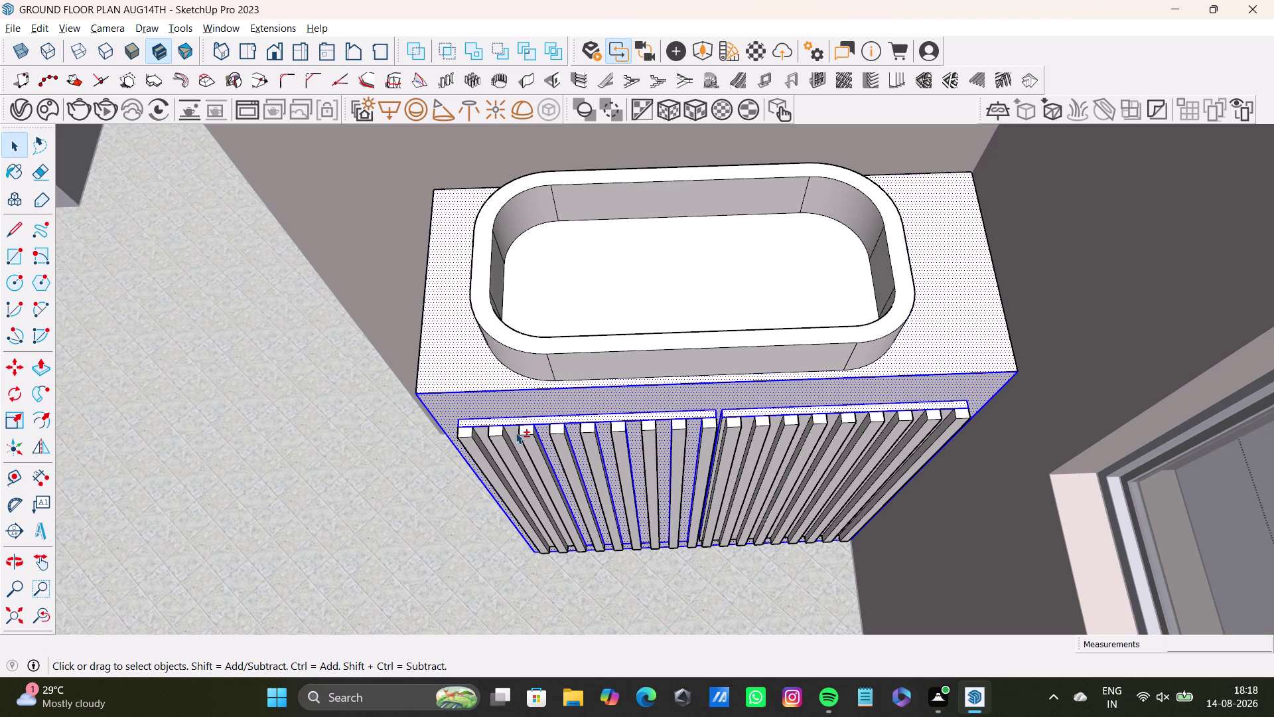
double_click(515, 432)
click(484, 431)
click(484, 432)
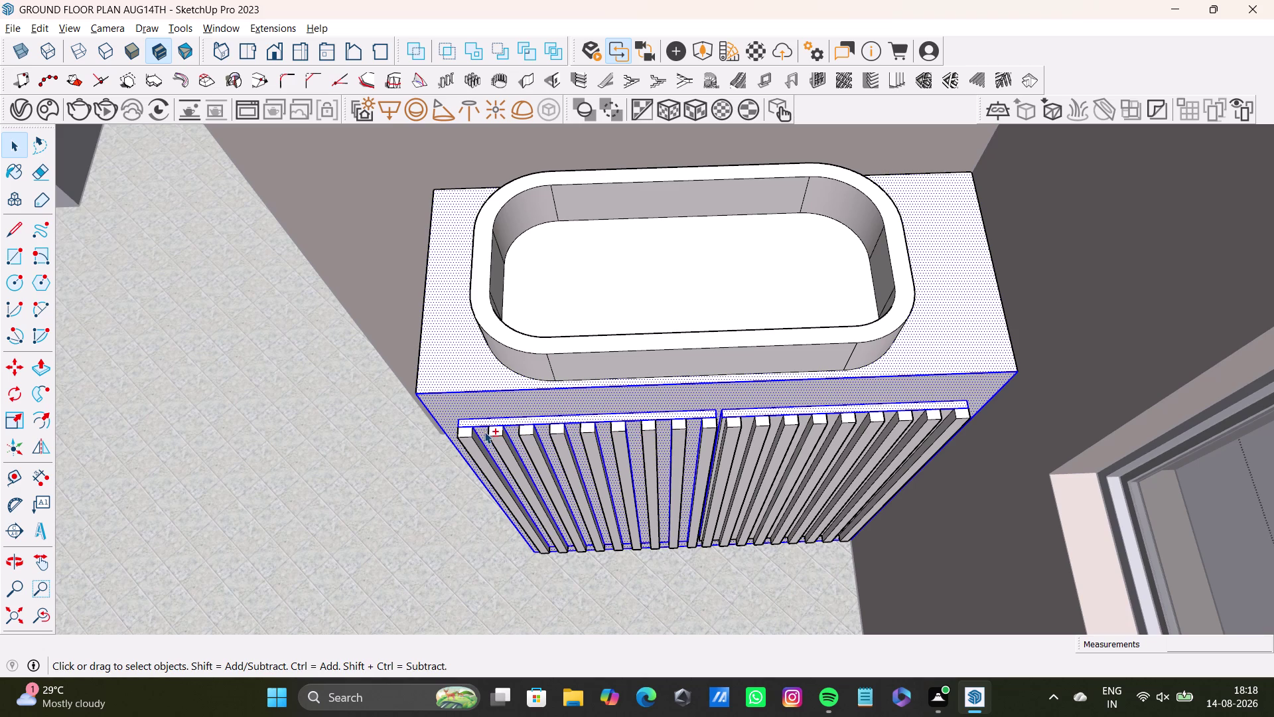
Go deeper into the right door's slat group to reach the panel behind the slats.
scroll(up, 3)
double_click(748, 423)
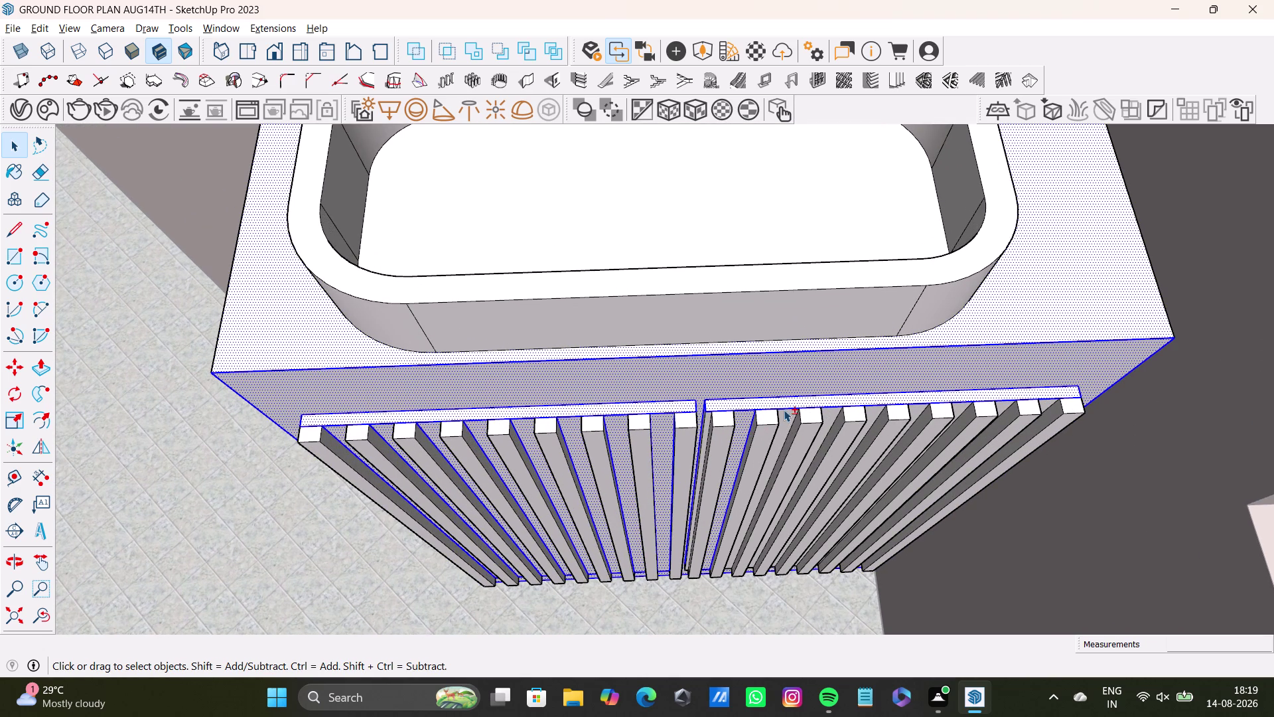
double_click(790, 419)
double_click(829, 412)
double_click(874, 416)
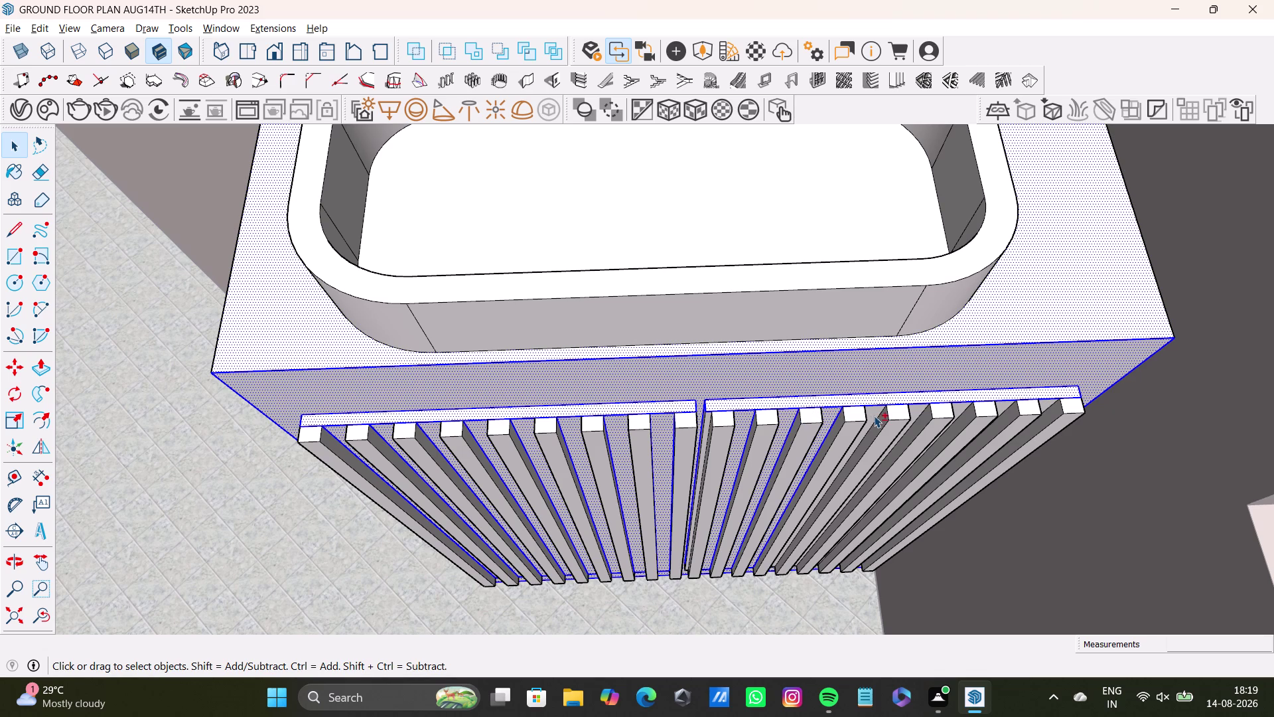
double_click(913, 413)
double_click(956, 408)
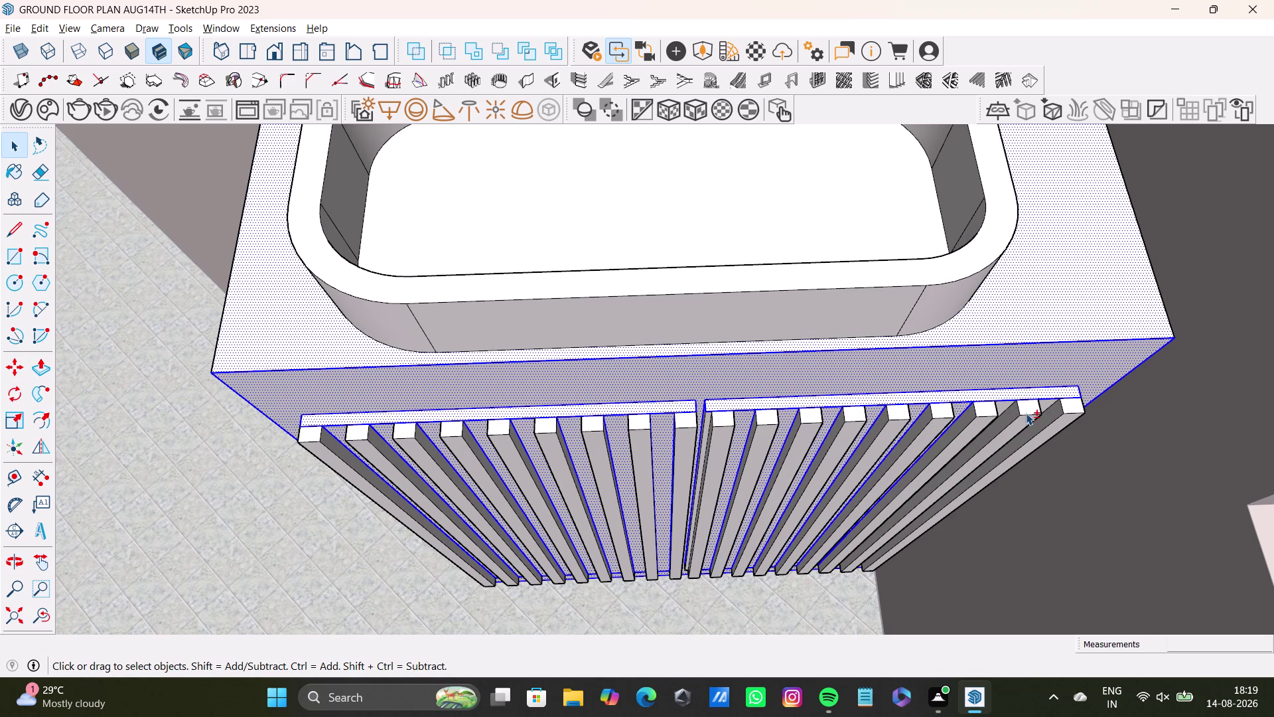
double_click(1005, 409)
double_click(1047, 406)
Orbit and zoom in close over the slat tops and backing panel, then pick the Paint Bucket.
middle_drag(1045, 410, 1043, 408)
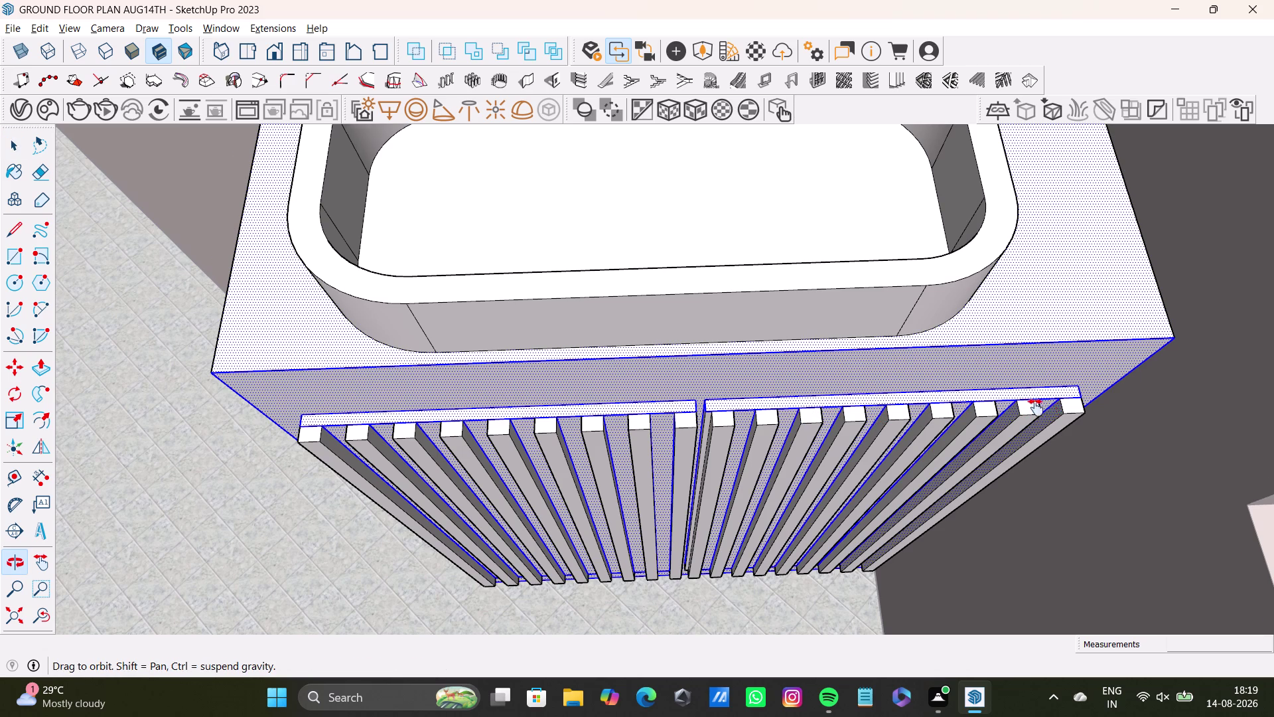
middle_drag(1043, 408, 779, 380)
scroll(up, 3)
middle_drag(771, 399, 1030, 374)
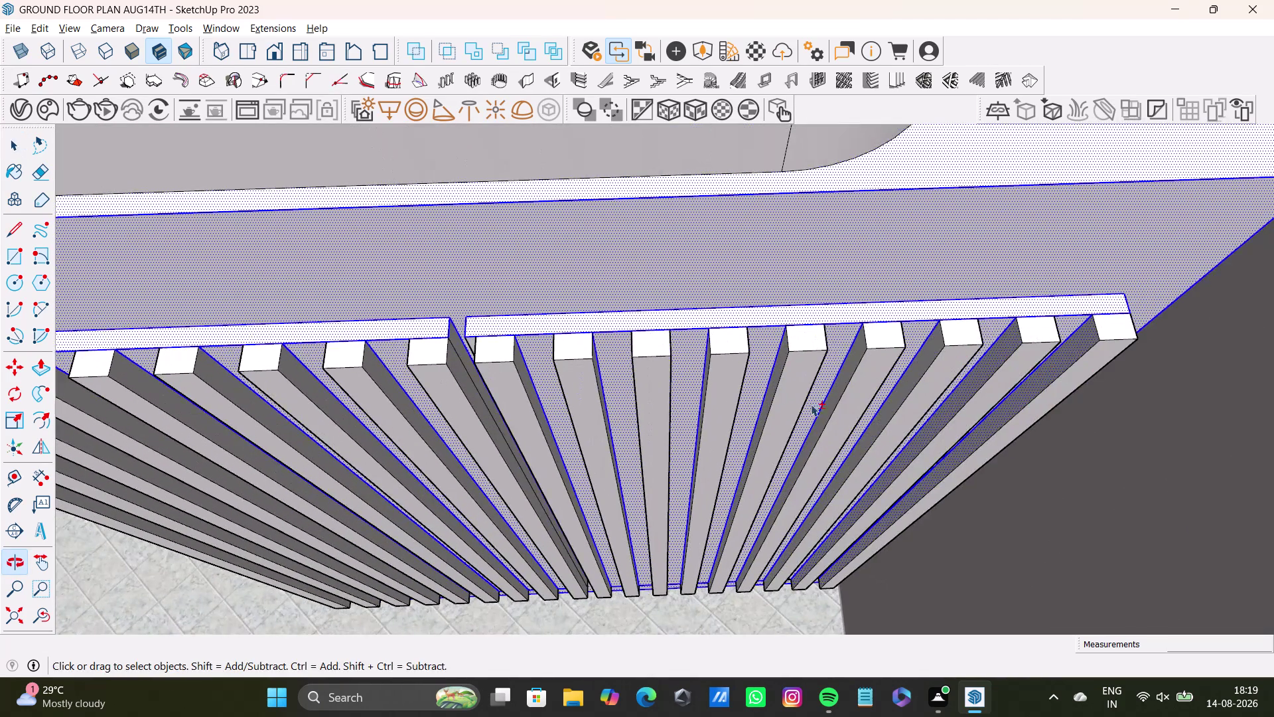
scroll(up, 3)
middle_drag(758, 361, 785, 363)
scroll(up, 3)
click(511, 321)
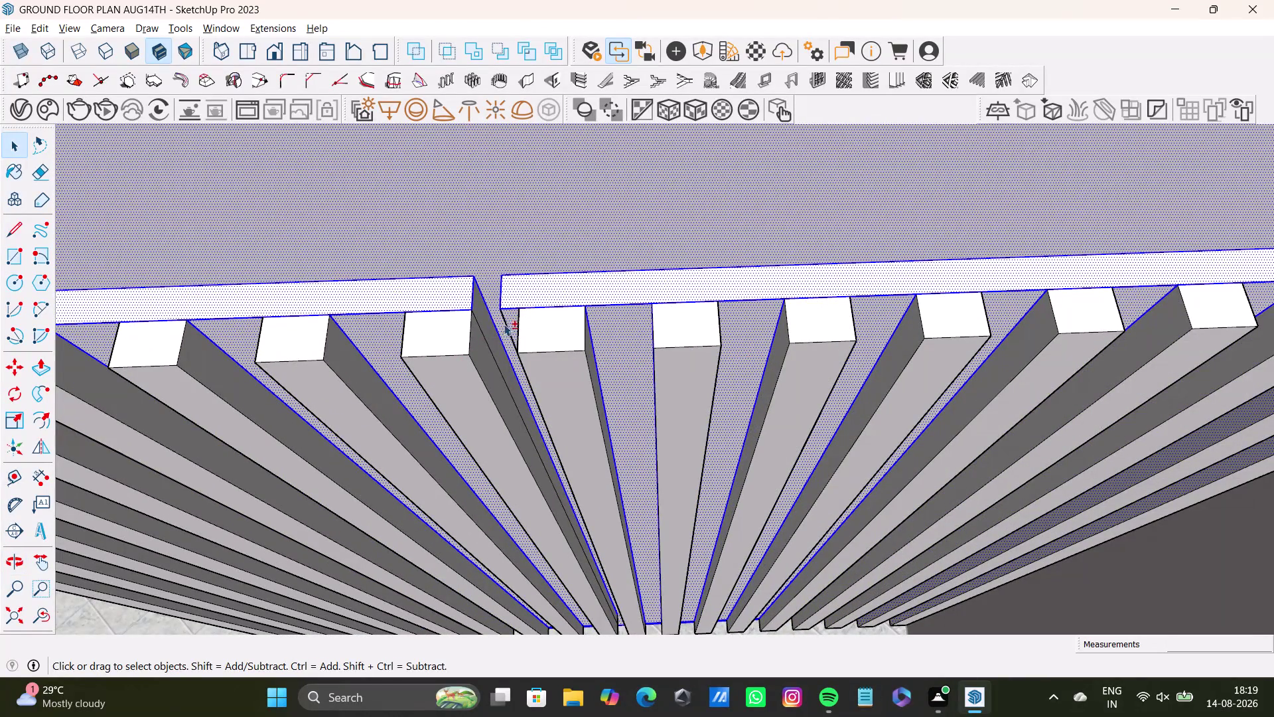
click(486, 322)
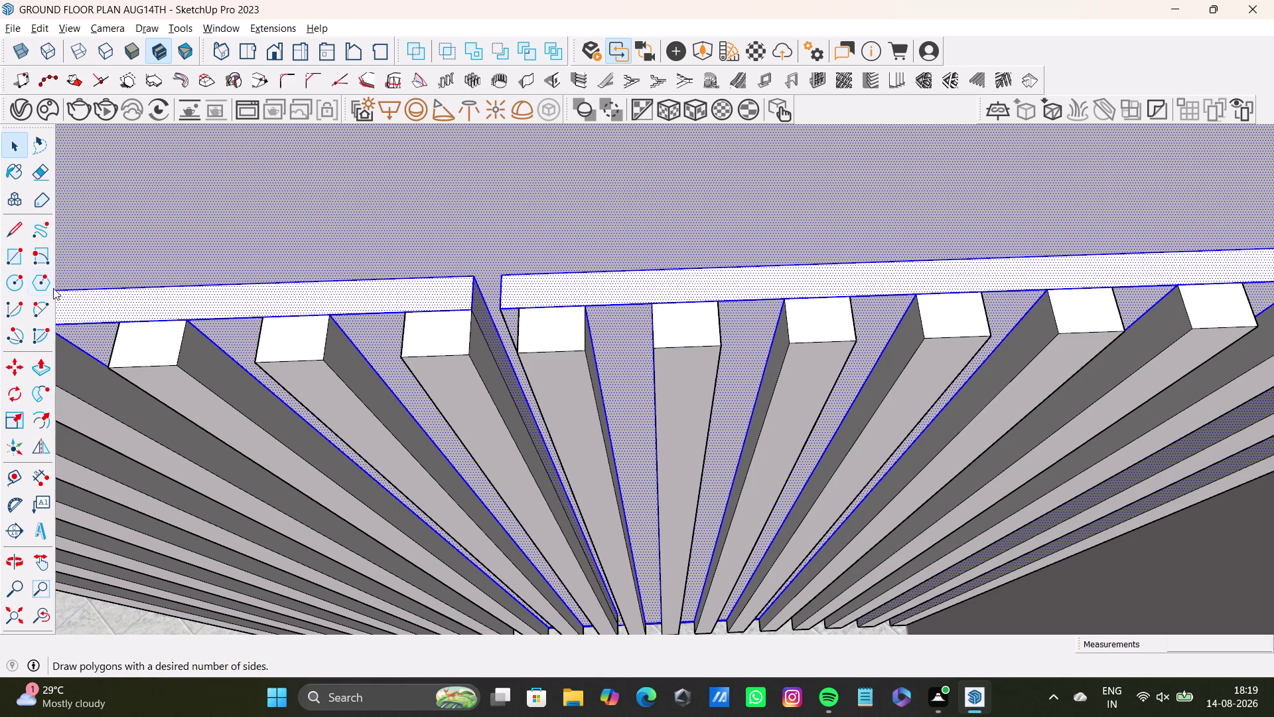
click(18, 178)
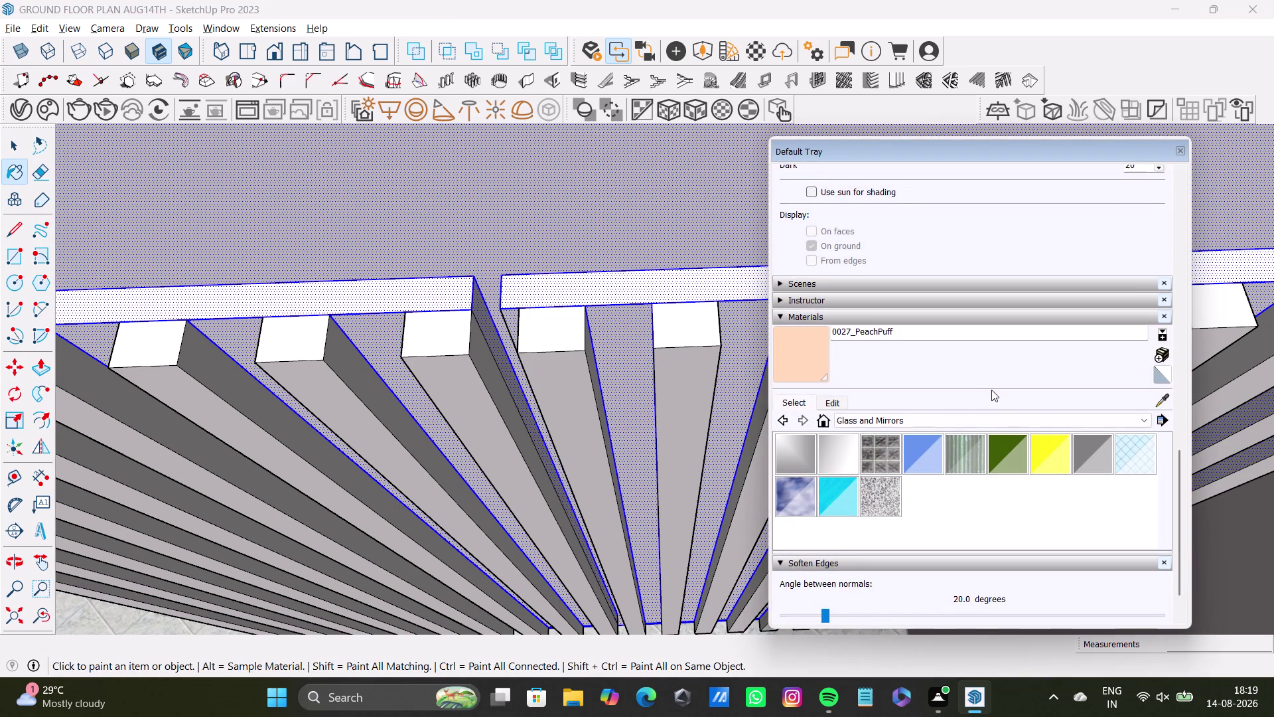
Switch the Materials library to Colors-Named and choose 0095_LightBlue.
click(989, 340)
click(858, 418)
scroll(up, 3)
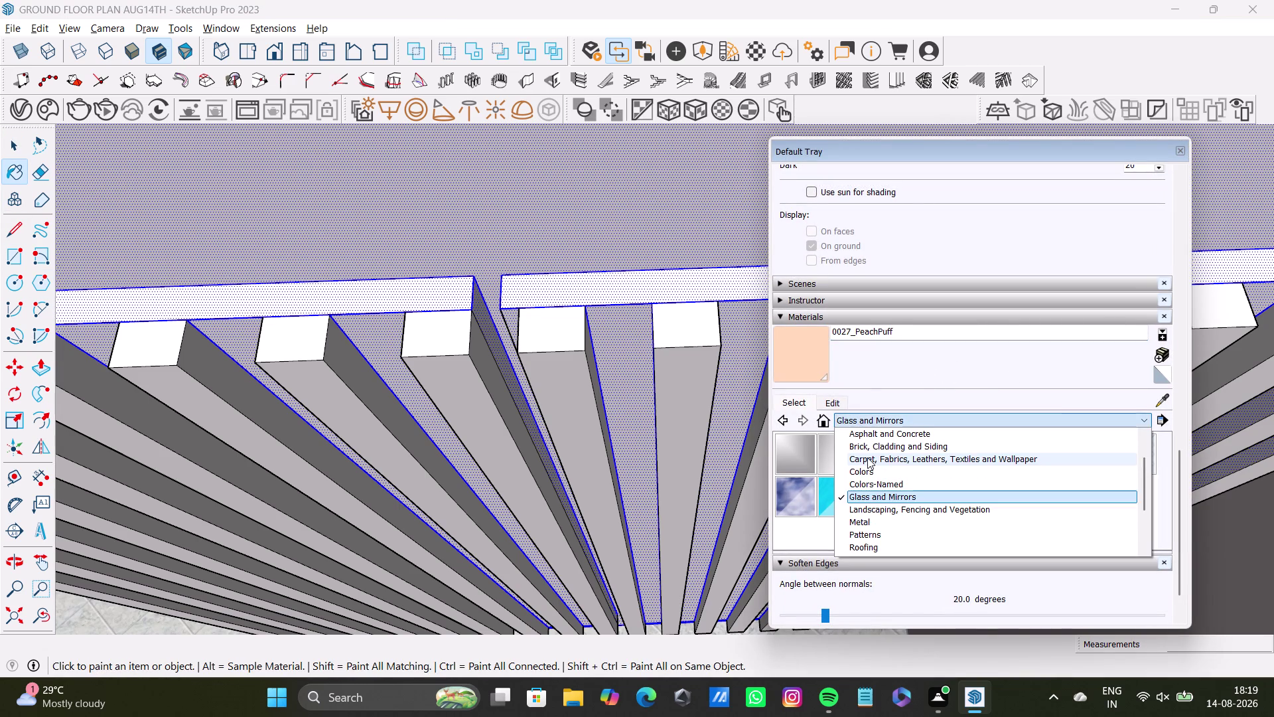
click(875, 481)
scroll(down, 3)
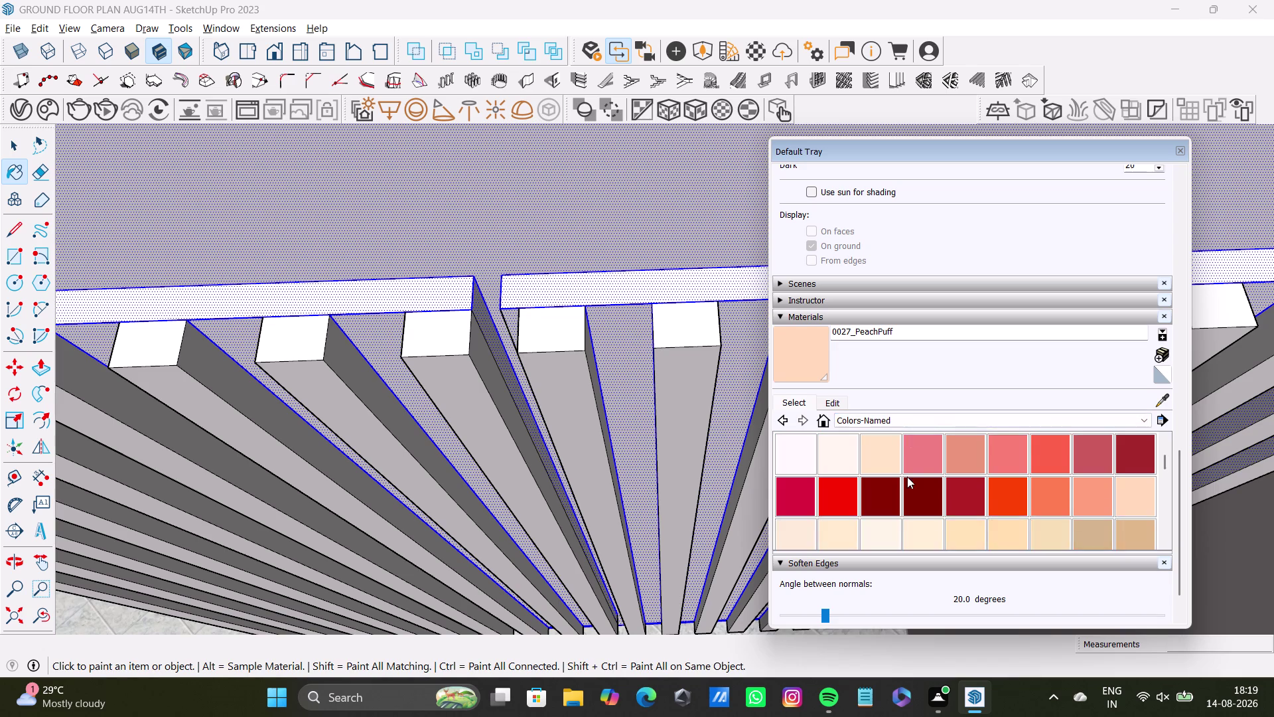
scroll(down, 3)
scroll(down, 3)
scroll(down, 3)
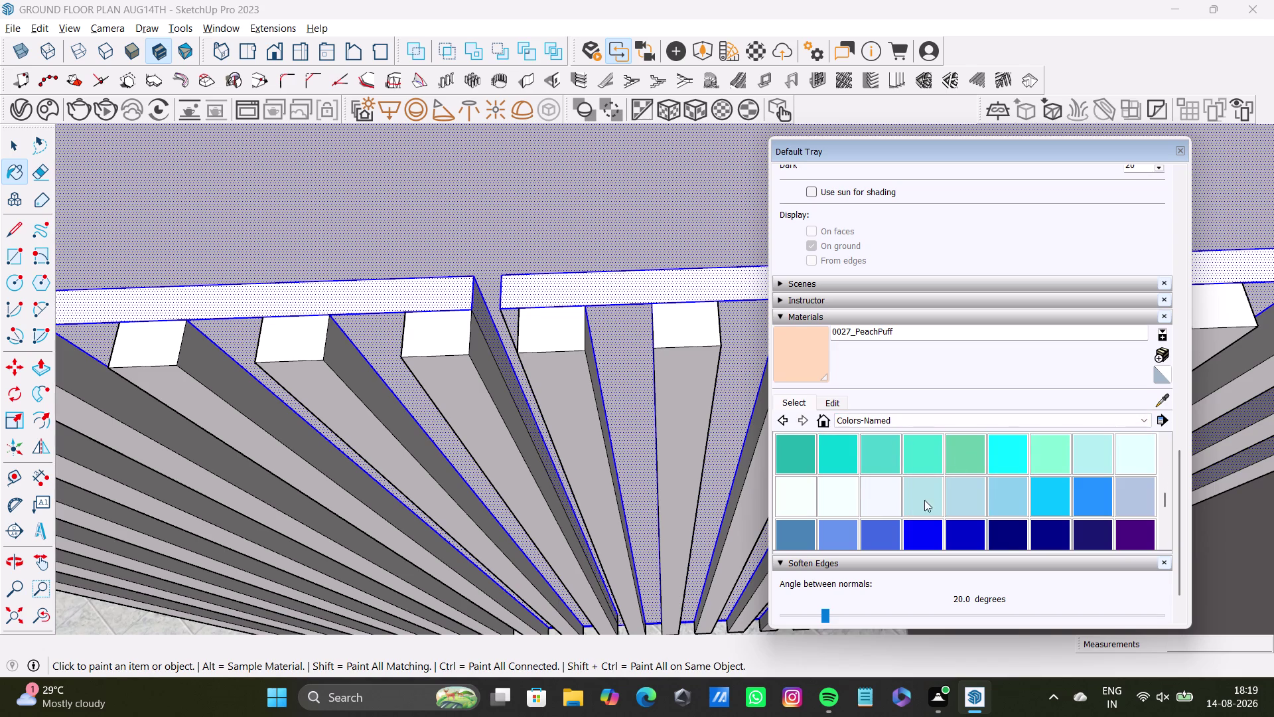
click(958, 493)
Paint the backing panel behind the slats LightBlue and put the materials away.
click(686, 290)
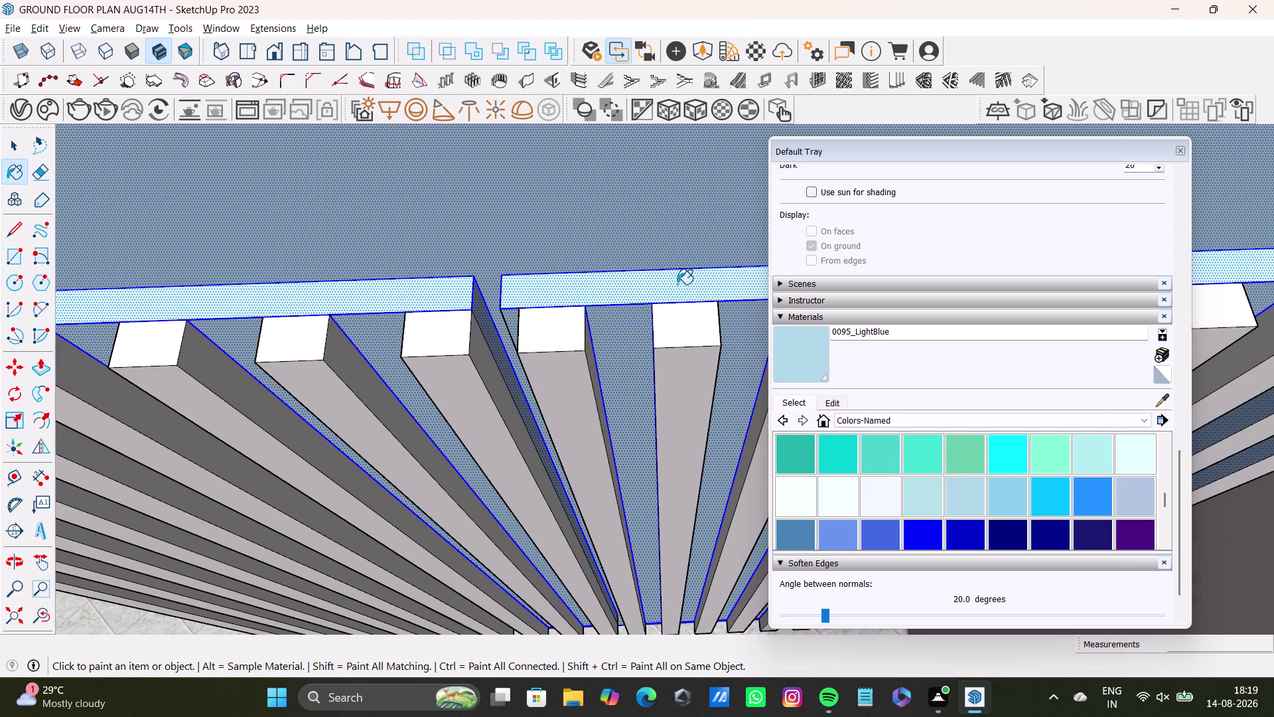
scroll(down, 3)
key(space)
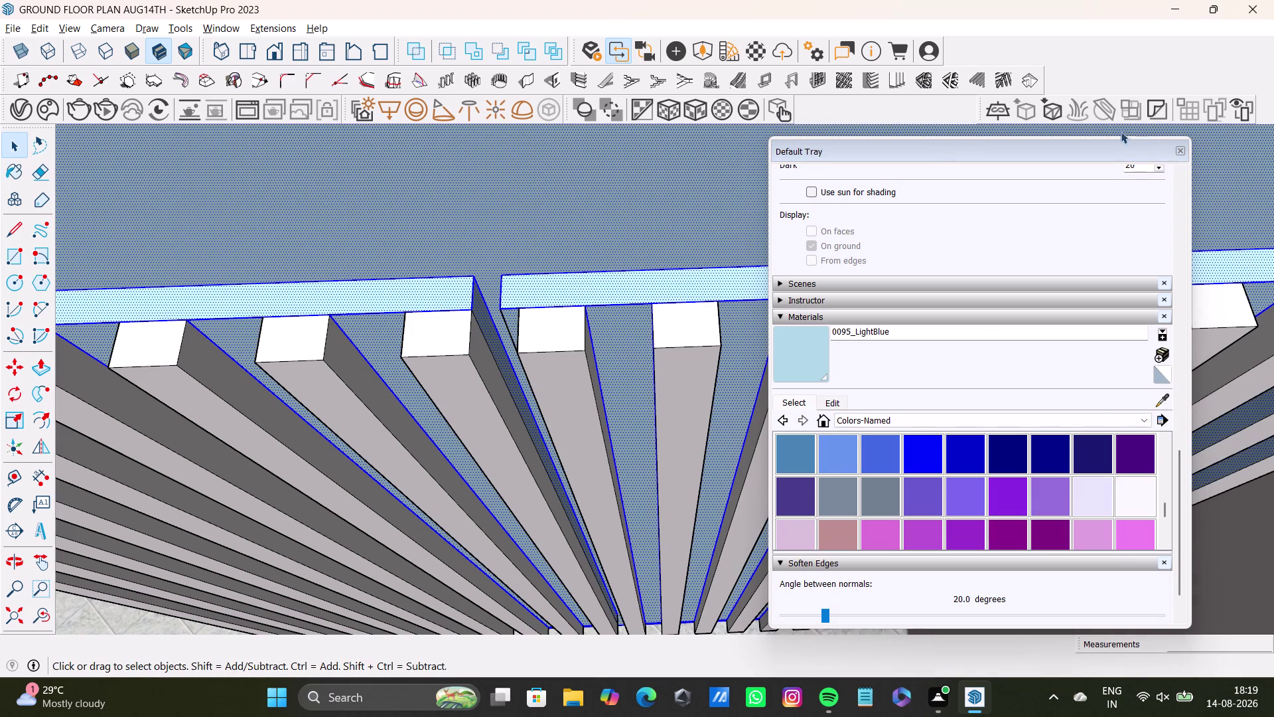
click(1177, 154)
scroll(down, 3)
Select the first run of slat faces, starting from the left end of the cabinet front.
middle_drag(618, 425, 772, 385)
scroll(up, 3)
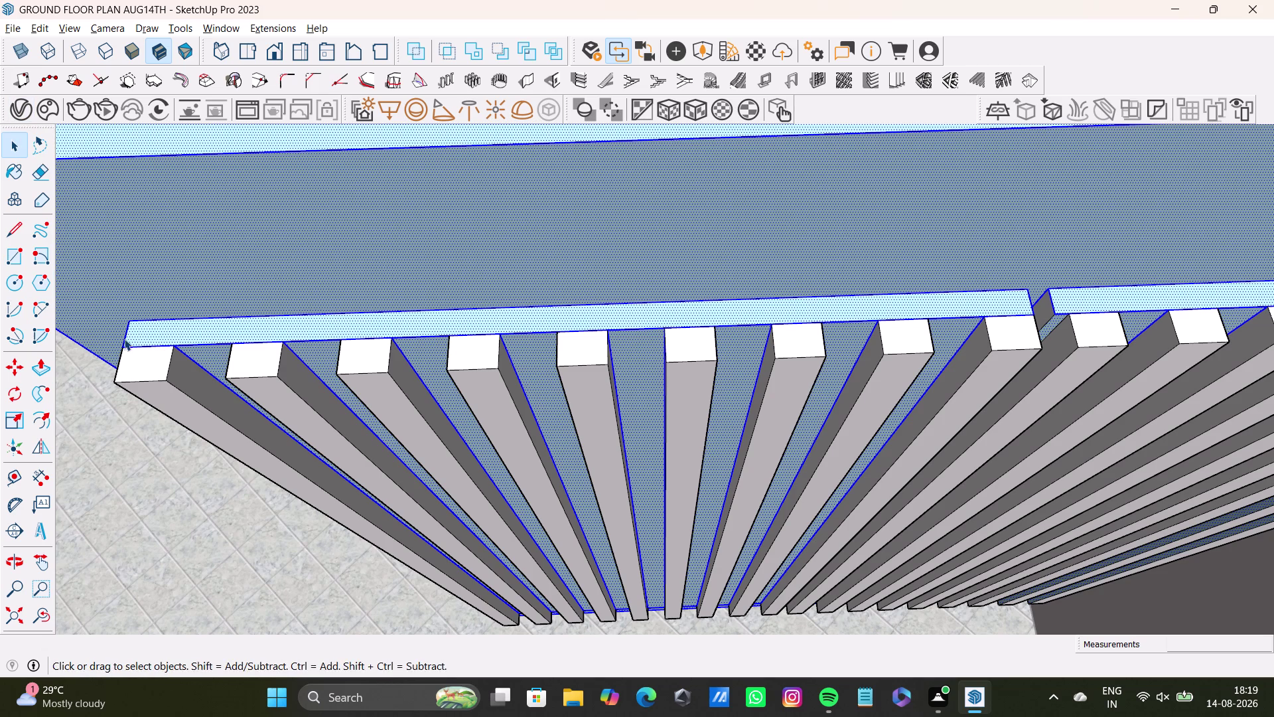
scroll(up, 3)
scroll(up, 3)
middle_drag(148, 375, 204, 304)
click(211, 294)
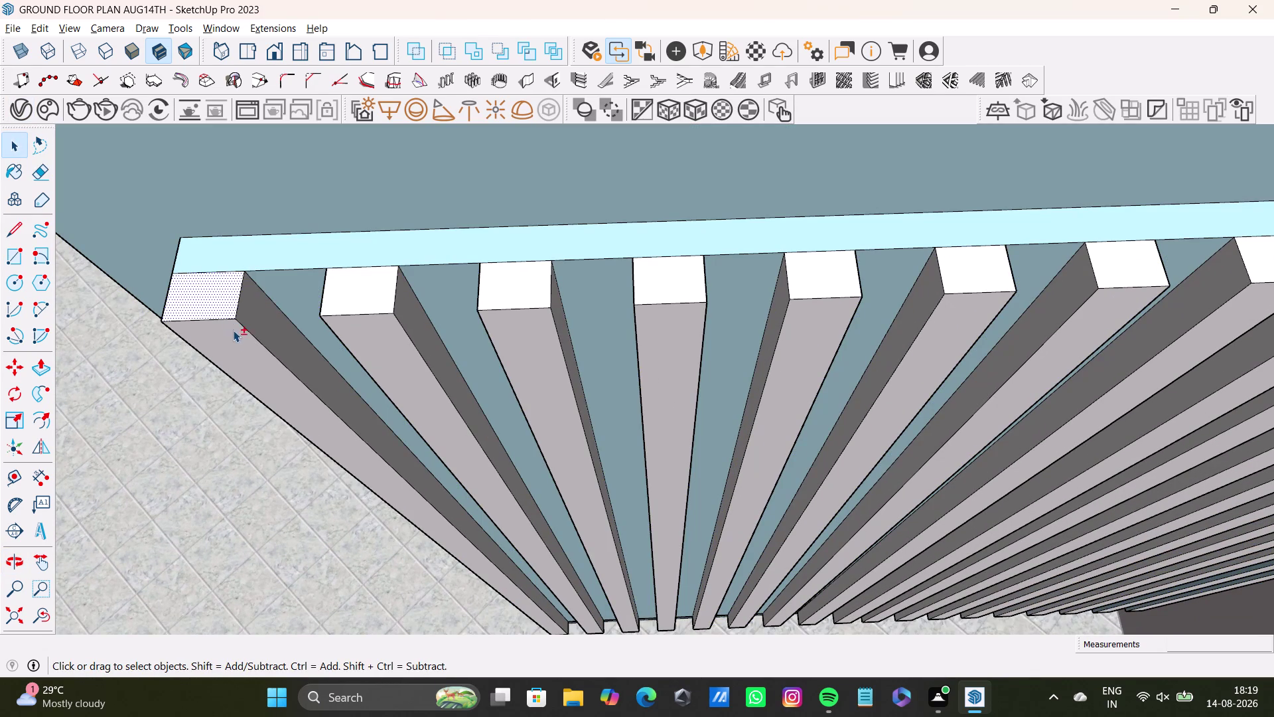
click(234, 341)
click(259, 317)
click(357, 289)
click(380, 350)
click(429, 331)
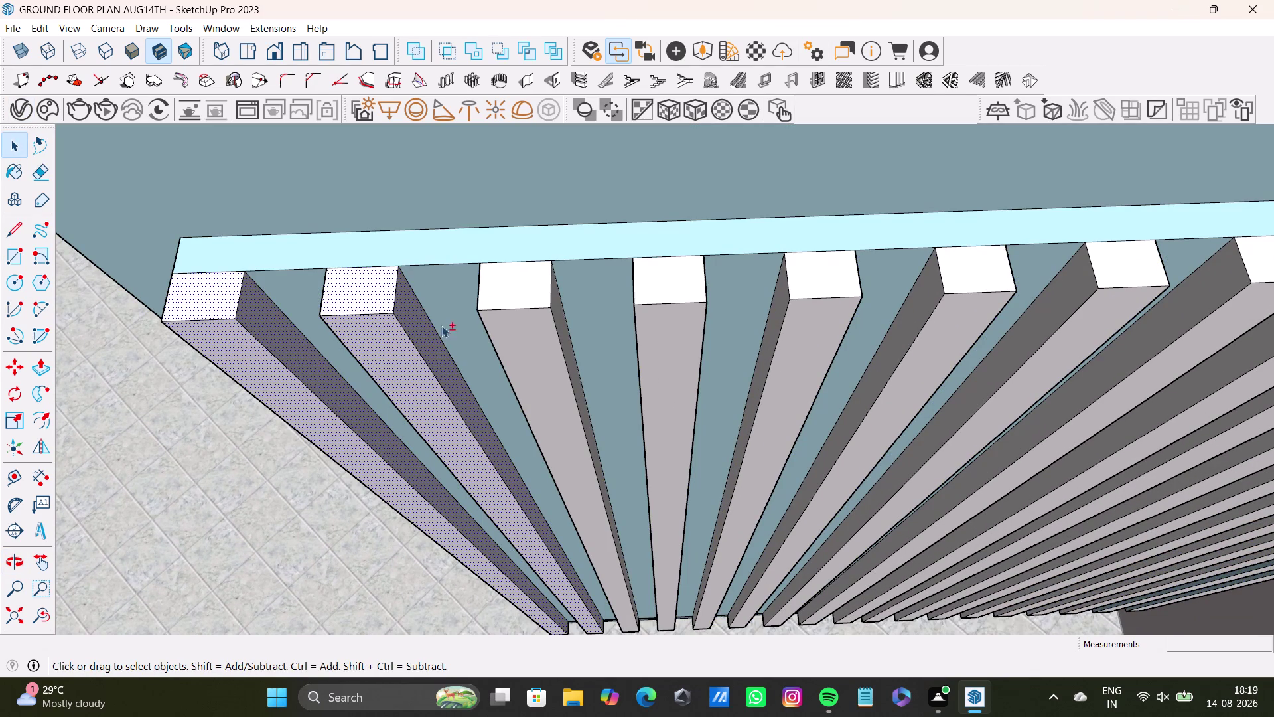
click(501, 296)
click(521, 345)
click(557, 313)
click(668, 307)
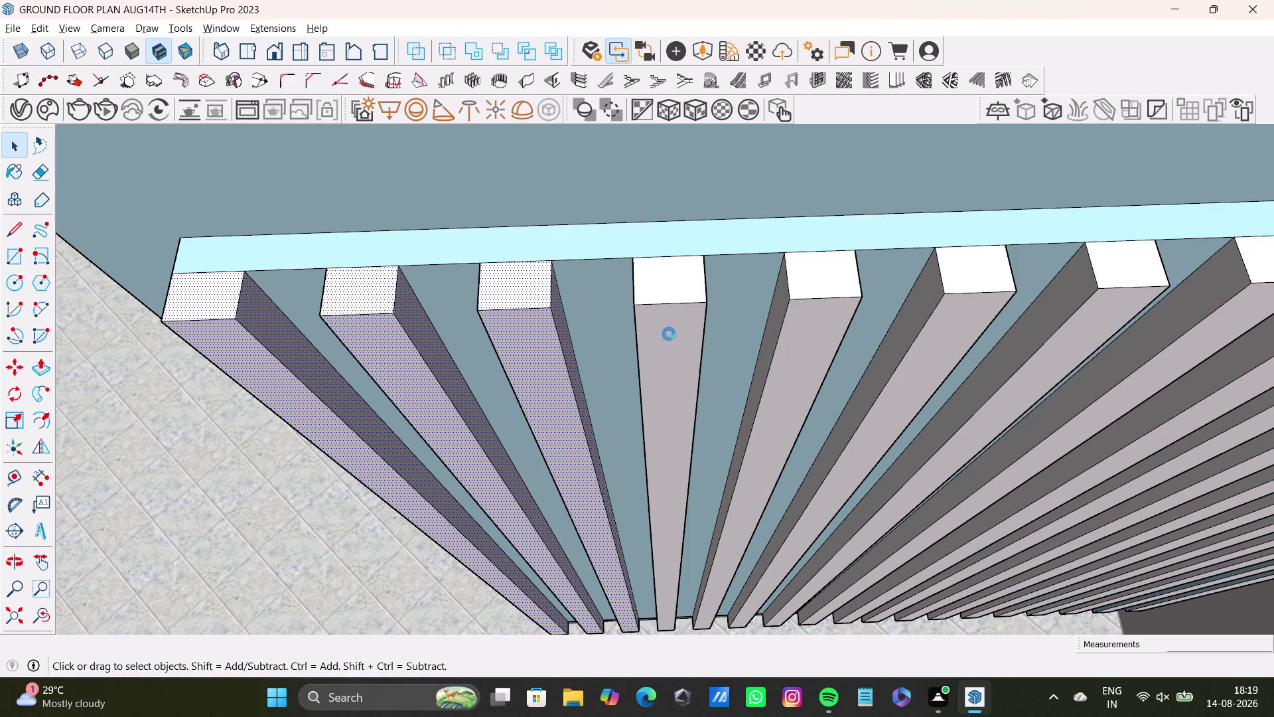
click(664, 288)
click(800, 280)
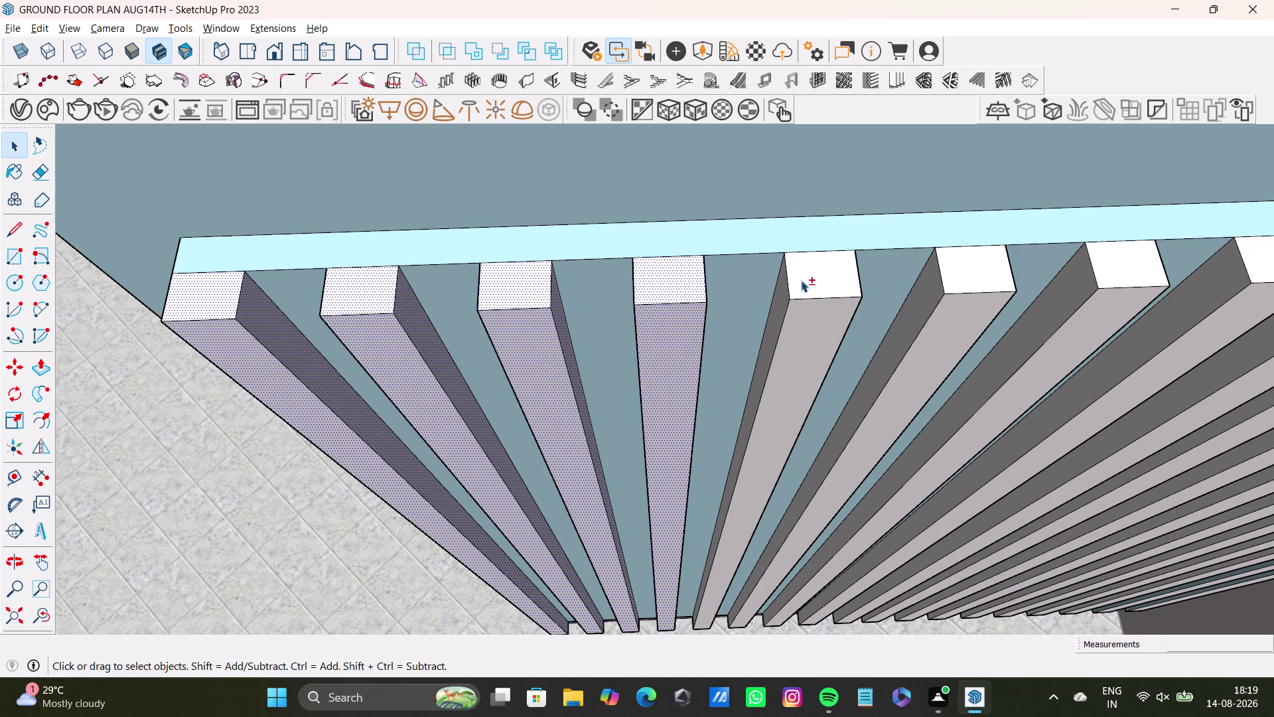
click(809, 327)
click(777, 311)
click(954, 273)
click(961, 310)
click(928, 295)
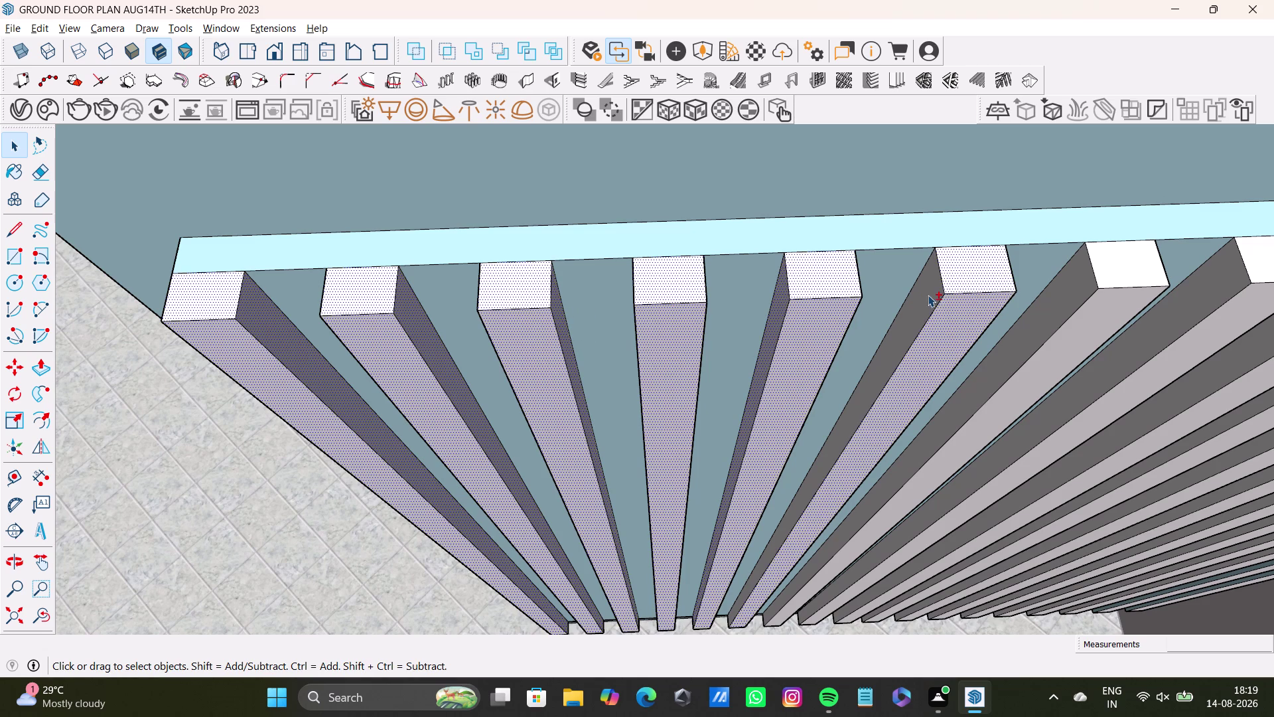
Add the next slats along the cabinet front to the selection.
middle_drag(938, 294, 667, 266)
click(851, 234)
click(853, 261)
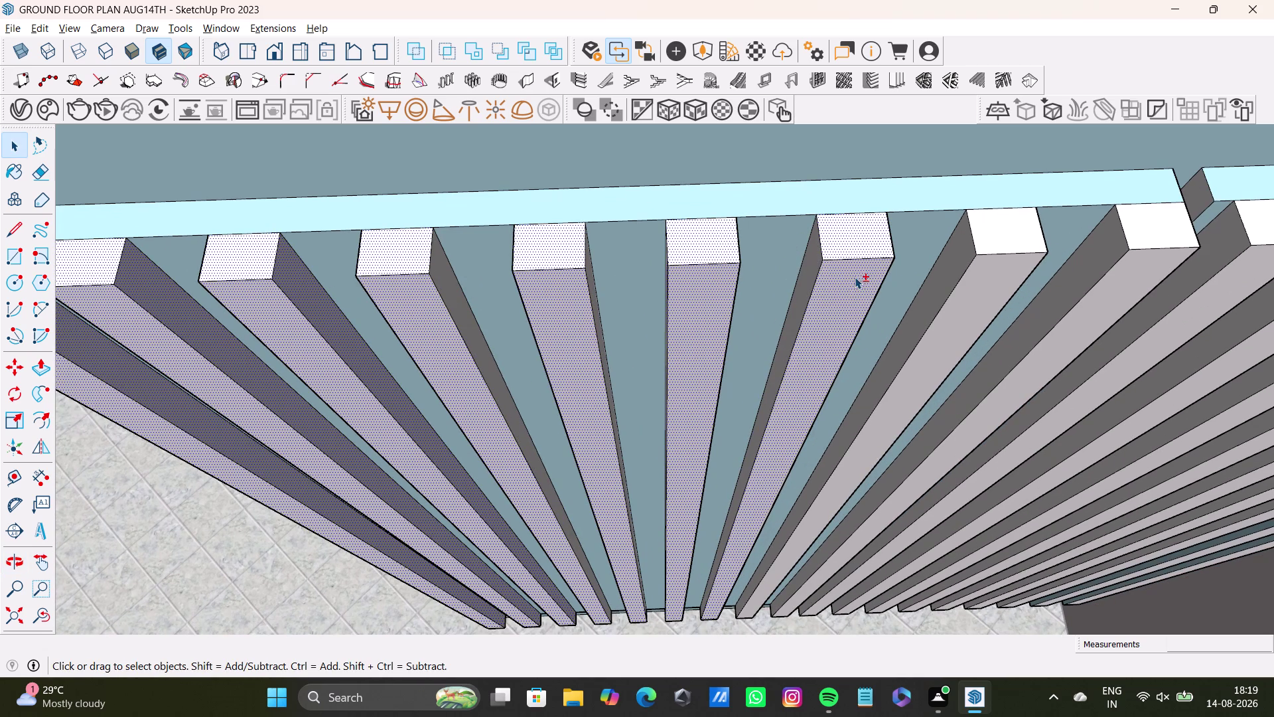
click(814, 257)
click(983, 236)
click(988, 274)
click(948, 263)
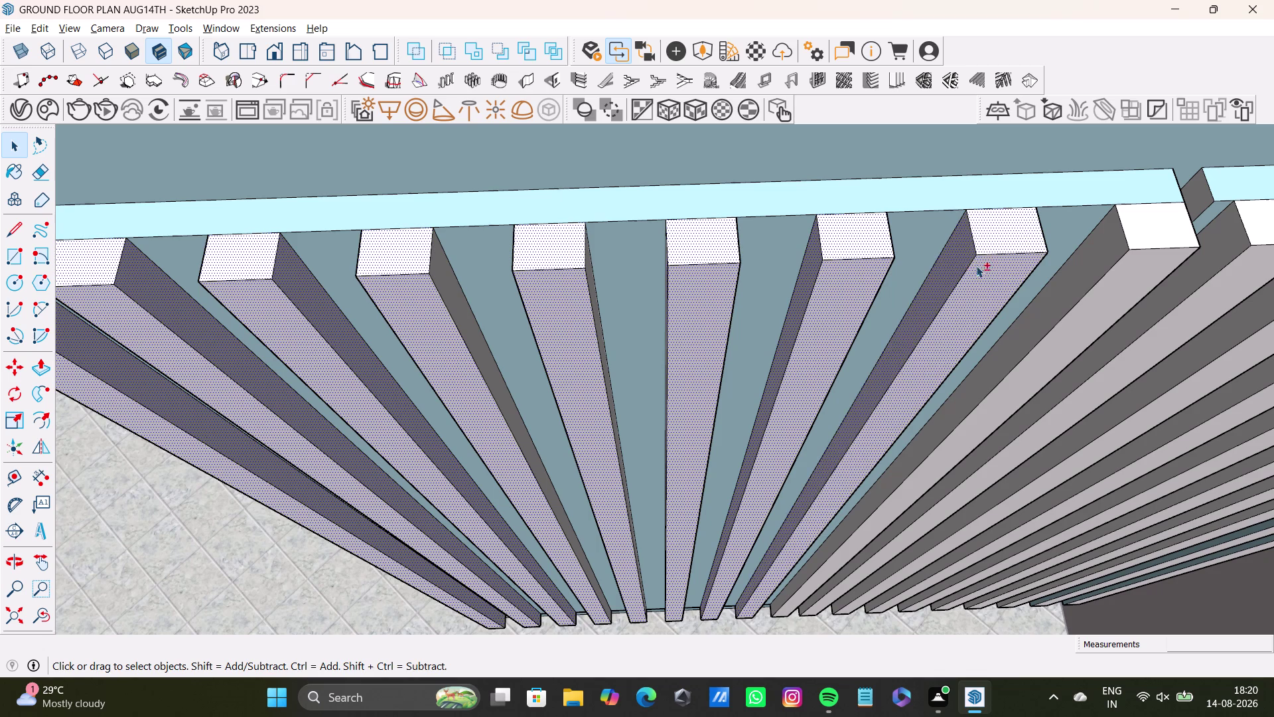
middle_drag(976, 266, 741, 258)
click(925, 225)
click(925, 276)
click(871, 255)
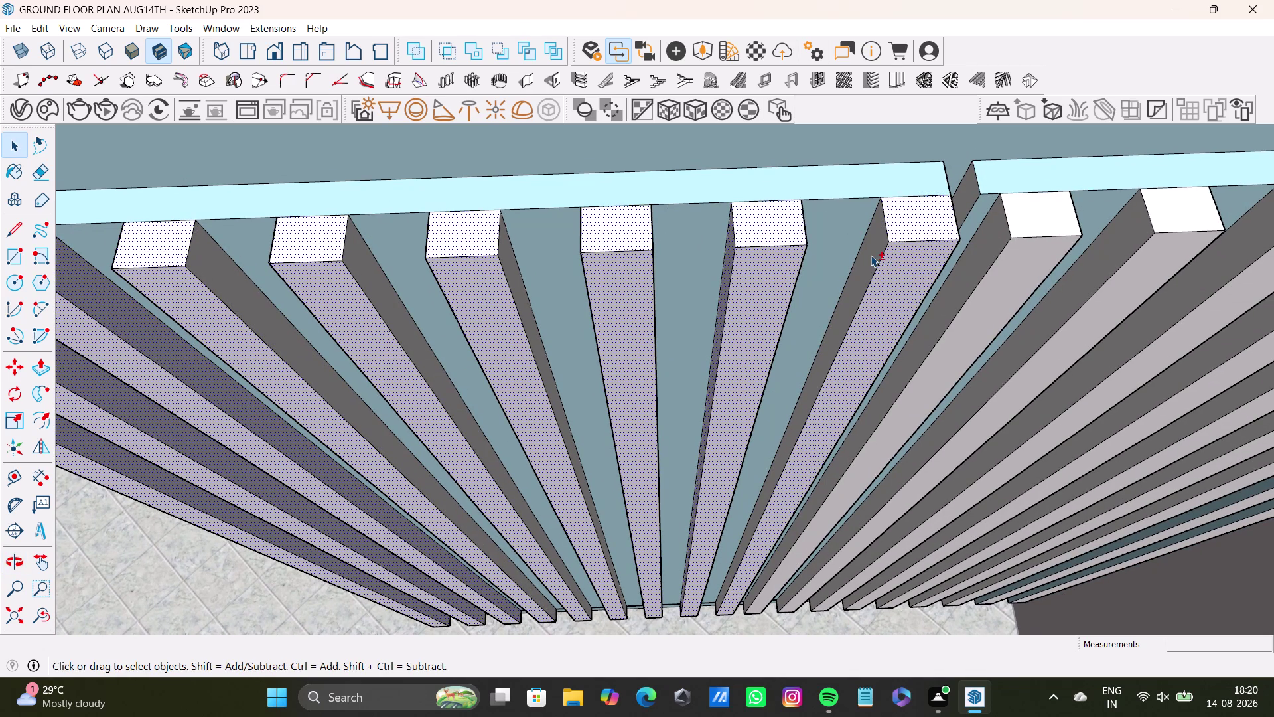
click(1034, 220)
click(1030, 246)
click(994, 231)
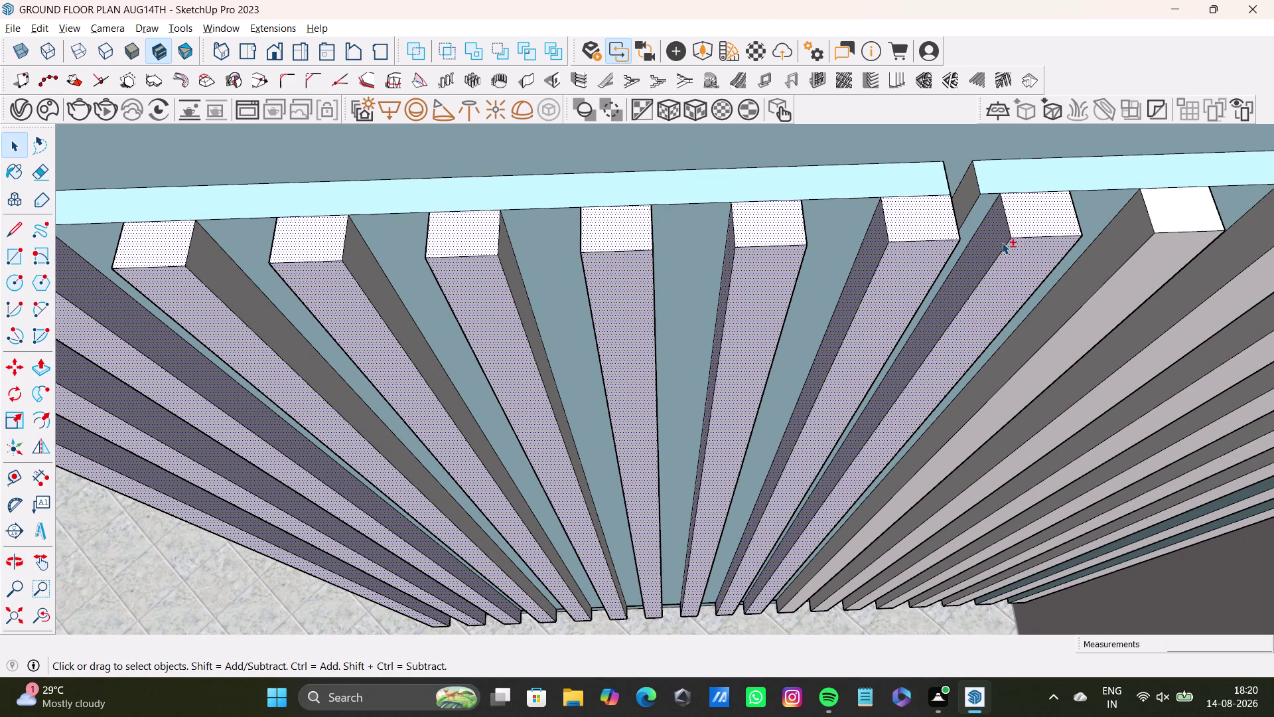
middle_drag(1001, 242, 599, 232)
click(748, 204)
click(766, 253)
click(729, 250)
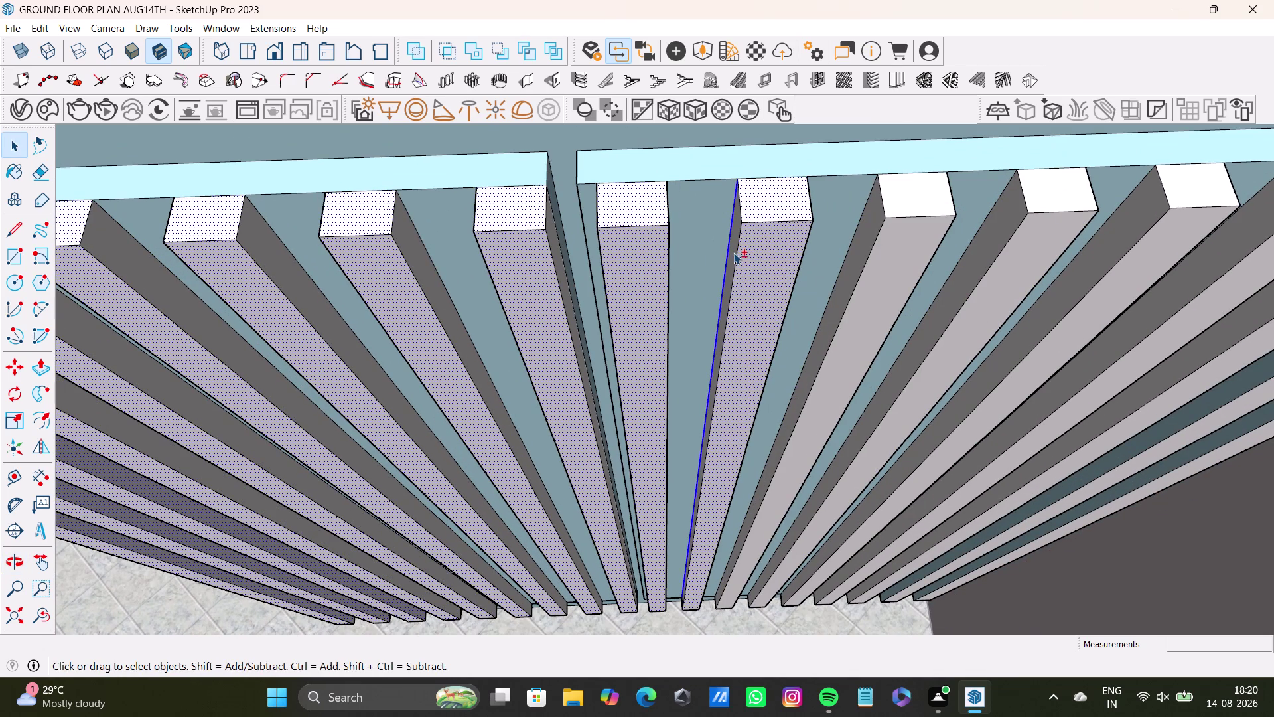
click(733, 252)
click(906, 197)
click(902, 239)
click(875, 230)
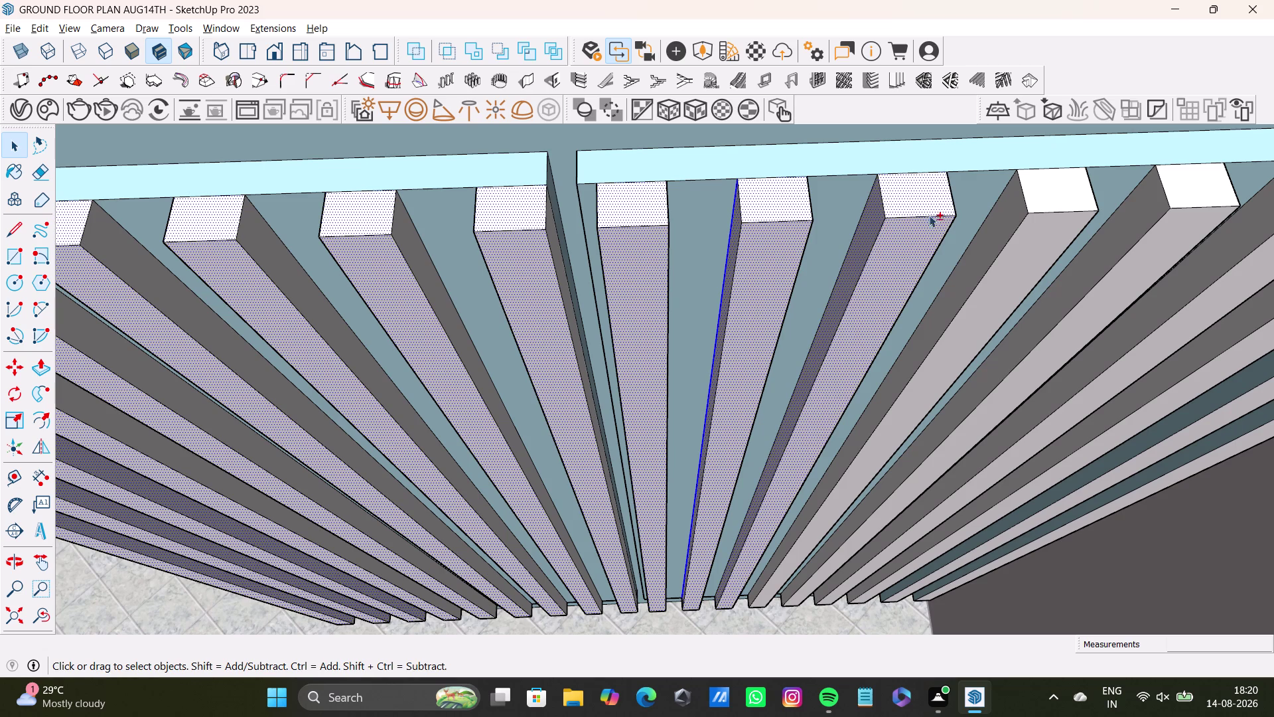
click(1050, 194)
click(1049, 235)
click(1014, 223)
Add the last slats at the end of the cabinet front to the selection.
middle_drag(1010, 225, 772, 239)
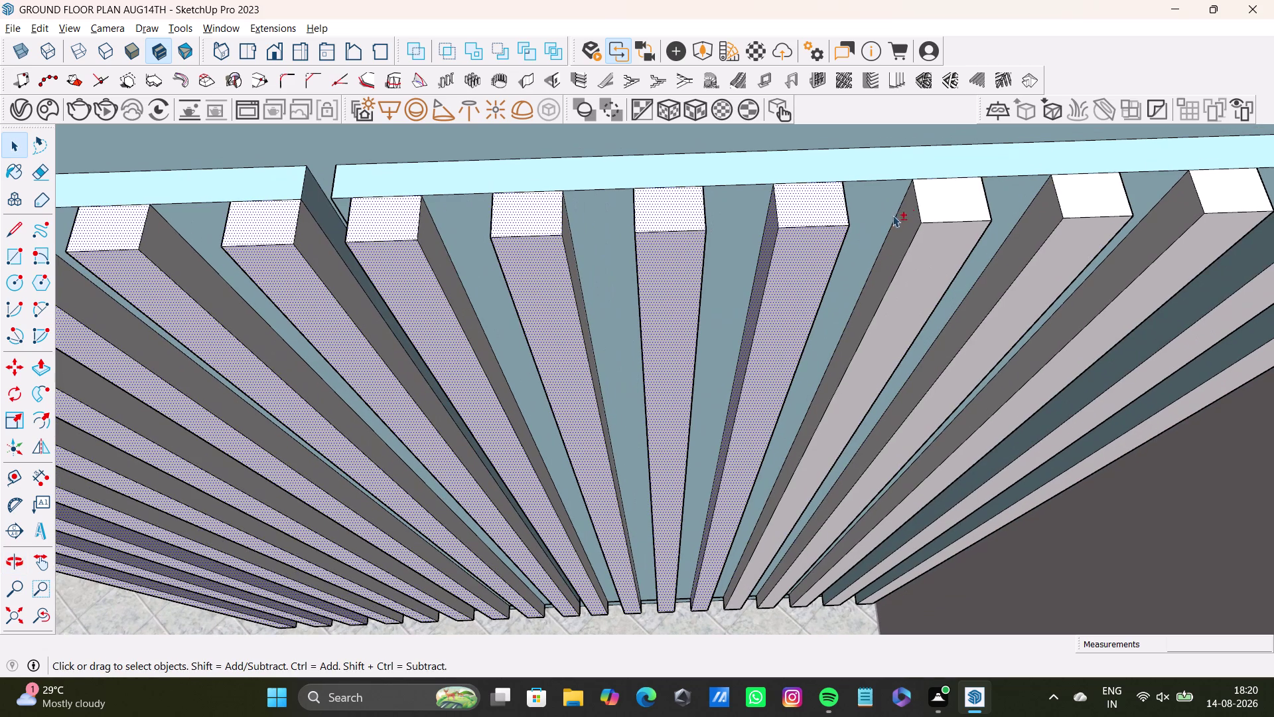
click(920, 204)
click(950, 259)
click(953, 217)
click(905, 217)
middle_drag(949, 245, 870, 246)
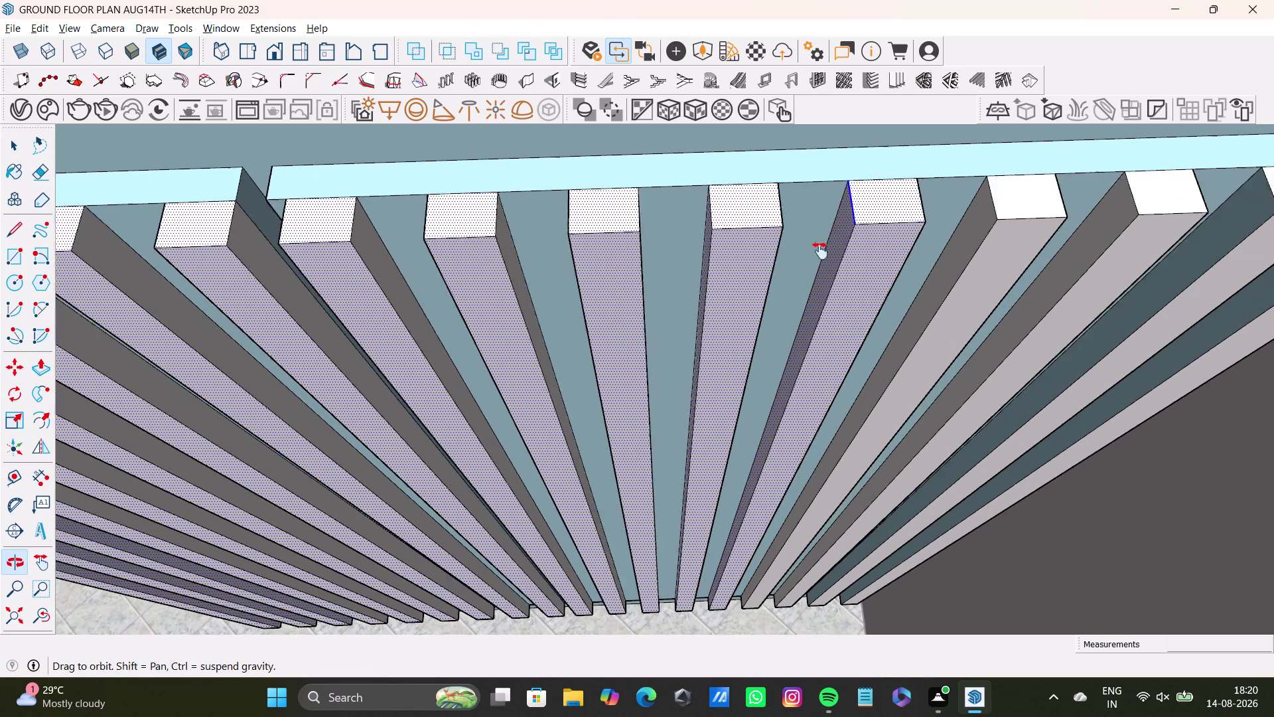
middle_drag(870, 246, 722, 290)
click(843, 235)
click(856, 317)
middle_drag(835, 307, 932, 307)
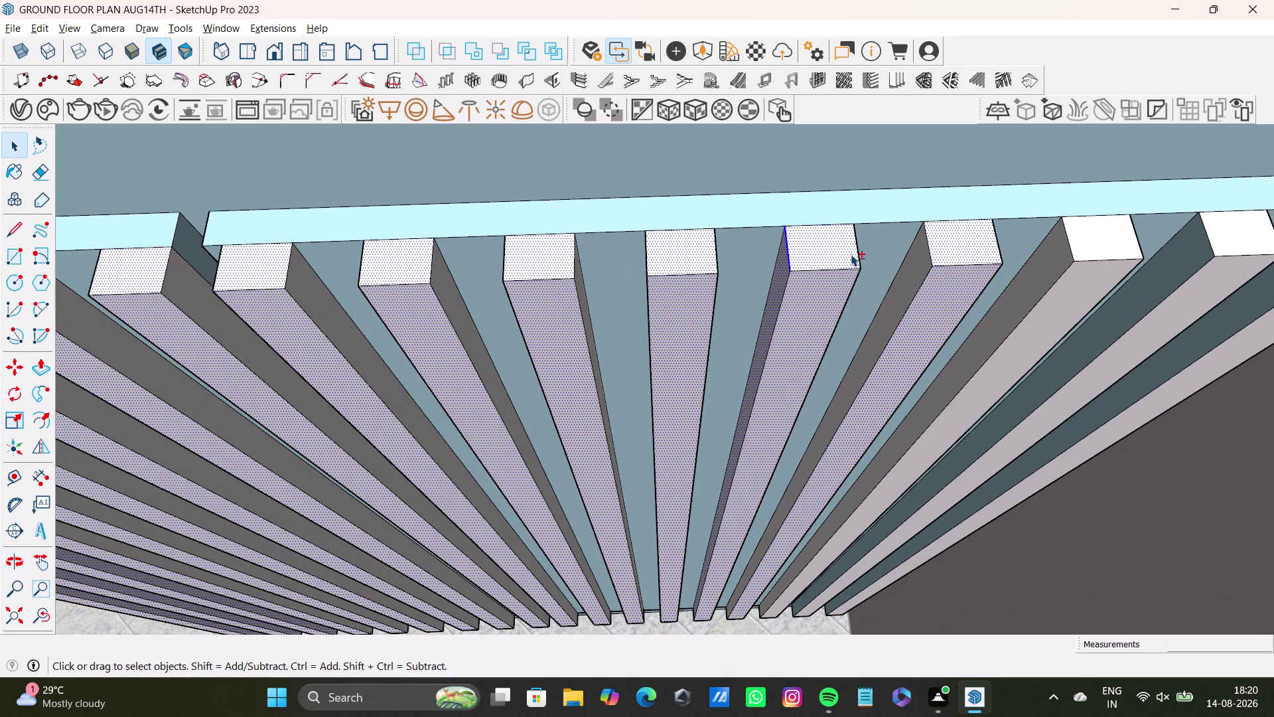
click(919, 268)
middle_drag(974, 275, 730, 305)
click(853, 258)
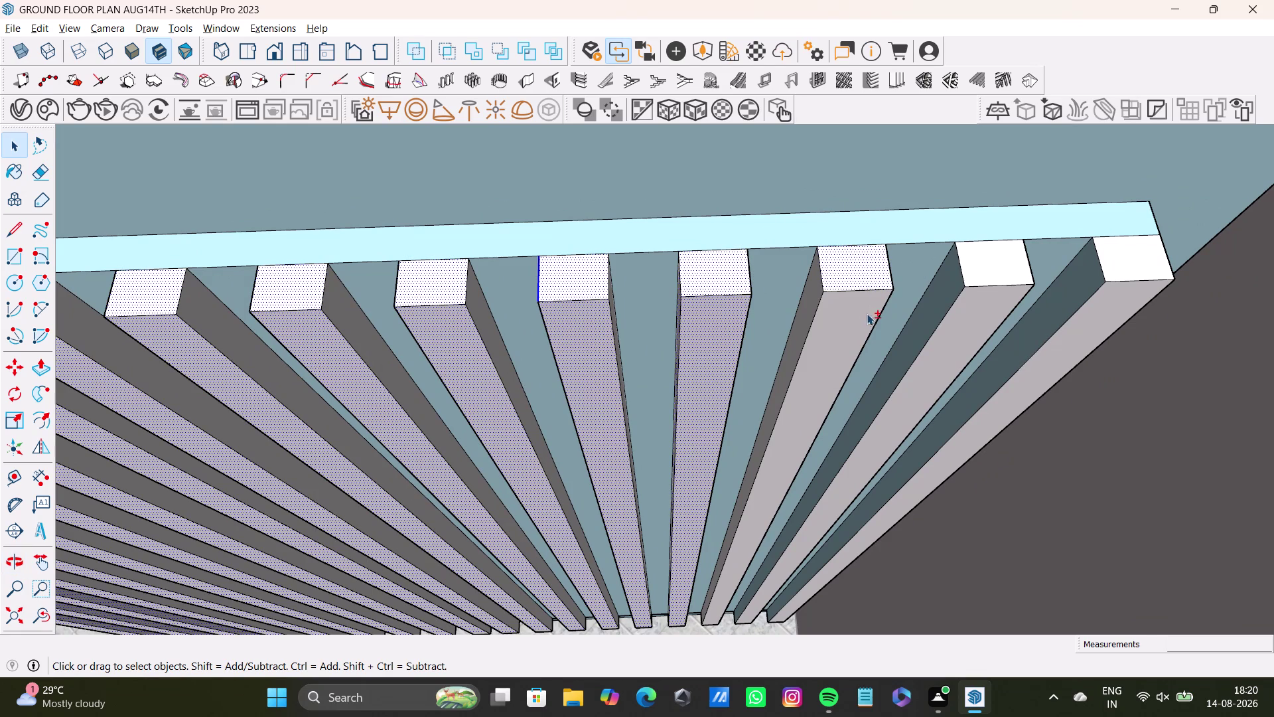
click(856, 319)
click(819, 292)
click(987, 262)
click(985, 308)
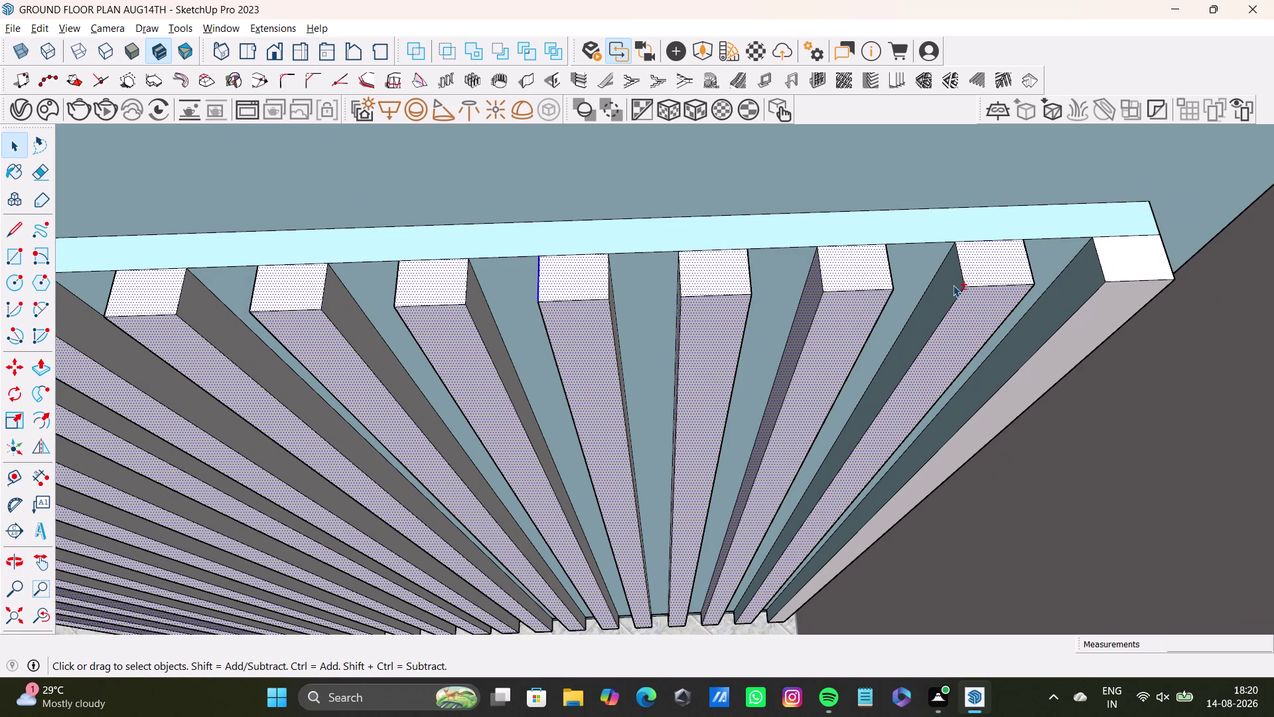
click(953, 285)
click(1126, 261)
click(1114, 308)
click(1081, 281)
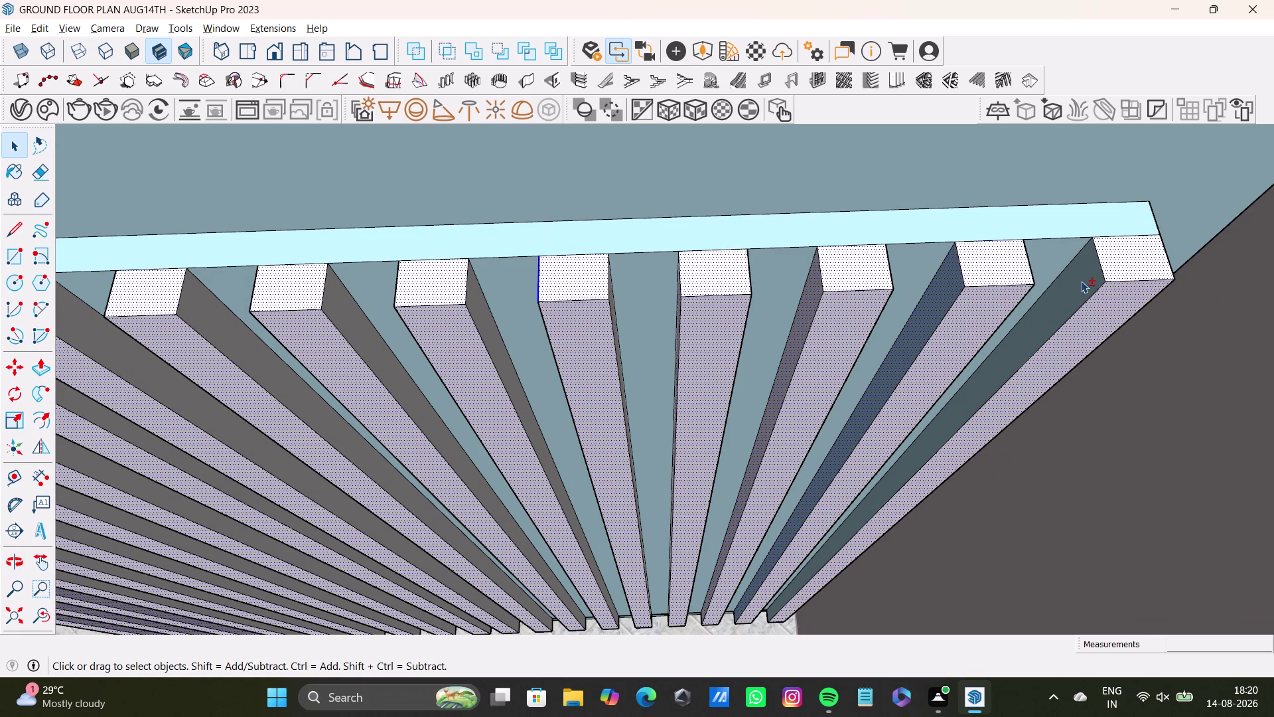
scroll(down, 3)
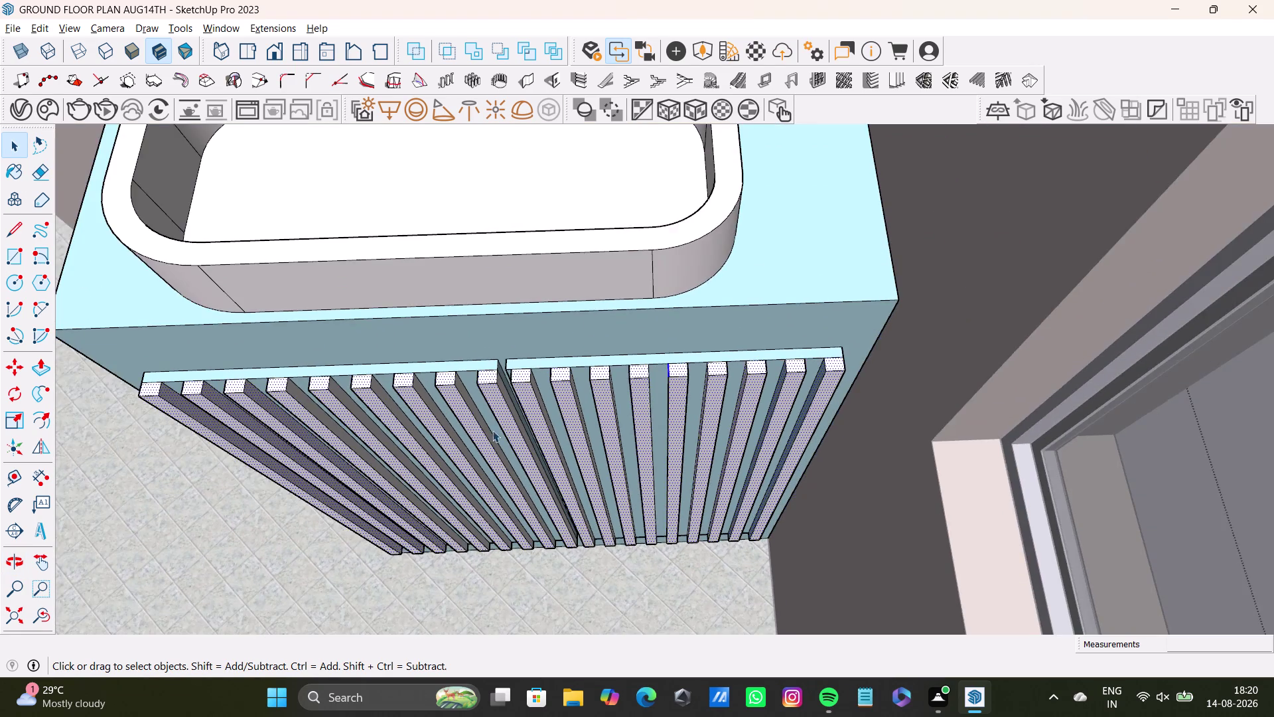
Add four slats on the cabinet's side to the selection.
middle_drag(493, 430, 804, 201)
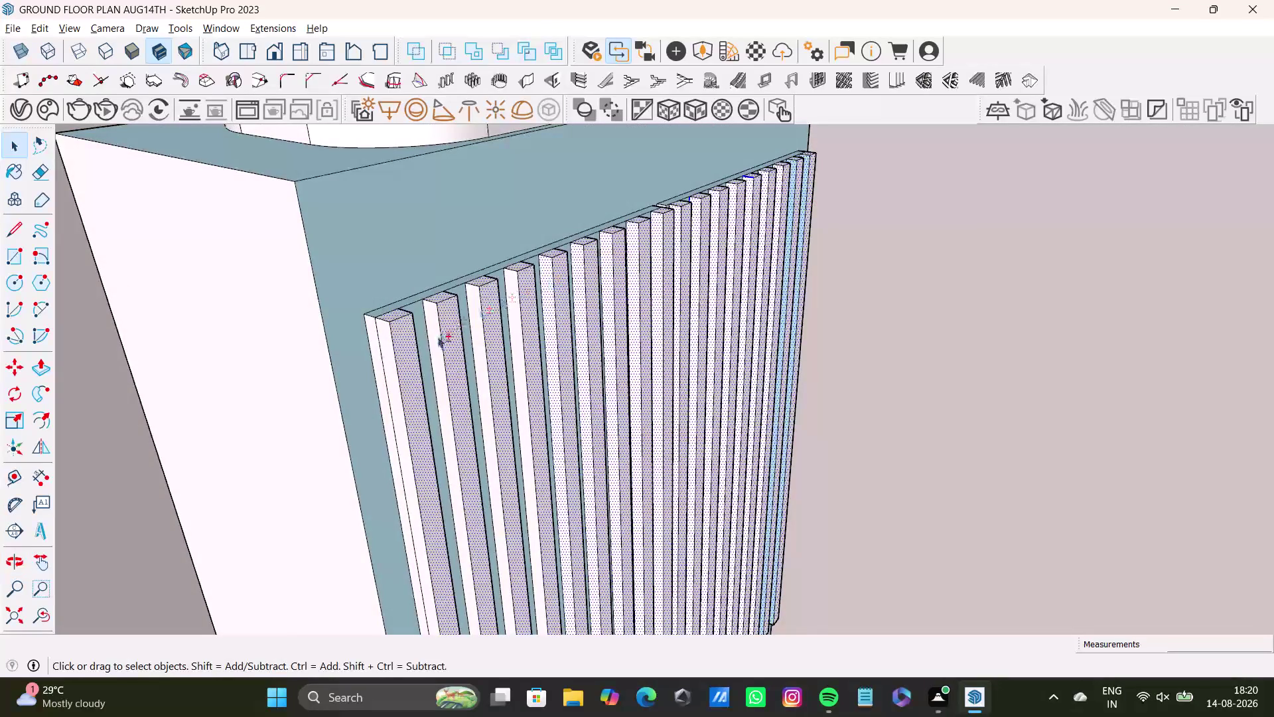
click(392, 361)
click(435, 336)
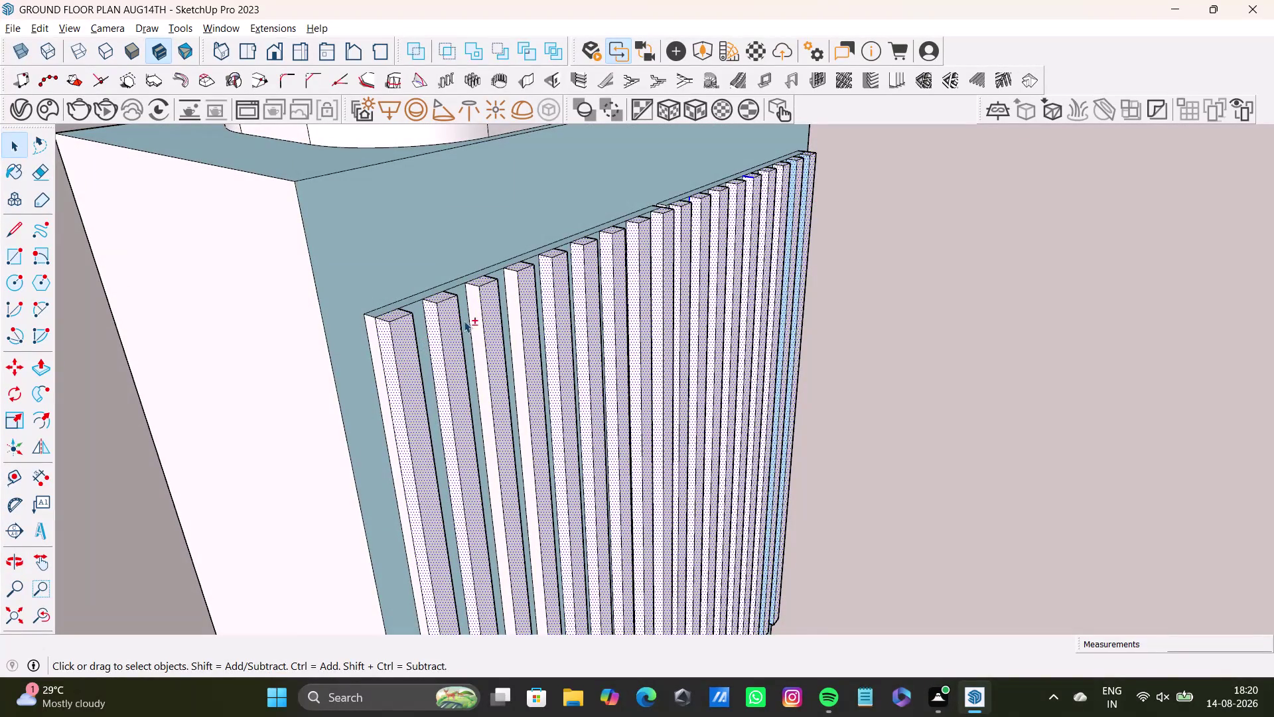
click(477, 319)
click(512, 296)
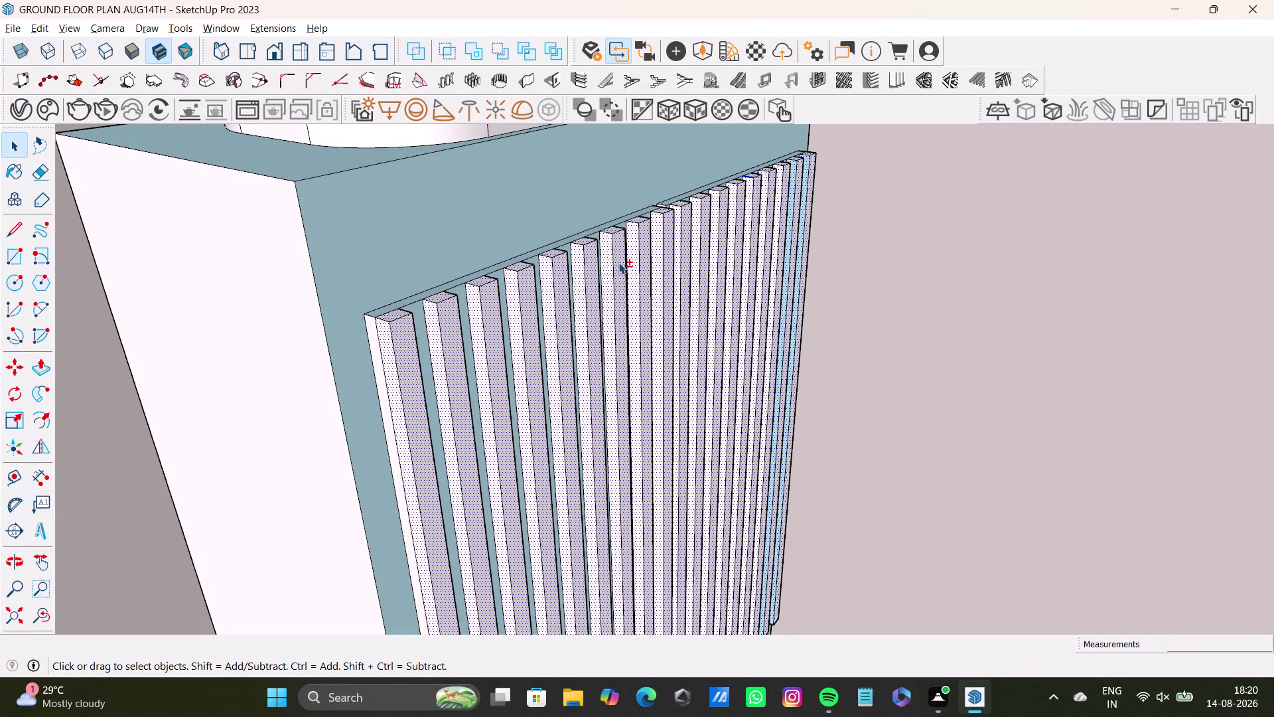
Add five more remaining slats, seen from below the cabinet, to the selection.
middle_drag(615, 264, 405, 360)
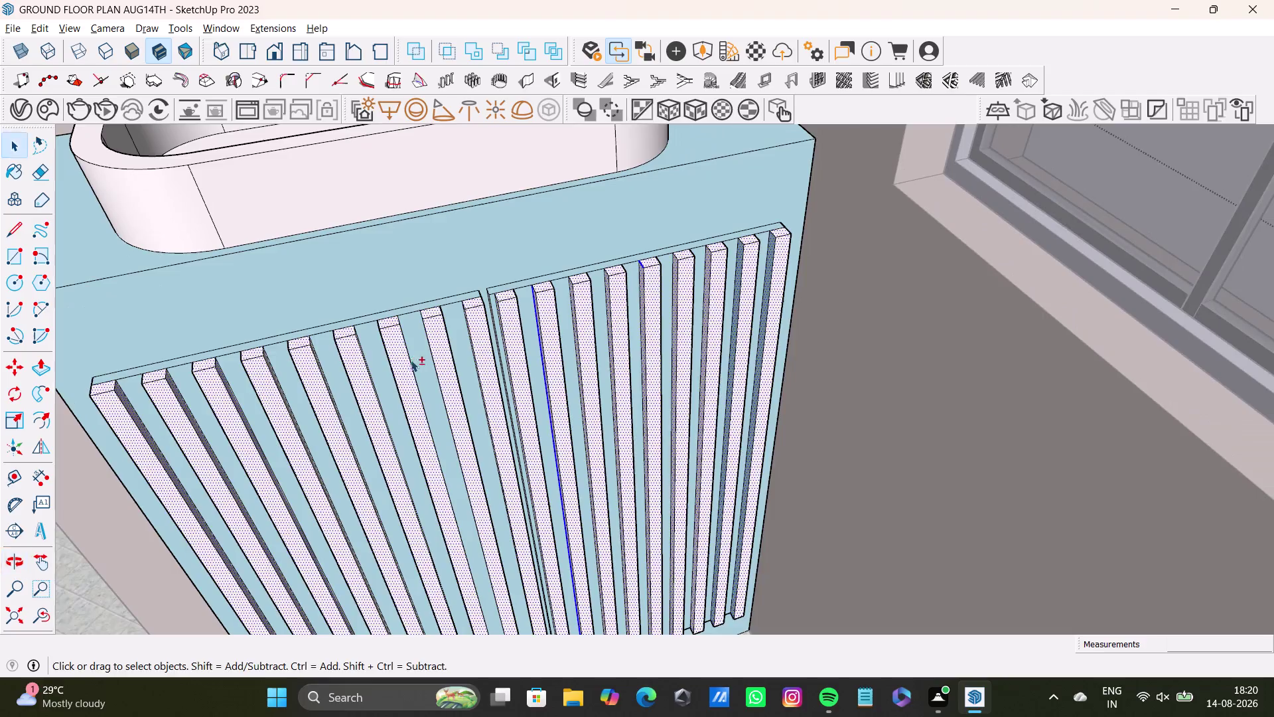
middle_drag(436, 366, 242, 393)
scroll(up, 3)
scroll(up, 3)
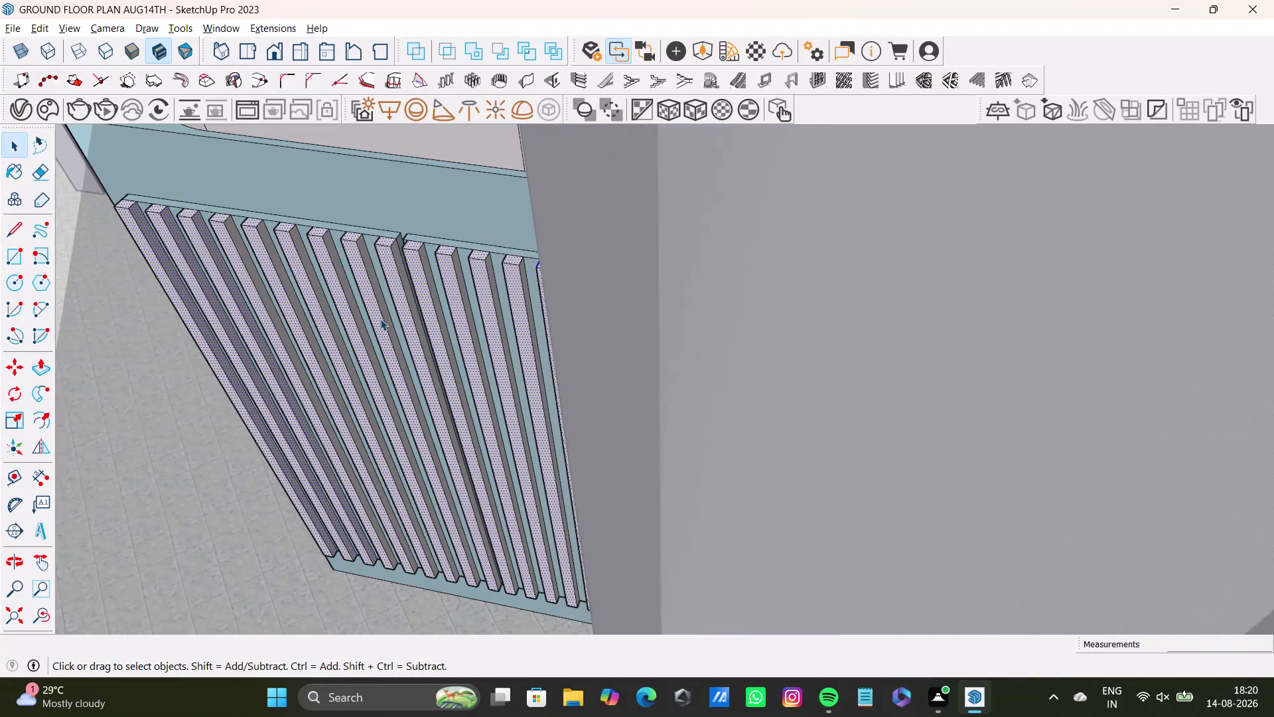
scroll(up, 3)
scroll(up, 3)
scroll(up, 3)
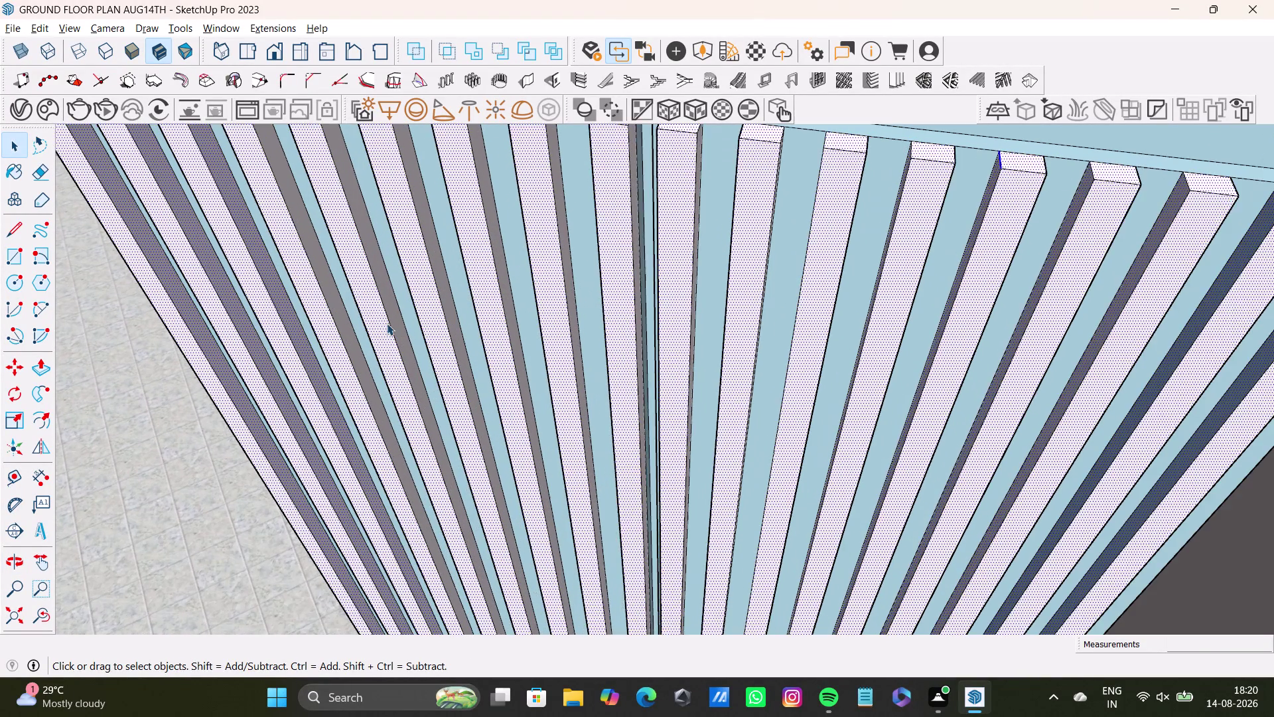
middle_drag(401, 312, 472, 435)
click(345, 255)
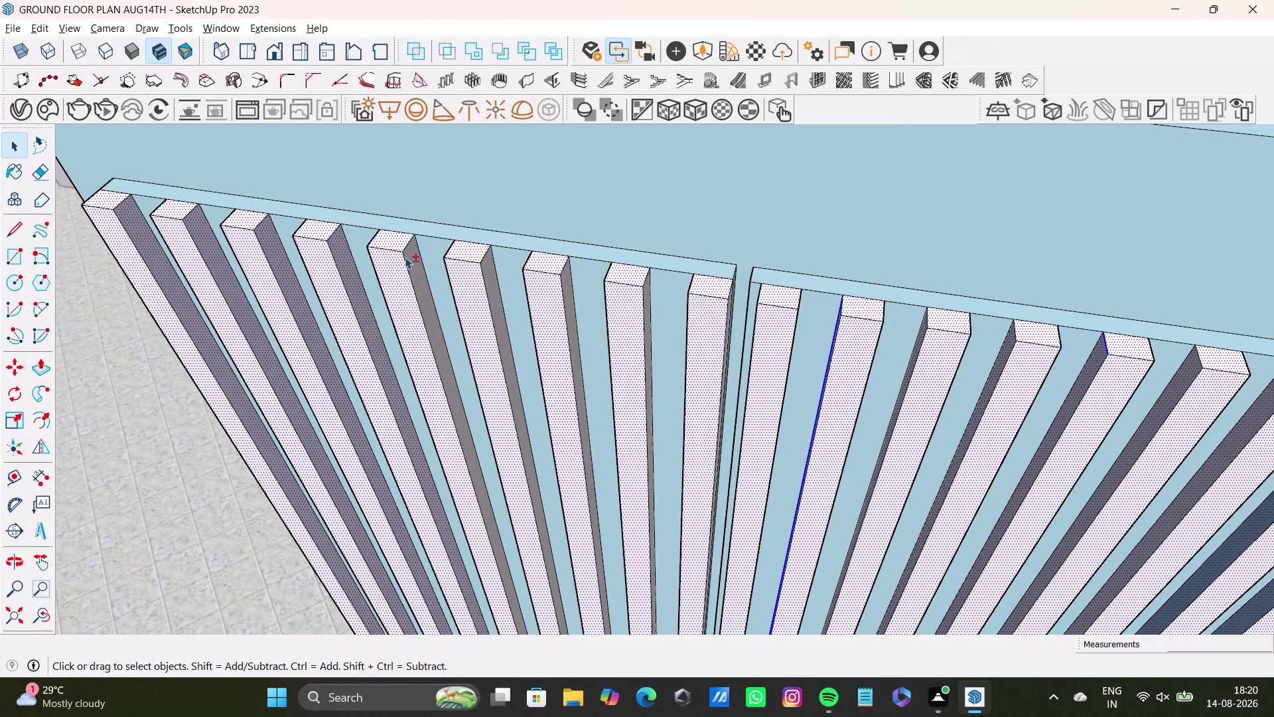
click(414, 260)
click(490, 283)
click(569, 300)
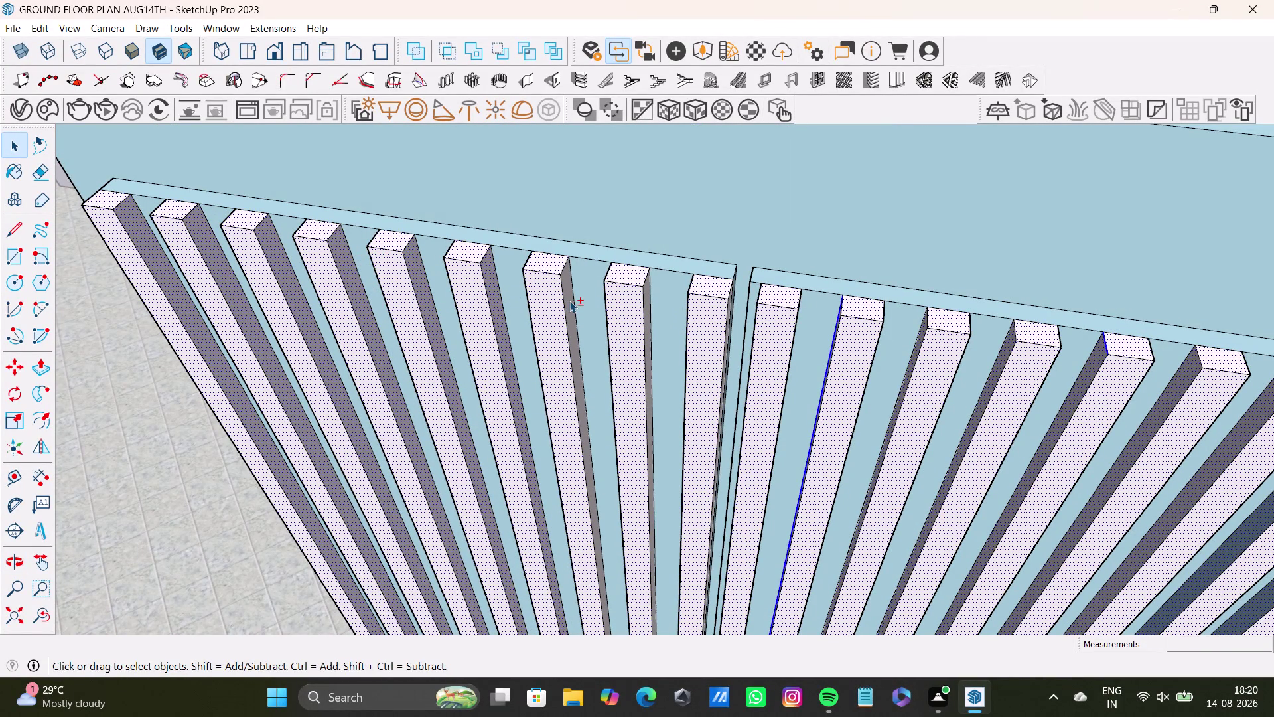
click(649, 316)
Add the final slats at the panel's far end to the selection.
middle_drag(733, 370, 607, 335)
middle_drag(622, 345, 613, 347)
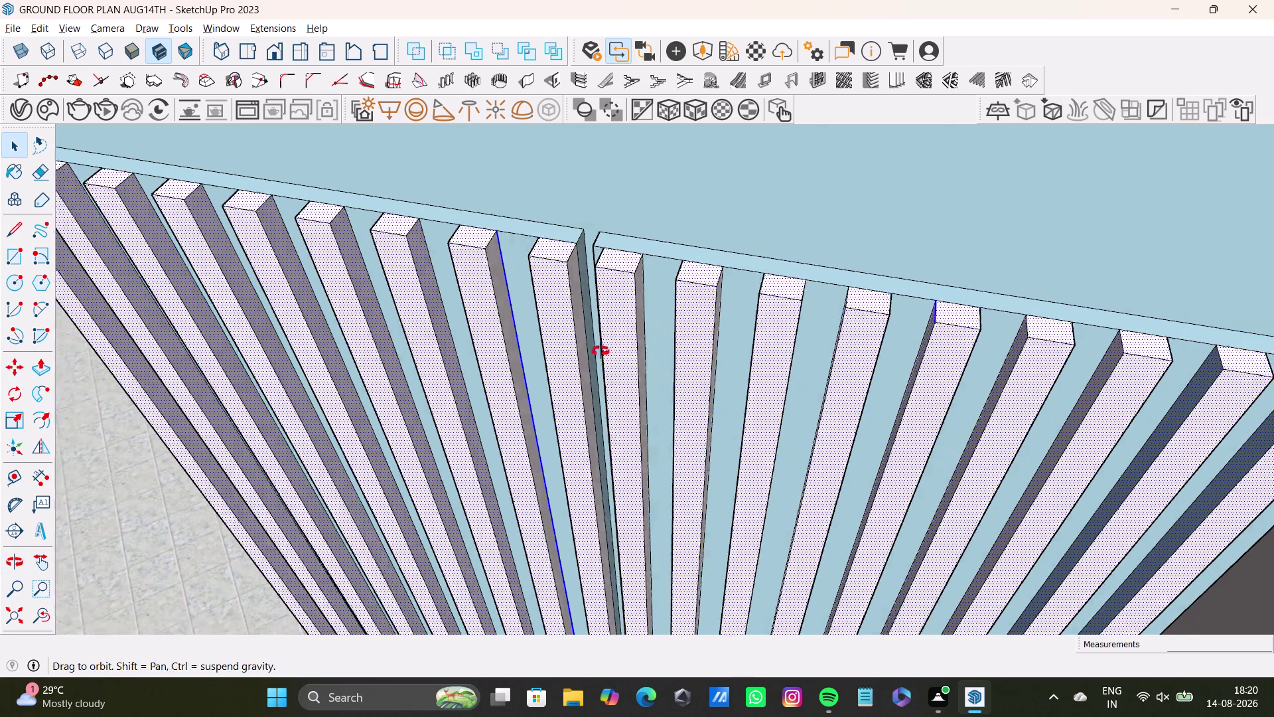
middle_drag(614, 347, 526, 341)
click(424, 218)
click(488, 247)
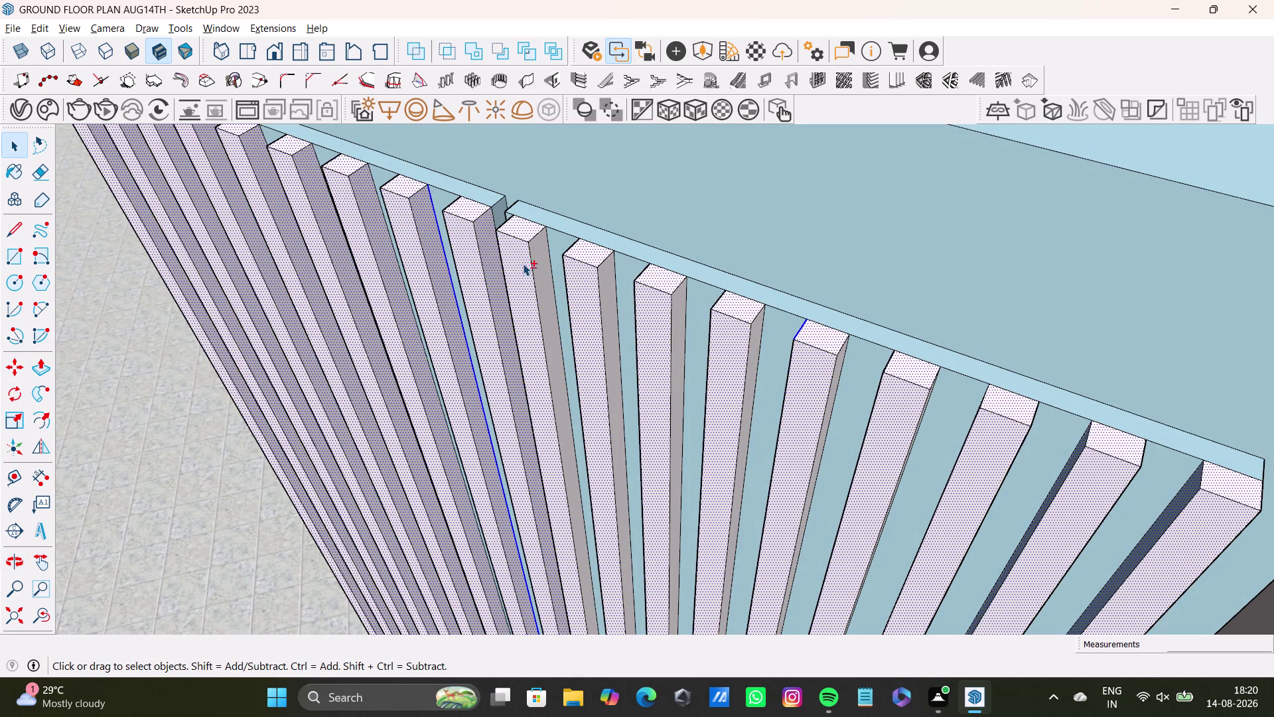
click(541, 266)
click(608, 294)
click(682, 336)
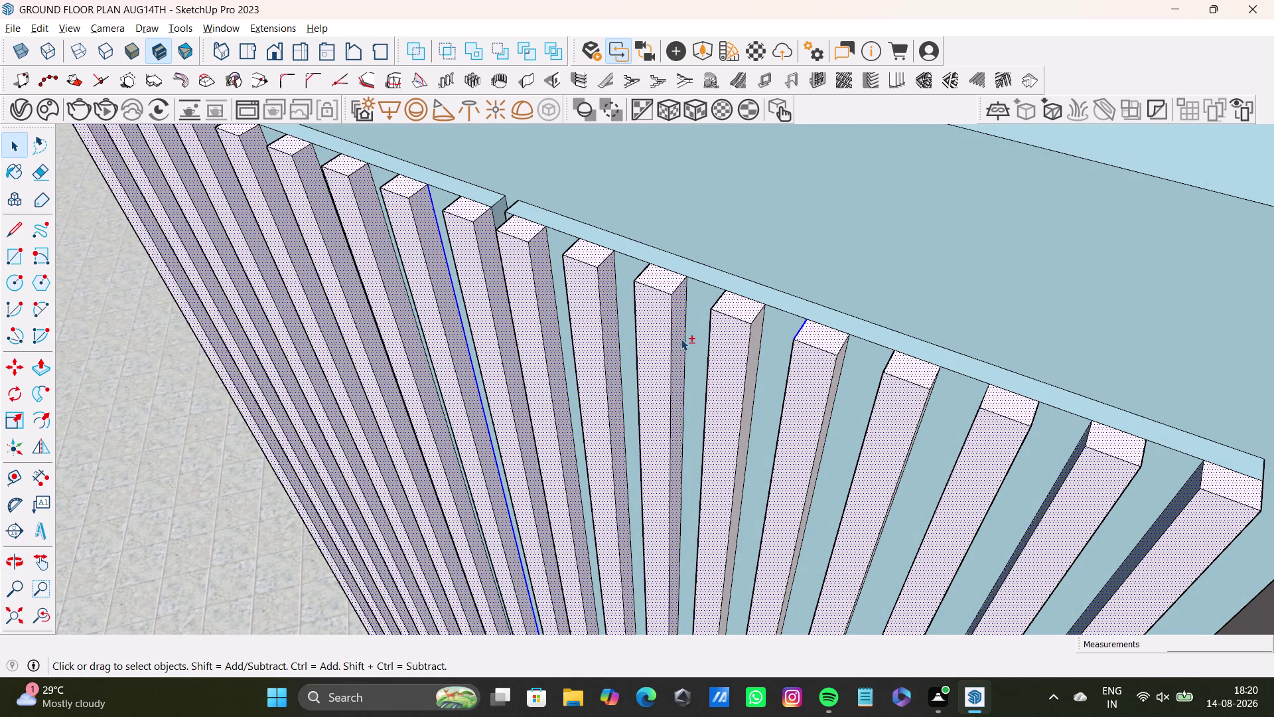
click(751, 375)
middle_drag(751, 375, 515, 225)
click(577, 208)
click(659, 241)
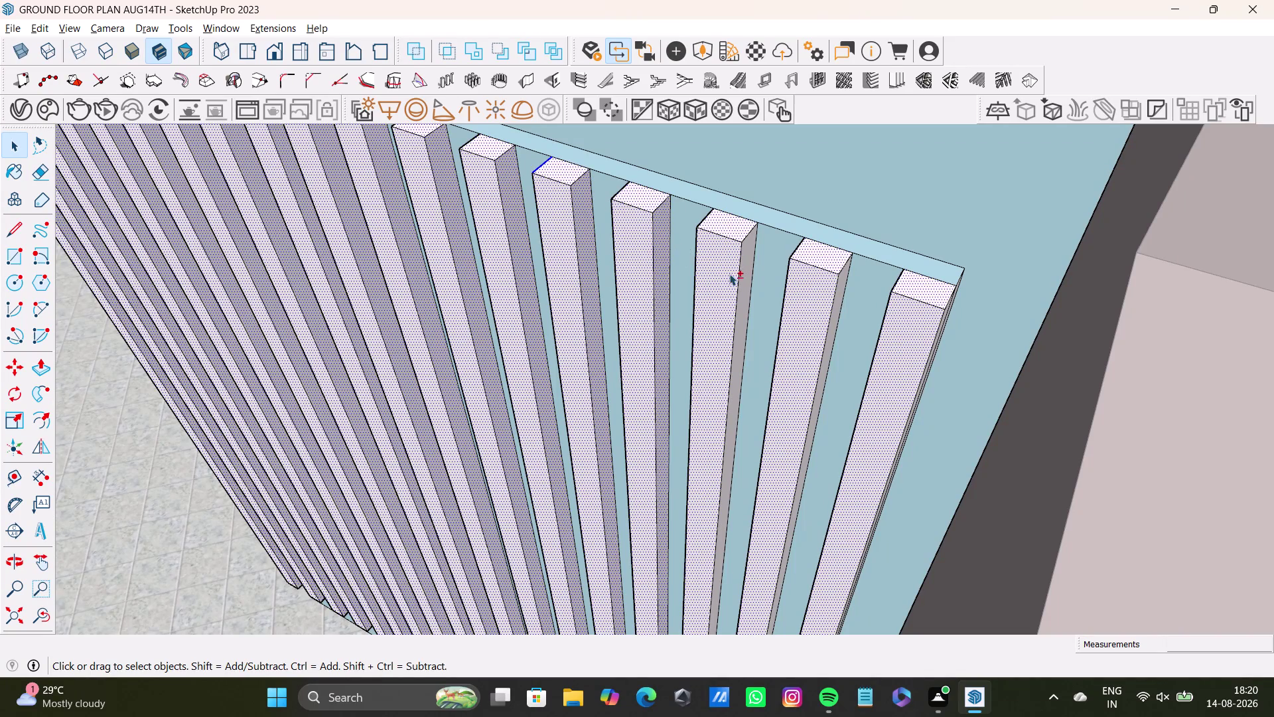
click(747, 278)
click(838, 303)
middle_drag(838, 349, 764, 334)
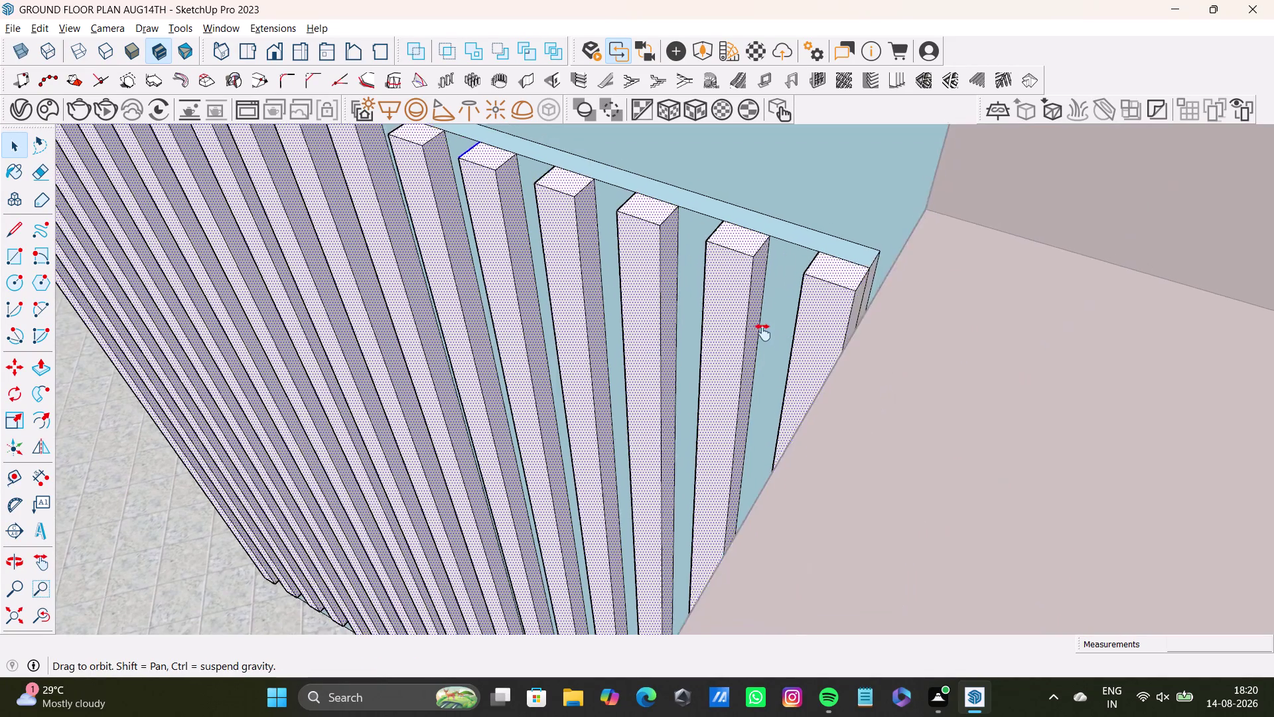
middle_drag(764, 333, 757, 331)
scroll(up, 3)
middle_drag(863, 296, 834, 307)
click(852, 298)
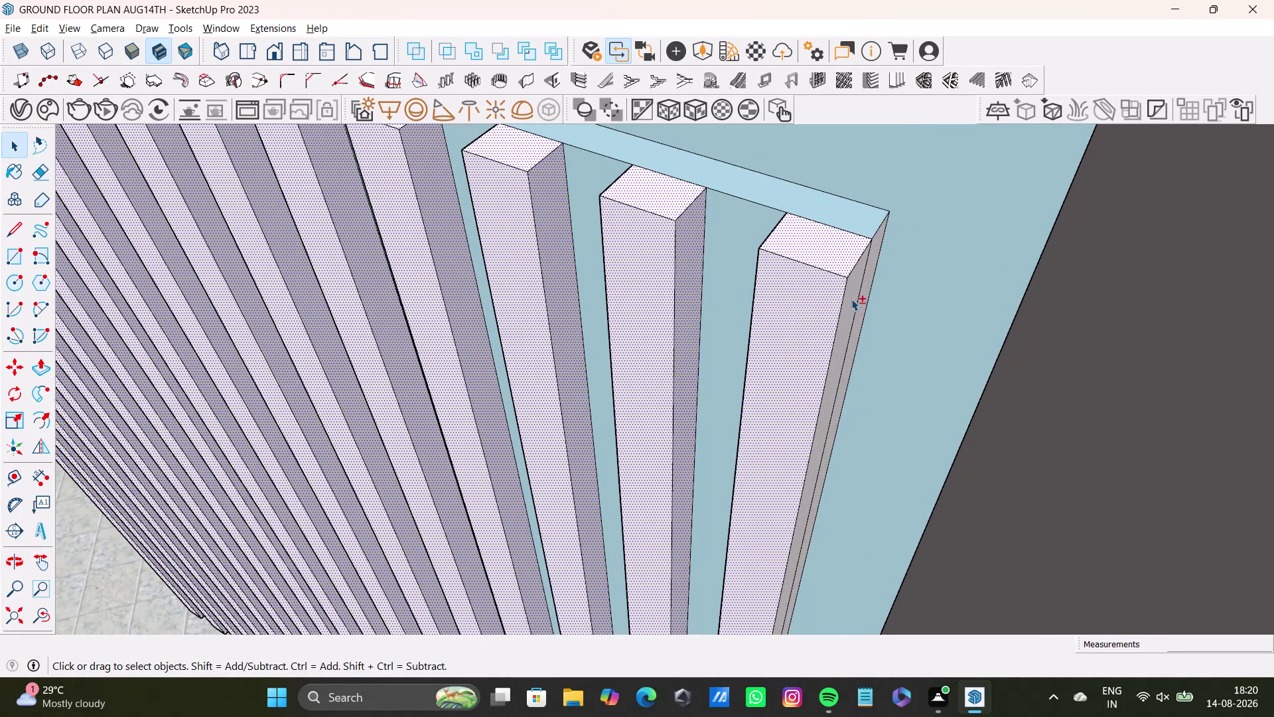
click(11, 171)
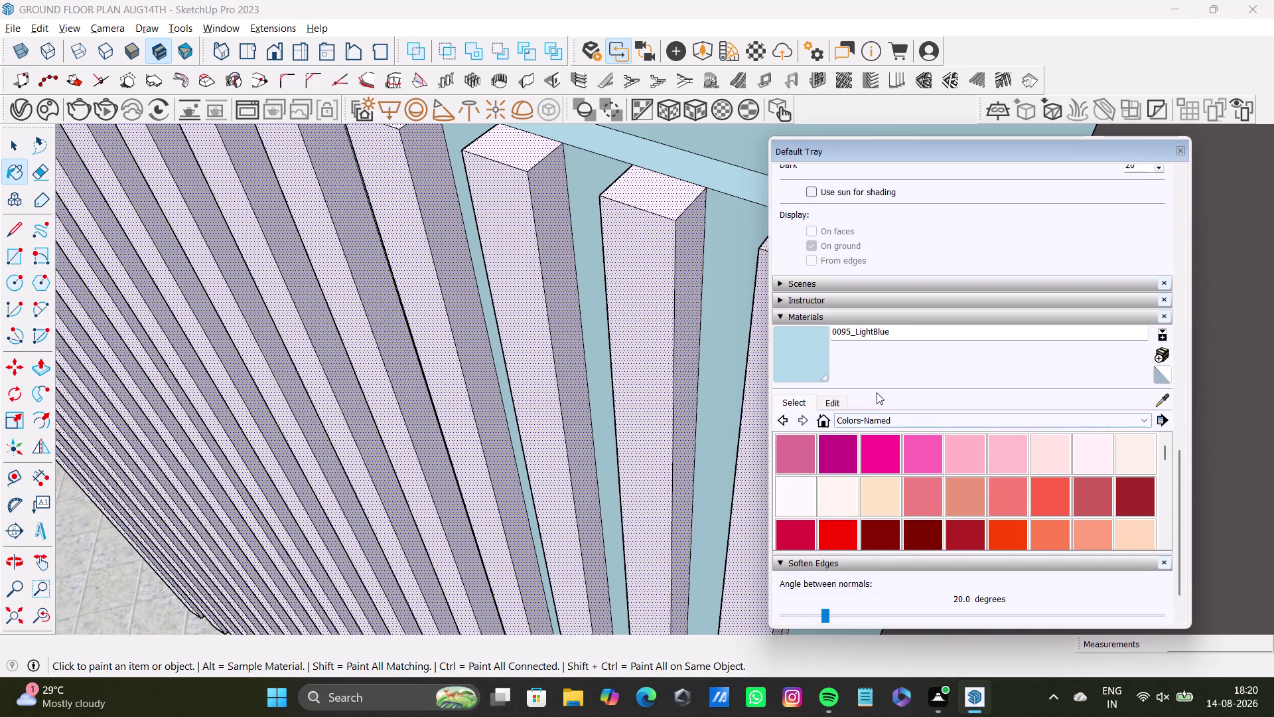
Paint the selected slats with Wood Veneer 02 from the Wood materials collection.
click(875, 419)
scroll(down, 3)
scroll(down, 3)
scroll(down, 3)
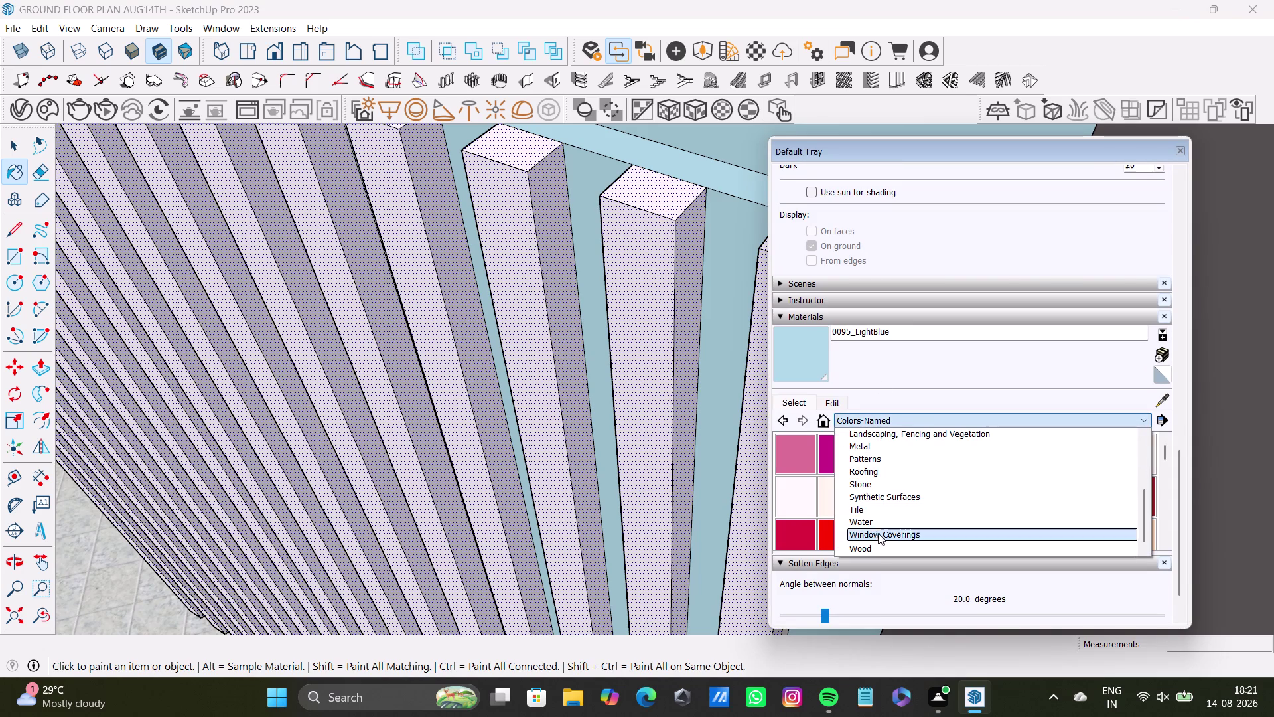
click(879, 540)
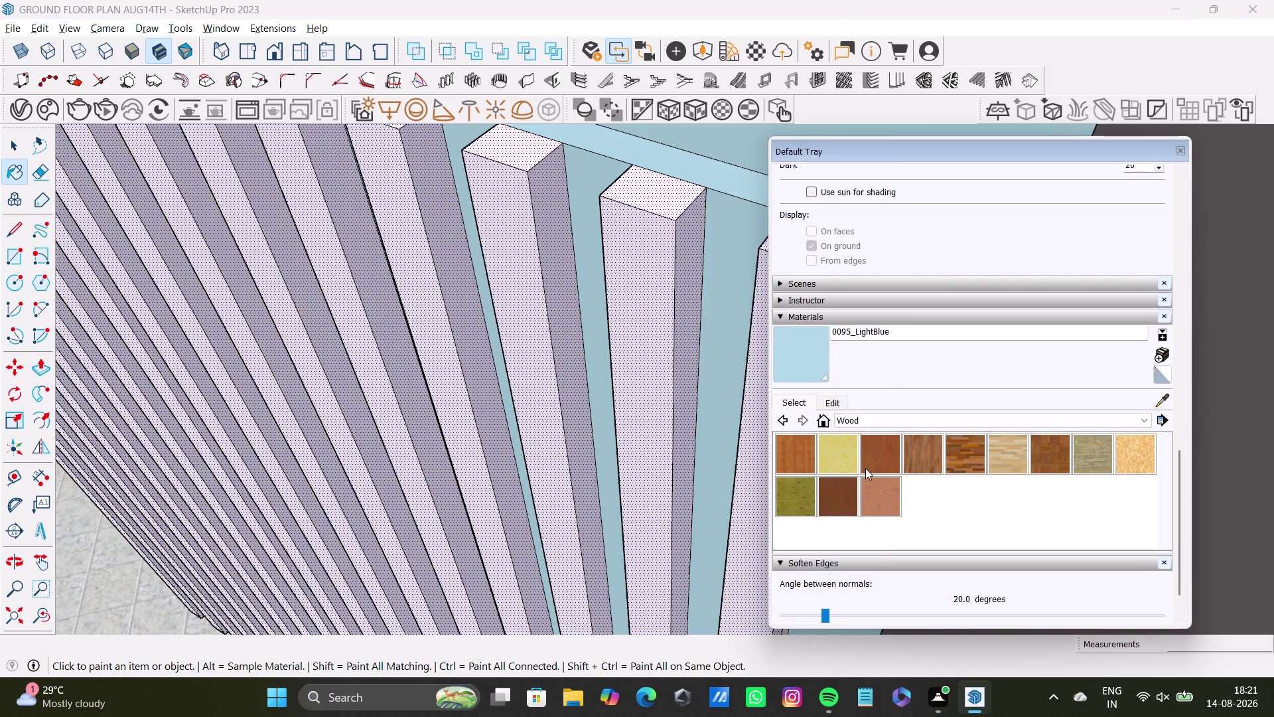
click(881, 492)
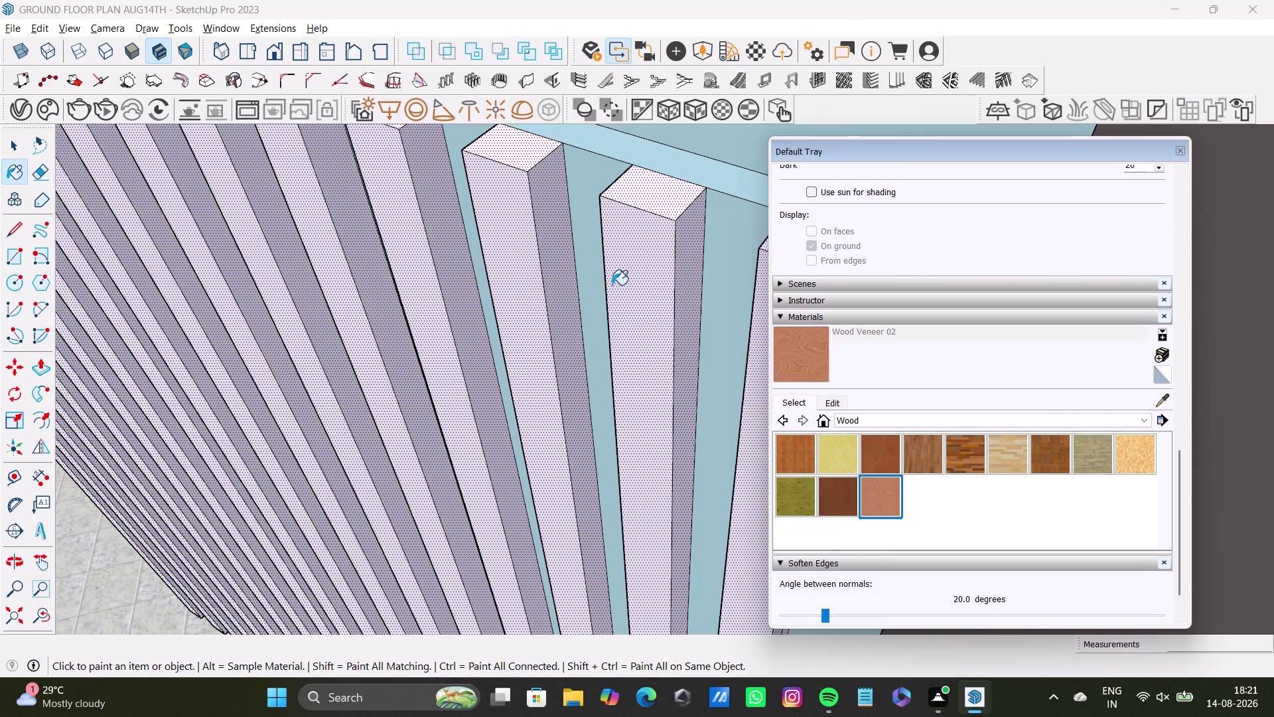
click(642, 277)
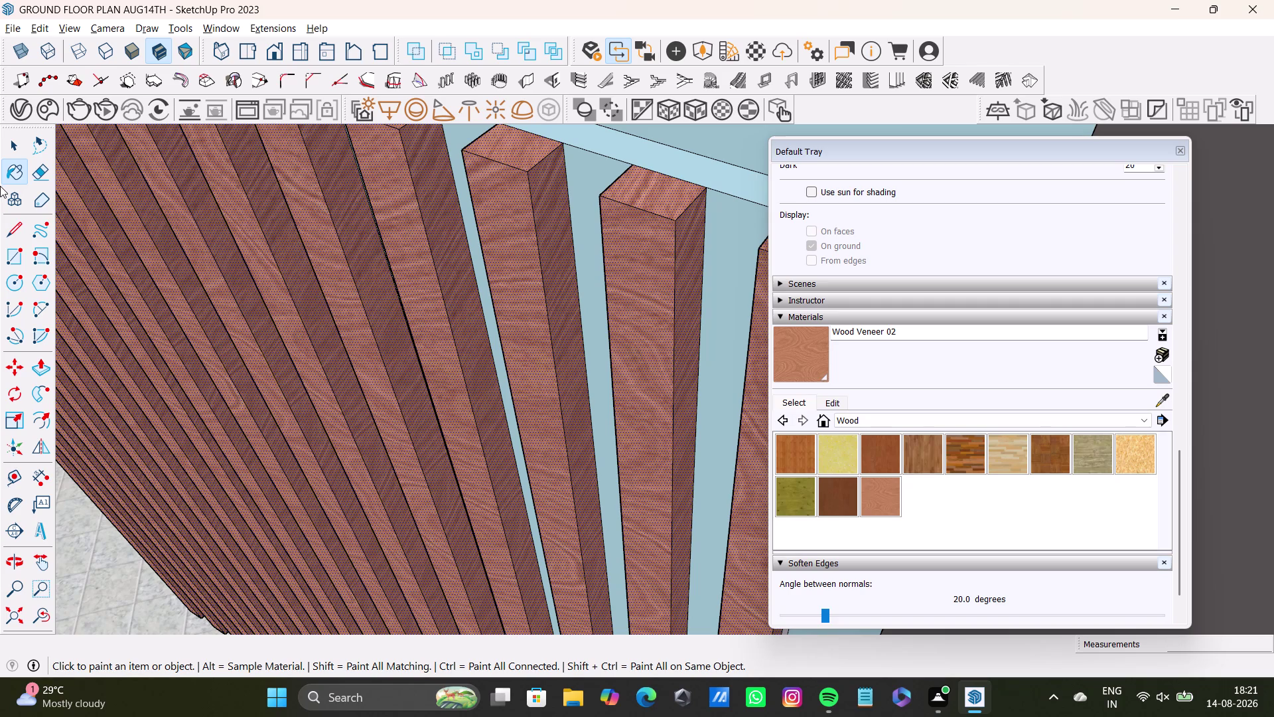
Return to Select, zoom extents, narrow the Default Tray, and turn toward the vanity.
key(space)
scroll(down, 3)
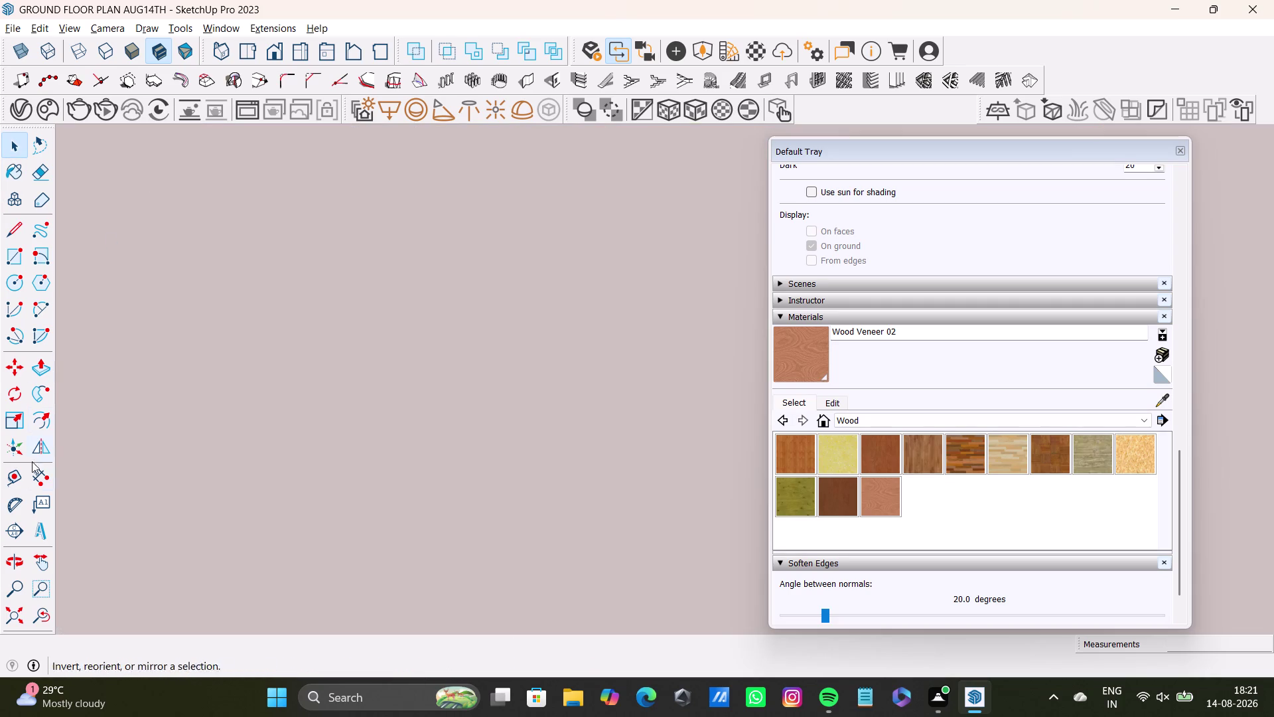
click(18, 609)
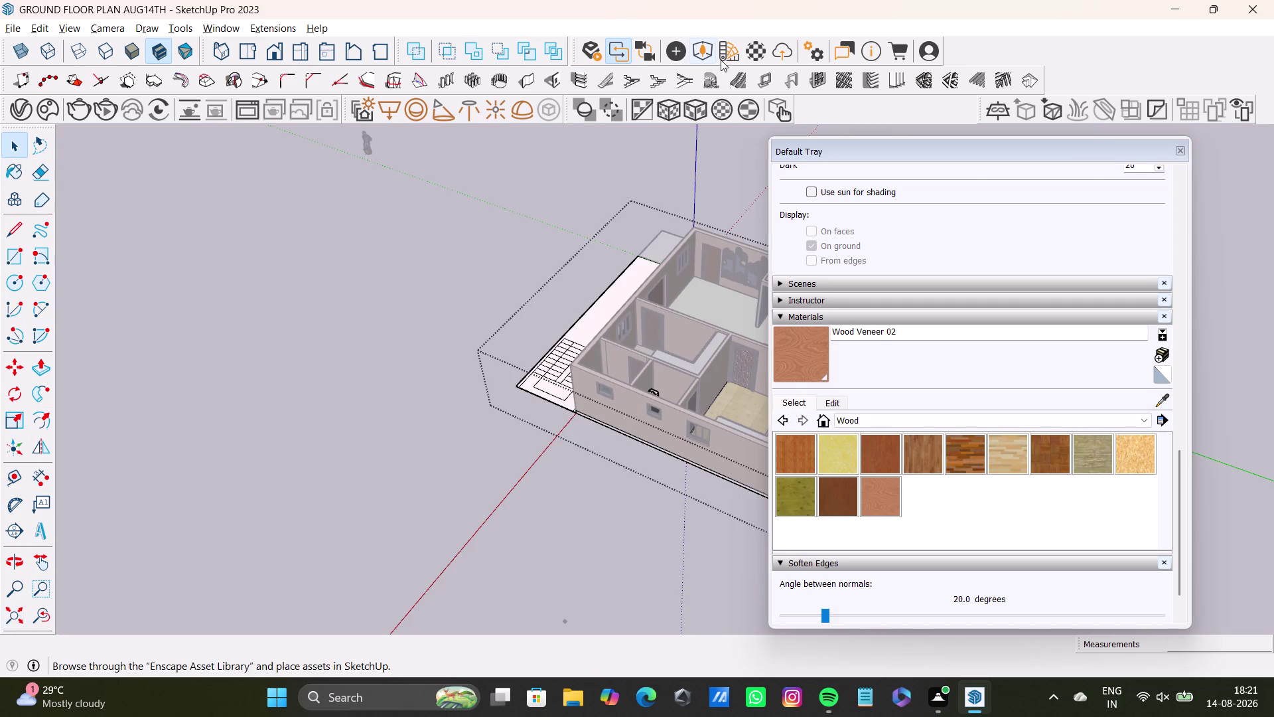
drag(1080, 145, 1273, 237)
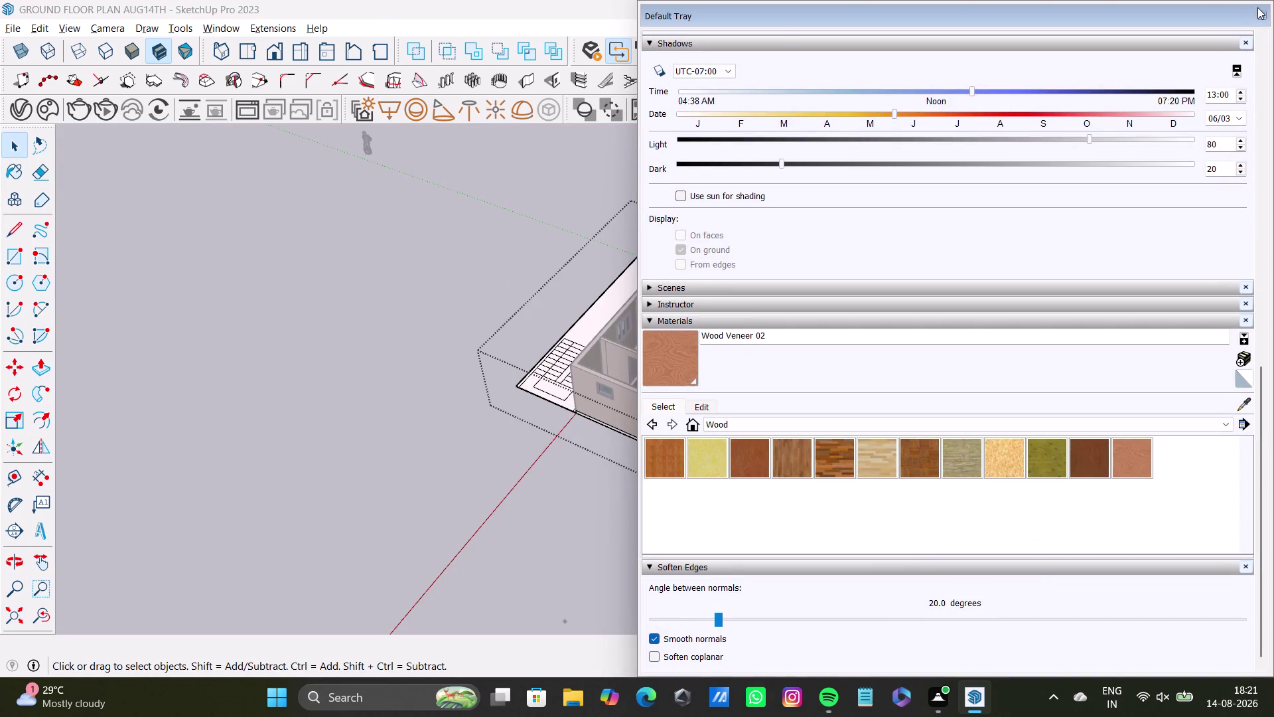
drag(641, 170, 897, 206)
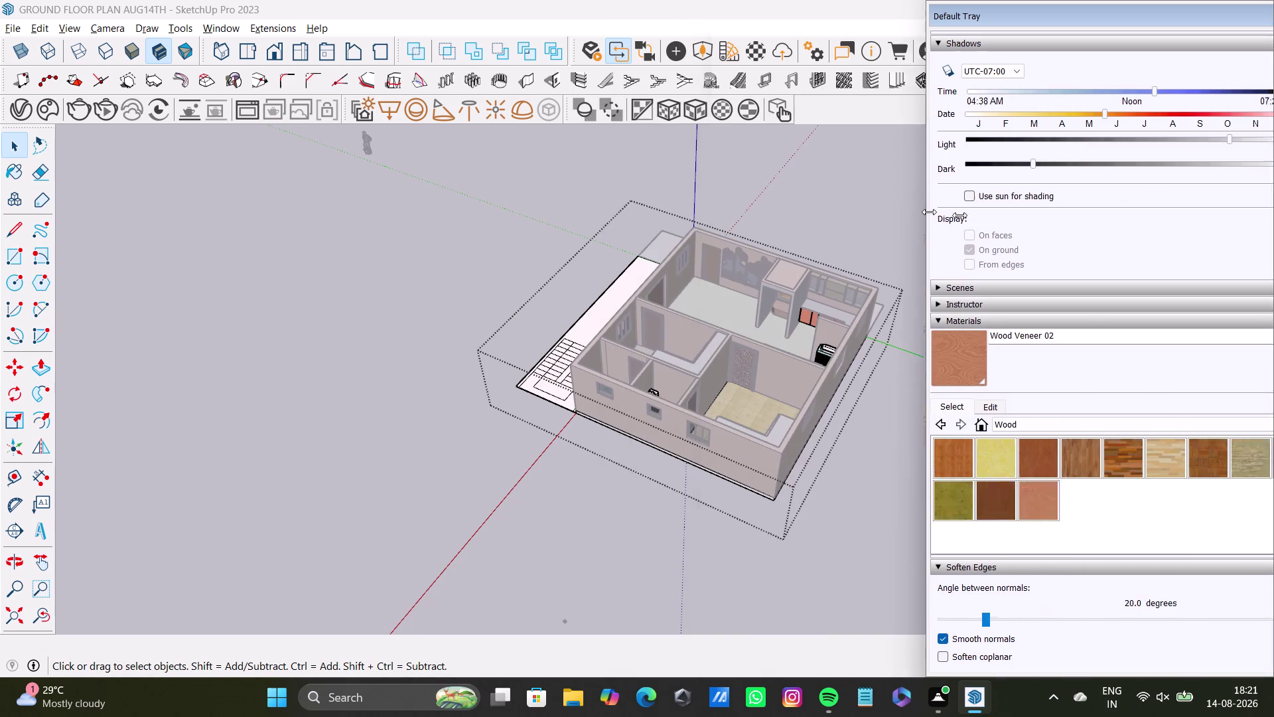
drag(897, 206, 1157, 243)
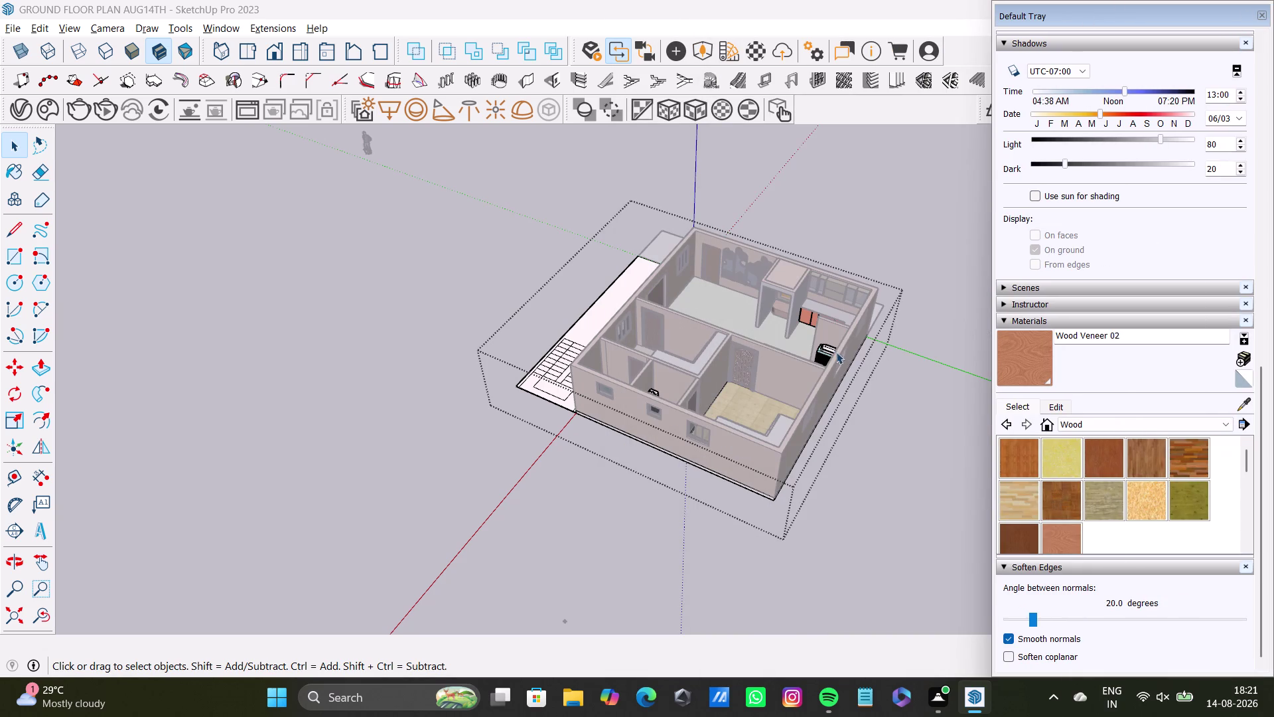
scroll(up, 3)
middle_drag(797, 332, 605, 308)
middle_drag(594, 361, 698, 385)
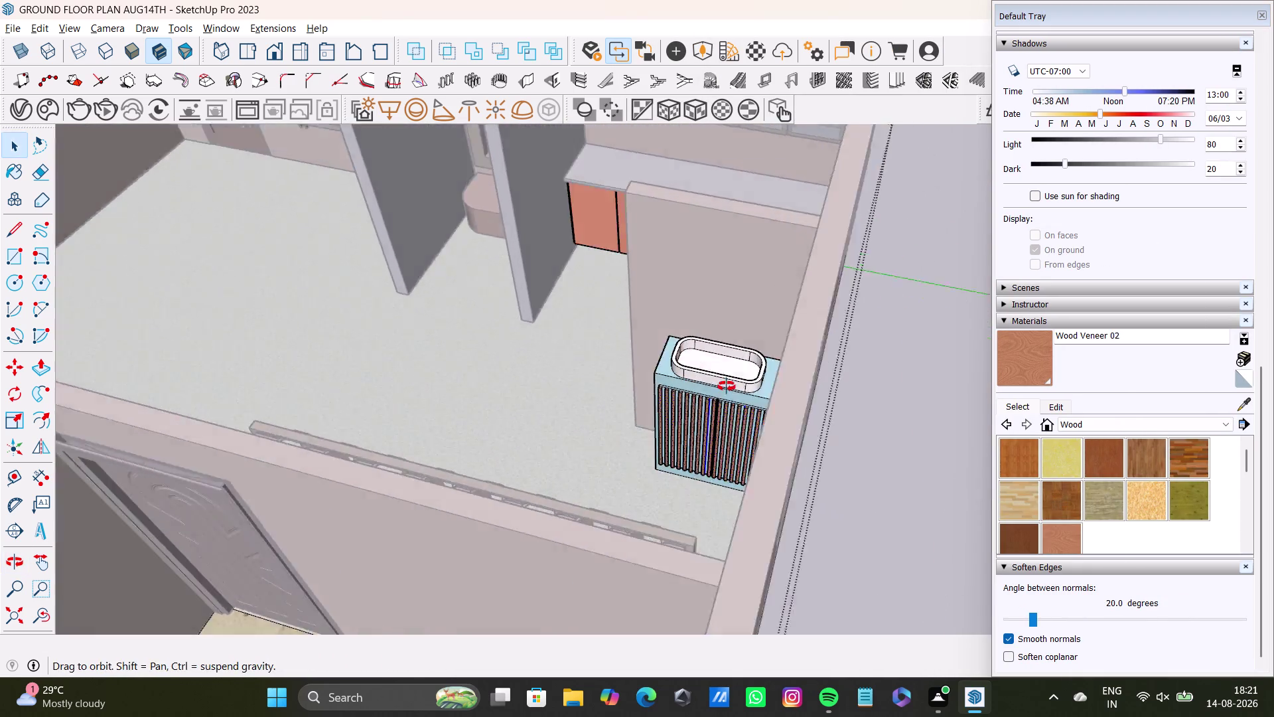
middle_drag(698, 384, 843, 385)
scroll(up, 3)
middle_drag(818, 366, 818, 414)
double_click(732, 329)
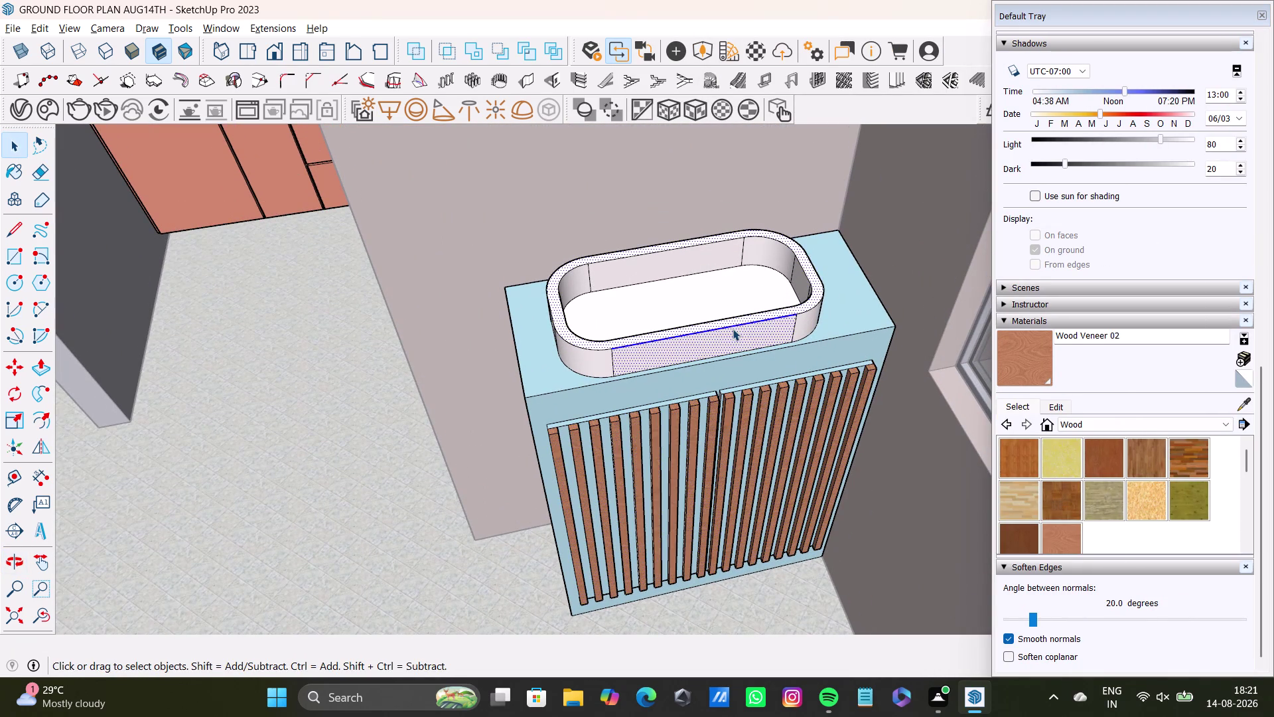
double_click(809, 312)
double_click(617, 312)
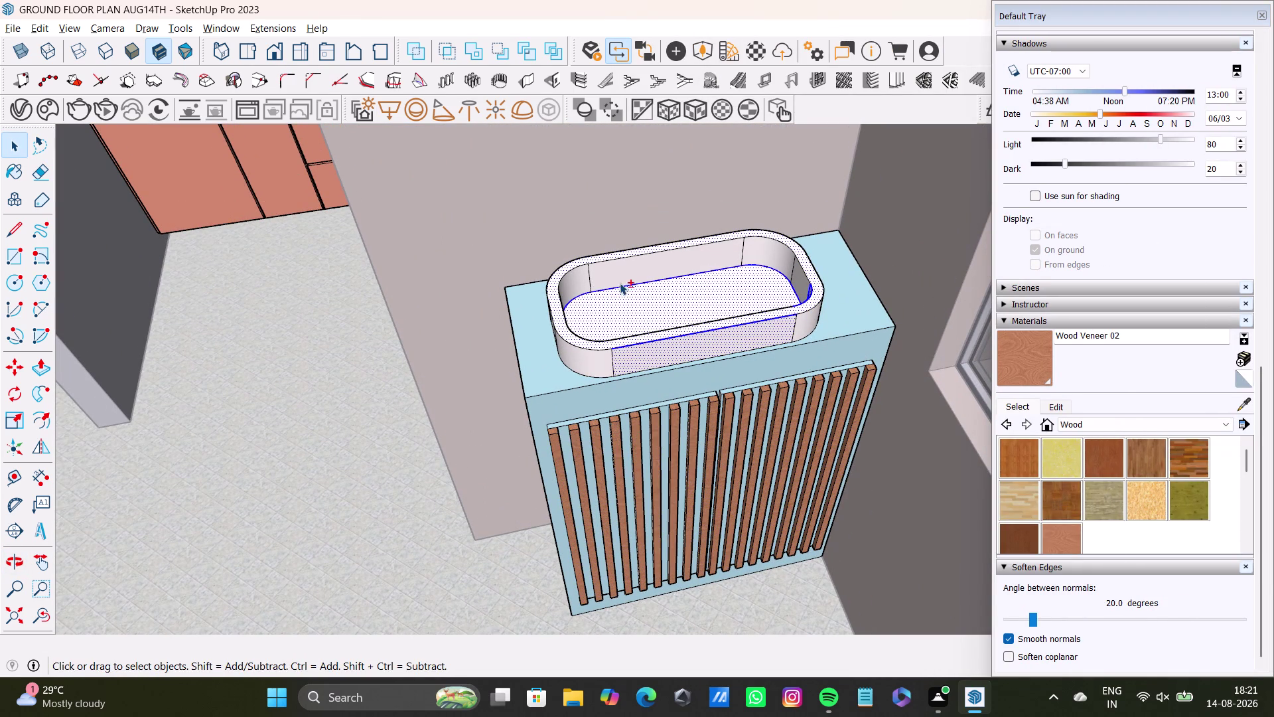
double_click(623, 274)
double_click(577, 278)
double_click(784, 251)
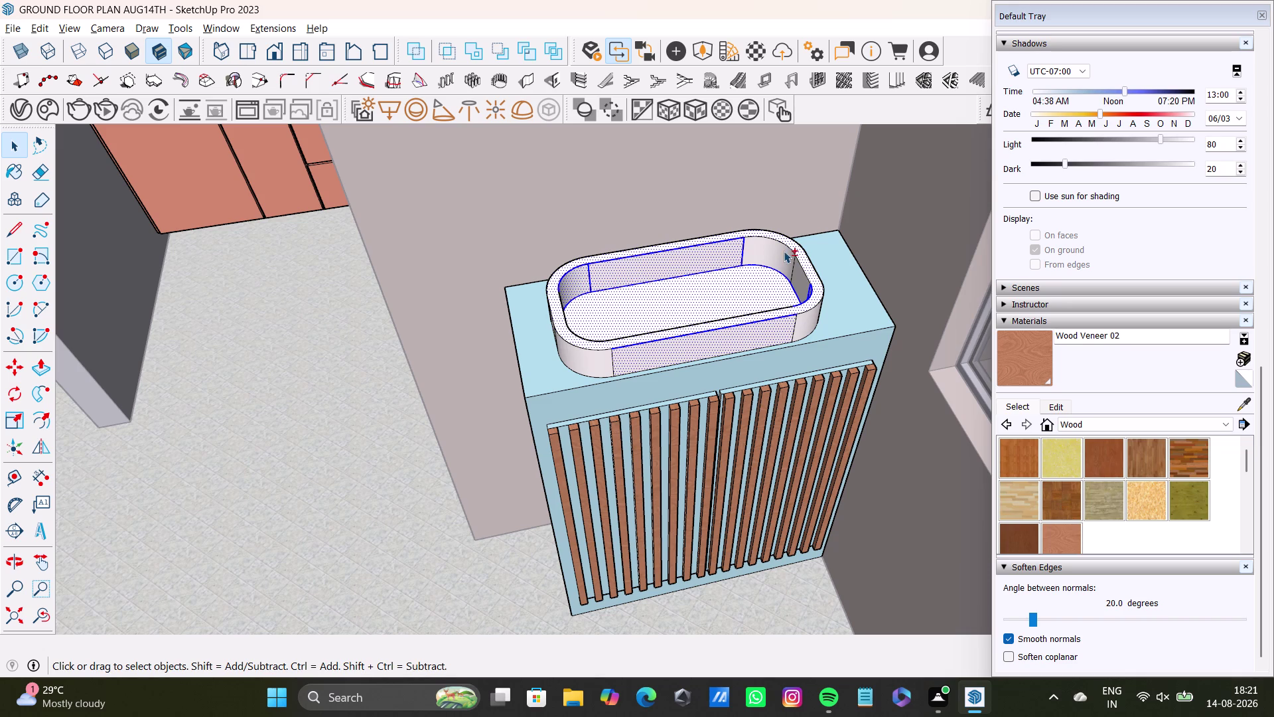
double_click(800, 278)
double_click(571, 349)
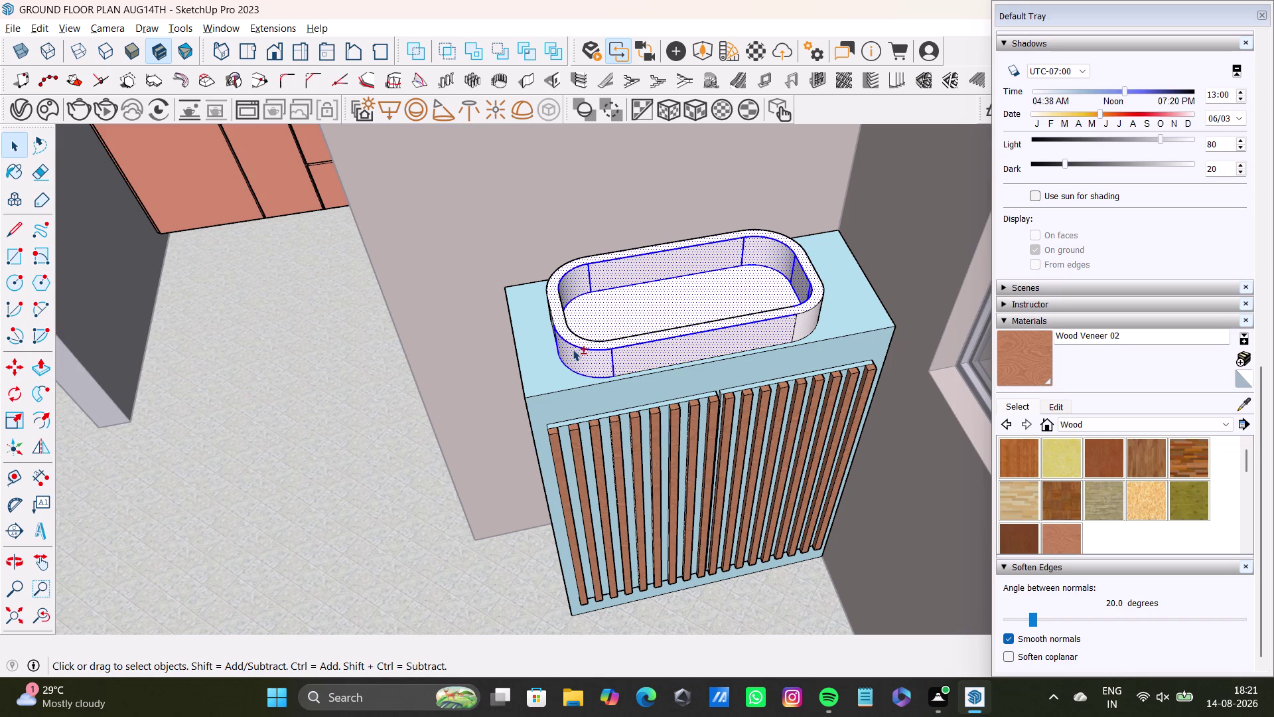
double_click(813, 319)
middle_drag(650, 360, 730, 325)
middle_drag(705, 328, 885, 298)
scroll(up, 3)
double_click(750, 224)
double_click(726, 207)
middle_drag(751, 201, 444, 303)
scroll(up, 3)
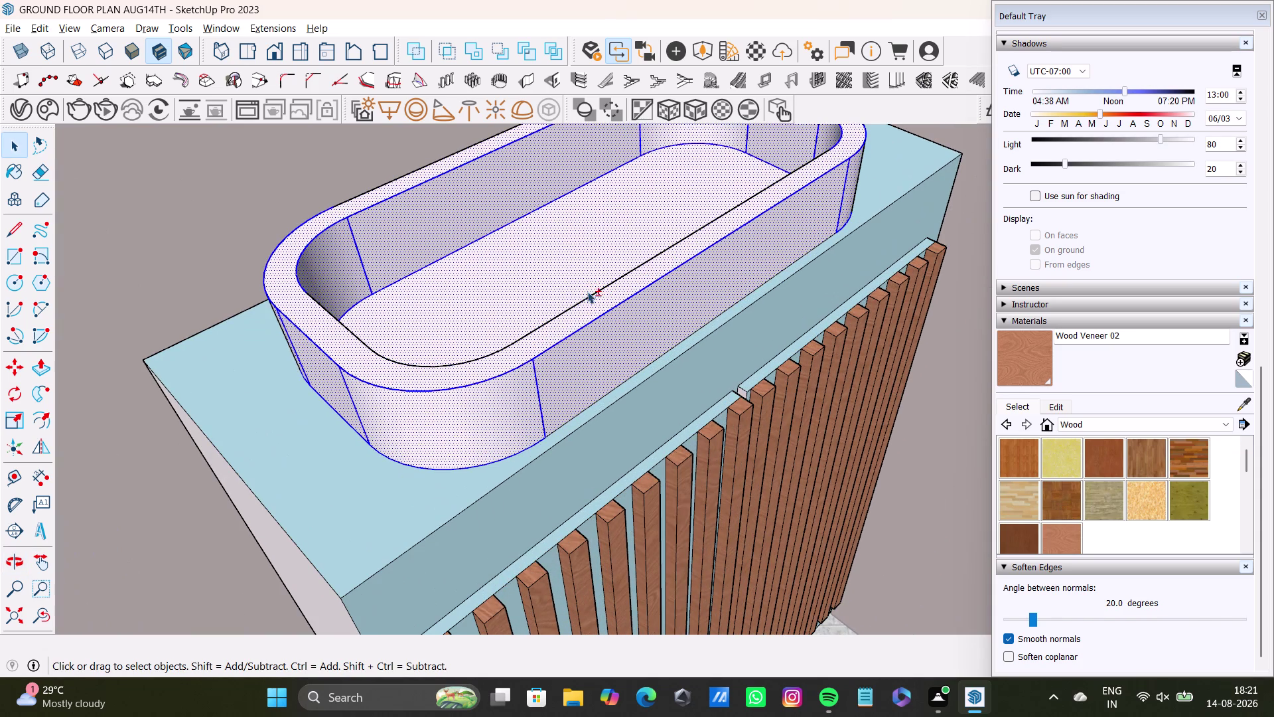
click(589, 293)
double_click(572, 305)
click(516, 341)
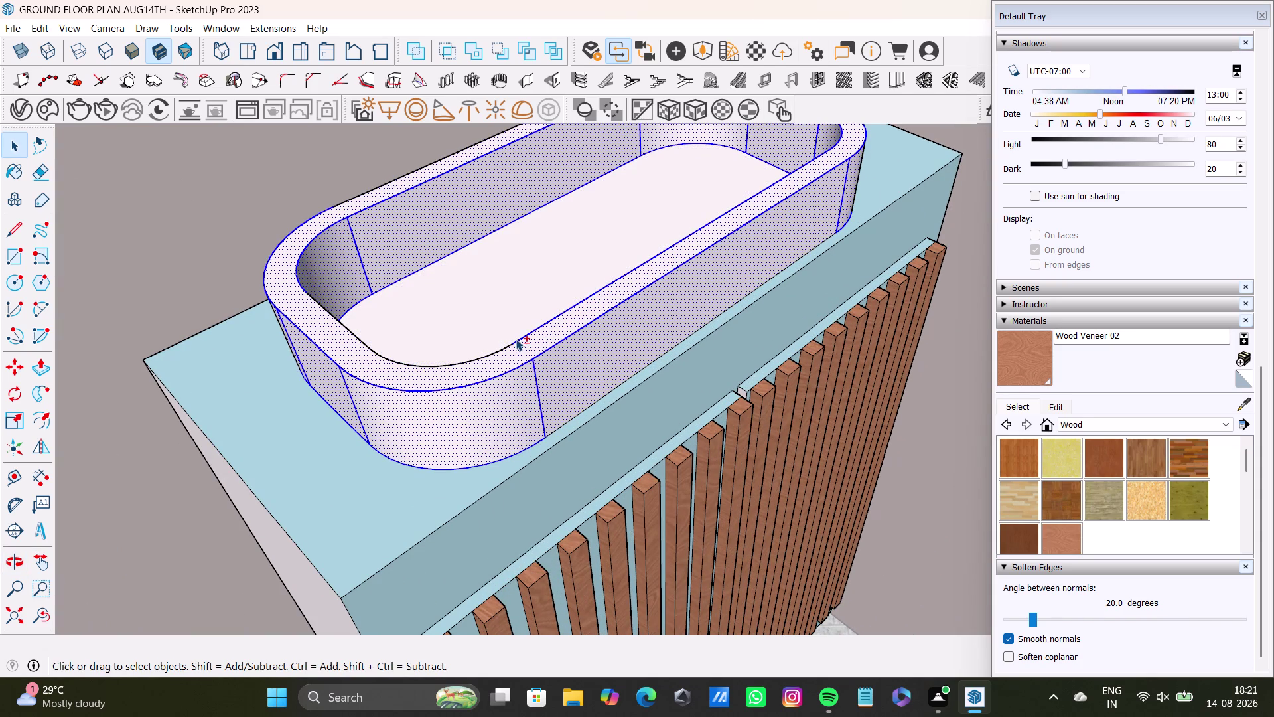
click(515, 338)
click(507, 343)
click(408, 363)
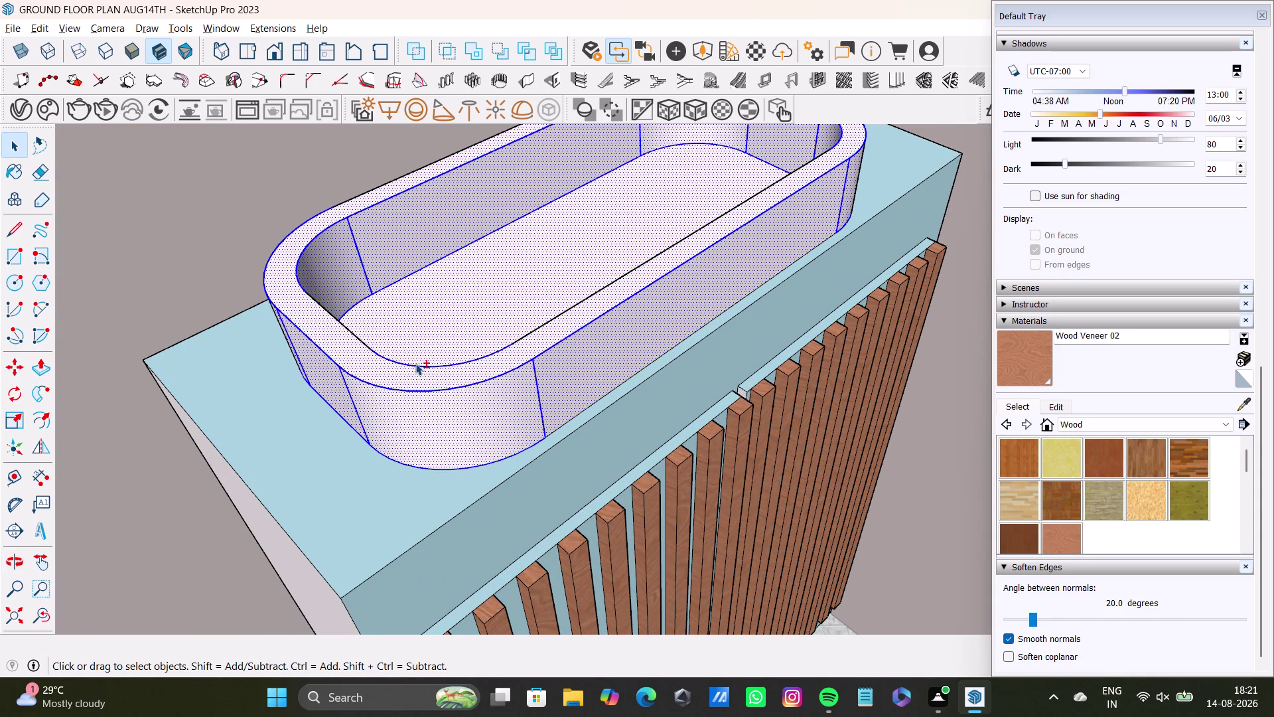
scroll(up, 3)
middle_drag(722, 292, 810, 390)
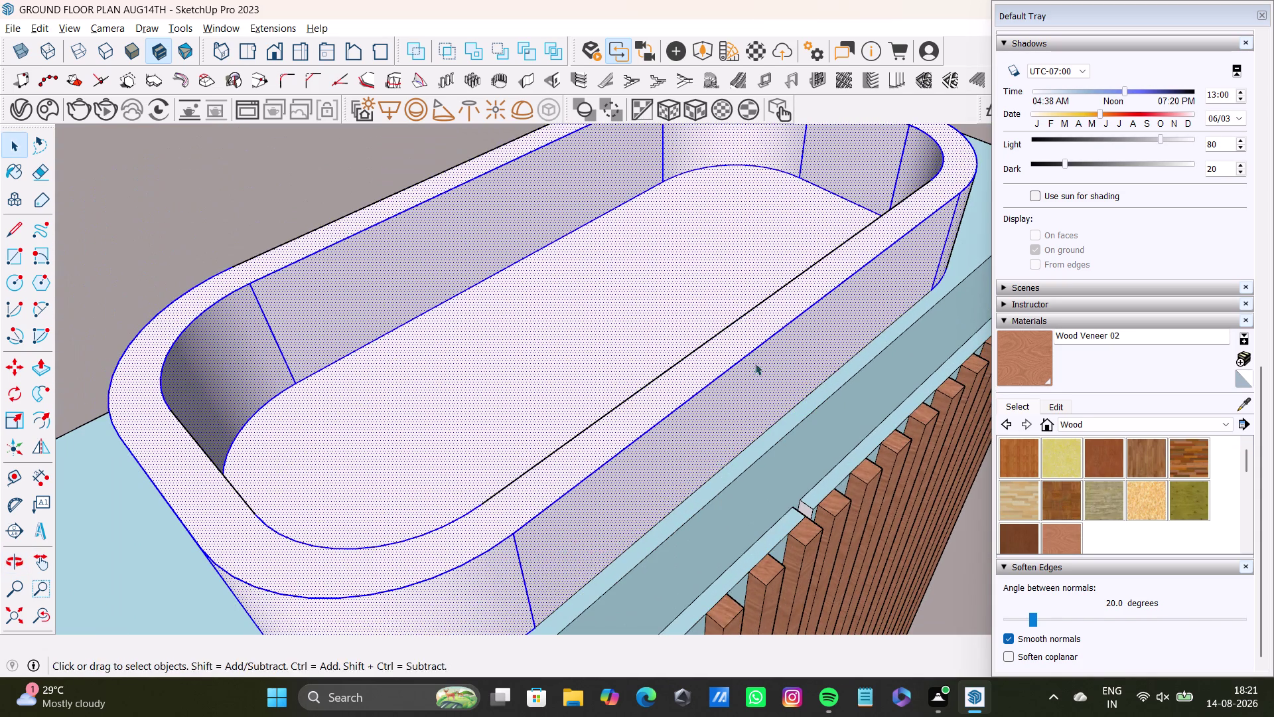
middle_drag(755, 362, 746, 277)
middle_drag(782, 286, 902, 378)
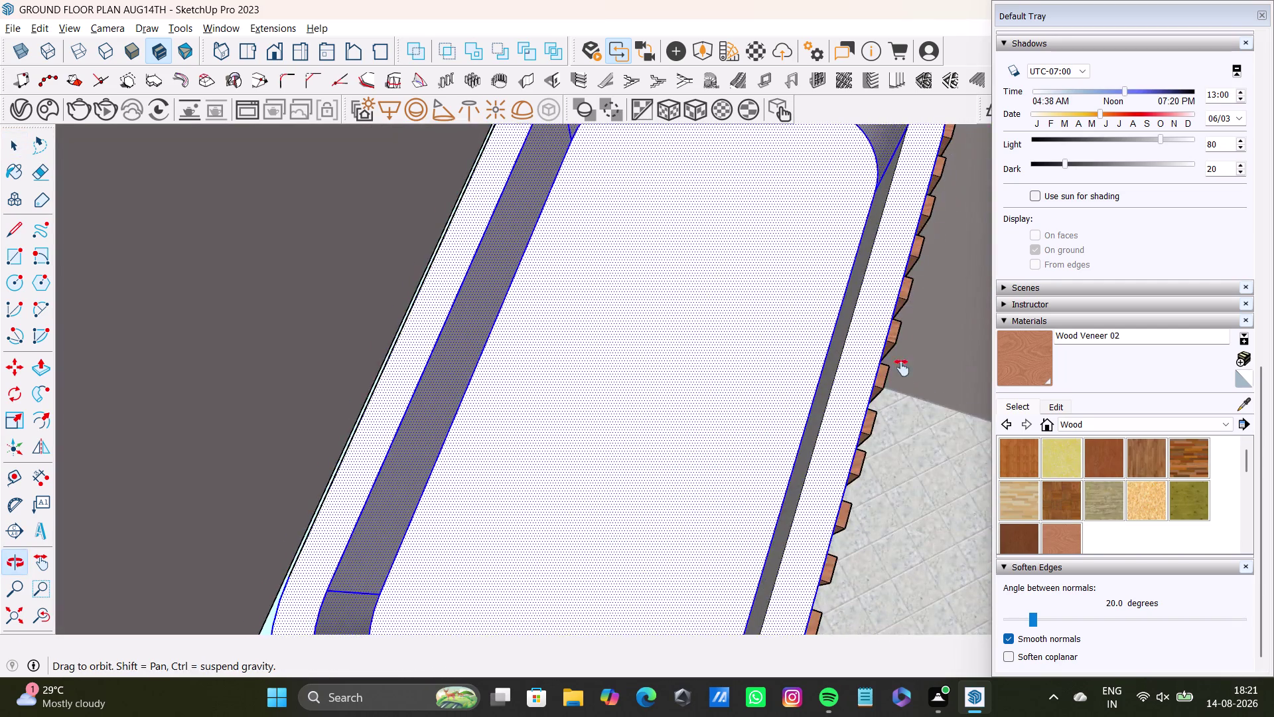
middle_drag(902, 379, 902, 307)
middle_drag(851, 331, 993, 328)
click(816, 324)
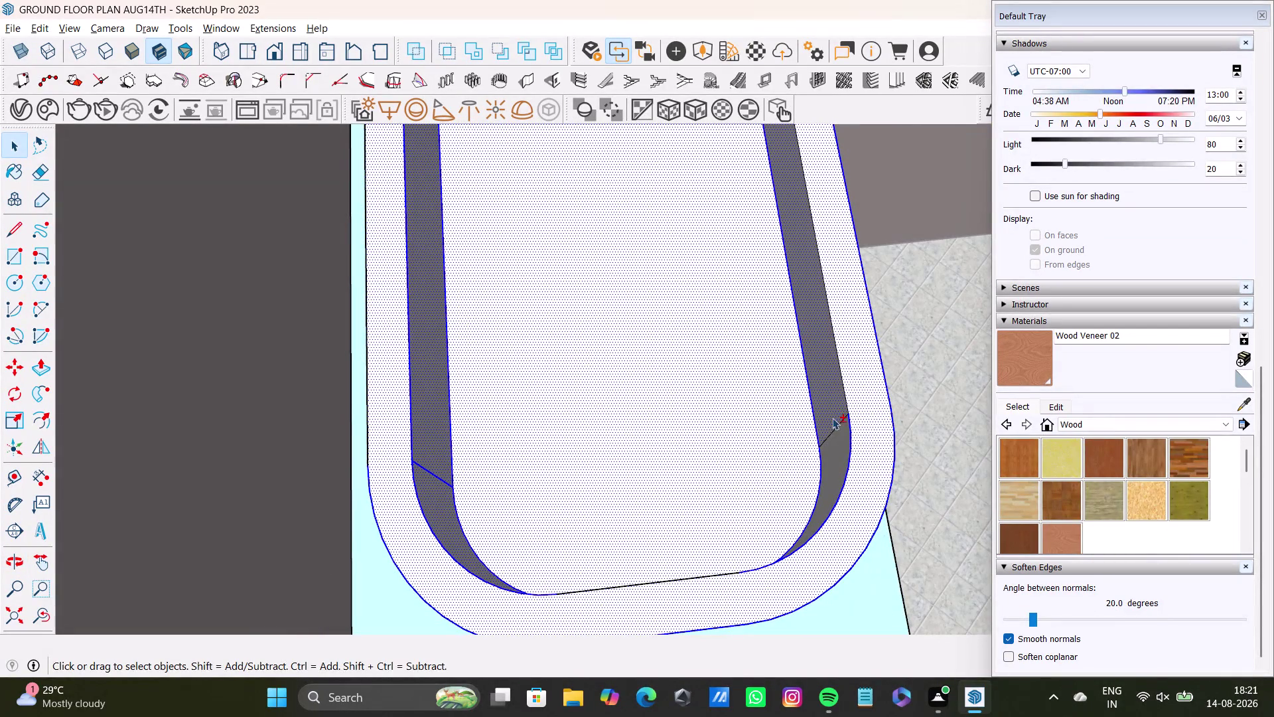
click(839, 444)
middle_drag(860, 454, 610, 455)
middle_drag(656, 419, 209, 399)
middle_drag(556, 290, 485, 372)
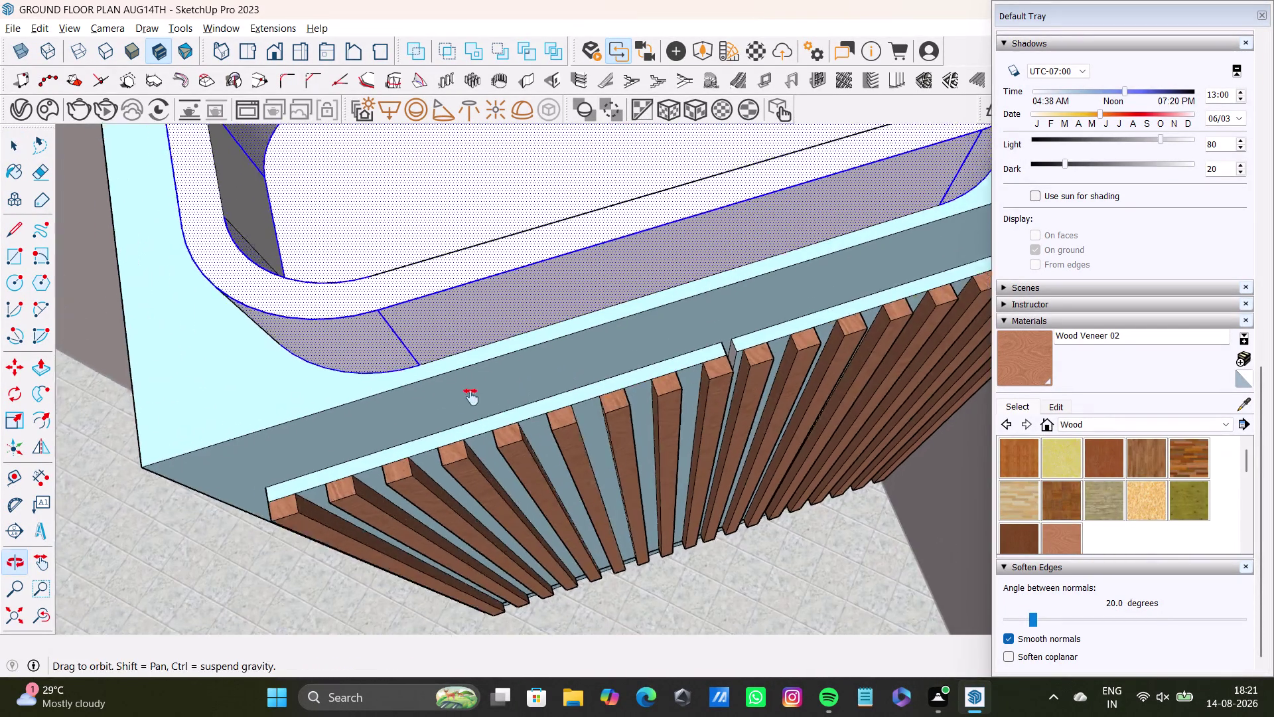
middle_drag(486, 372, 456, 444)
scroll(up, 3)
click(169, 249)
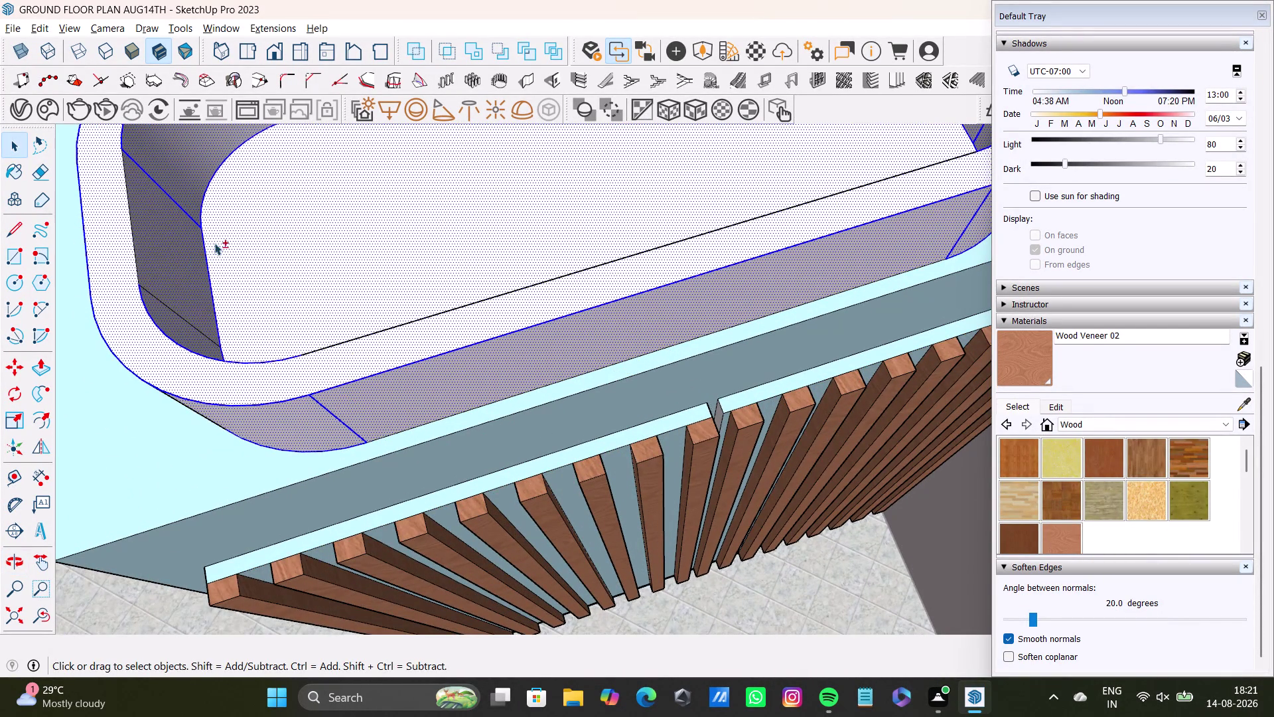
scroll(down, 3)
middle_drag(490, 343, 23, 443)
middle_drag(164, 349, 607, 383)
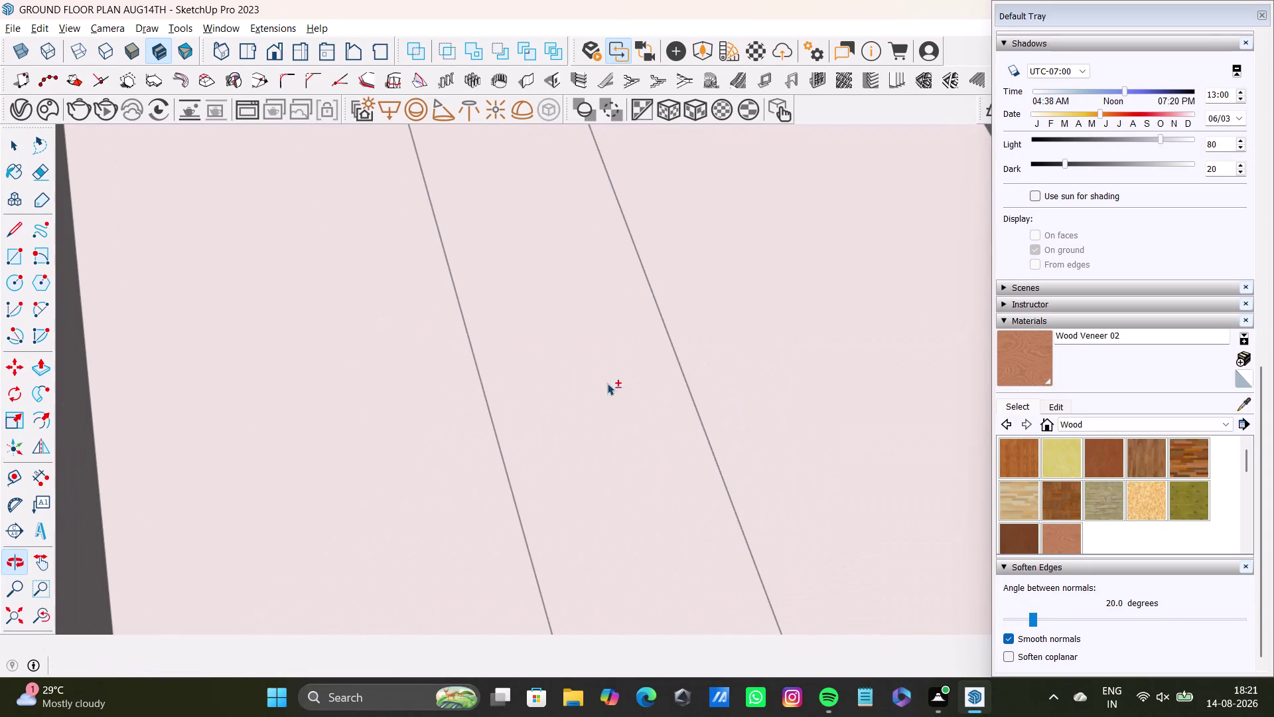
Orbit around the washbasin to inspect it from above, at an angle and from beneath.
click(45, 610)
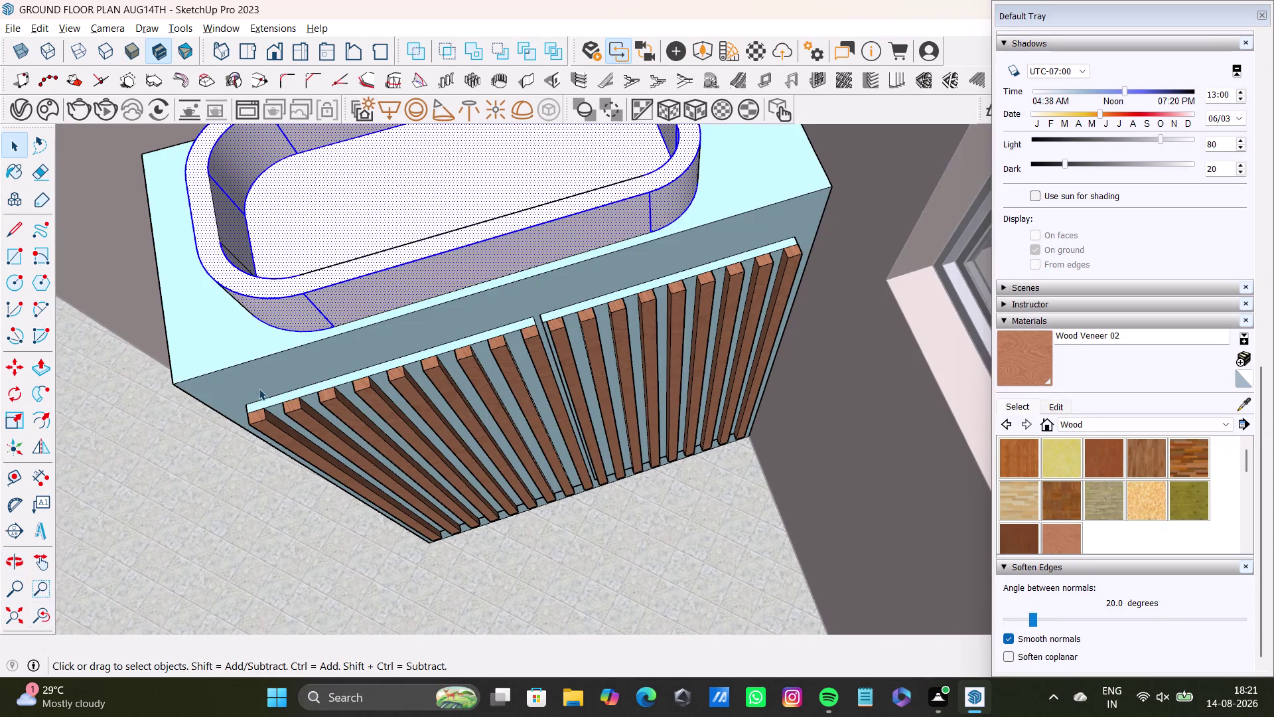
middle_drag(568, 174, 593, 305)
middle_drag(613, 321, 637, 271)
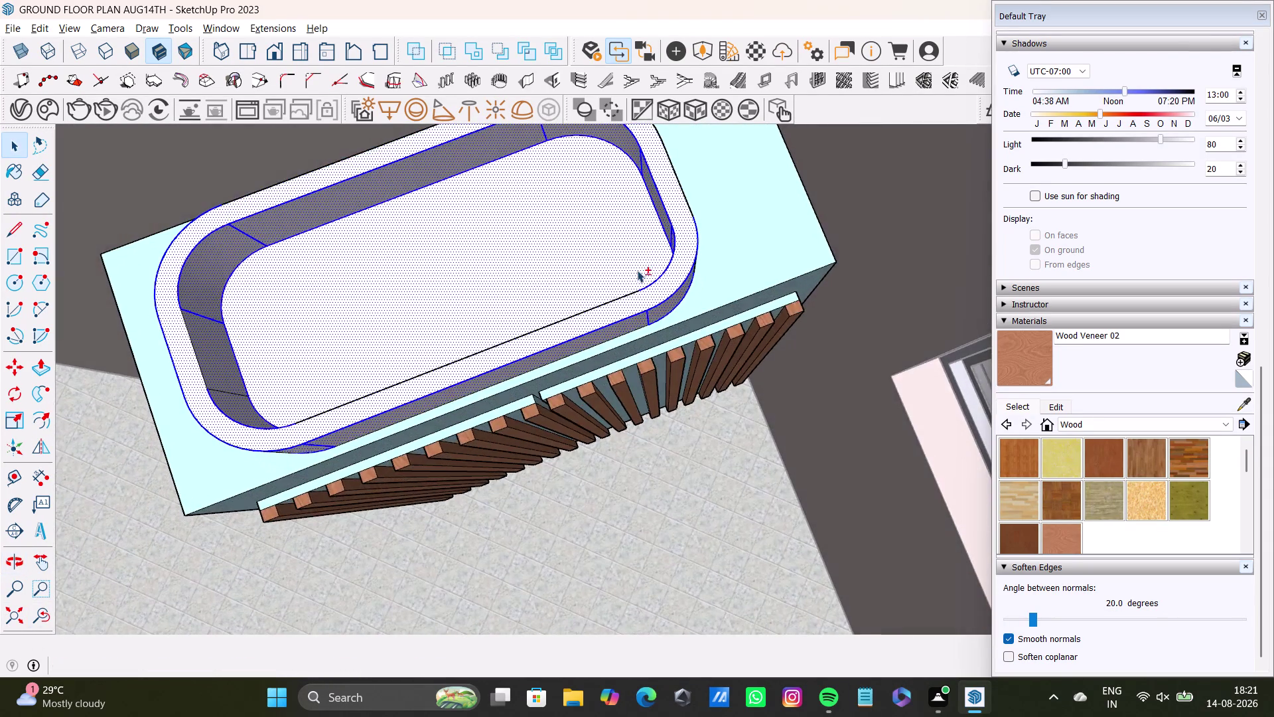
middle_drag(644, 253, 704, 376)
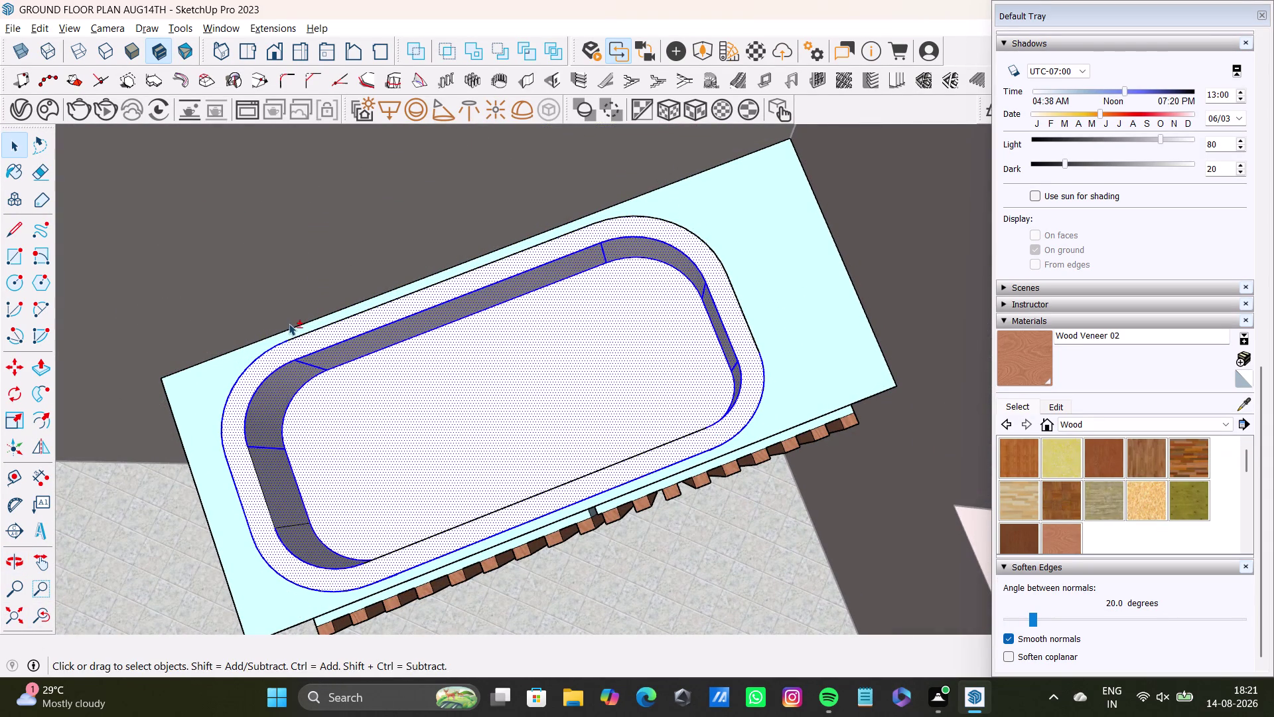
middle_drag(389, 430, 491, 328)
middle_drag(386, 357, 707, 242)
middle_drag(590, 381, 602, 377)
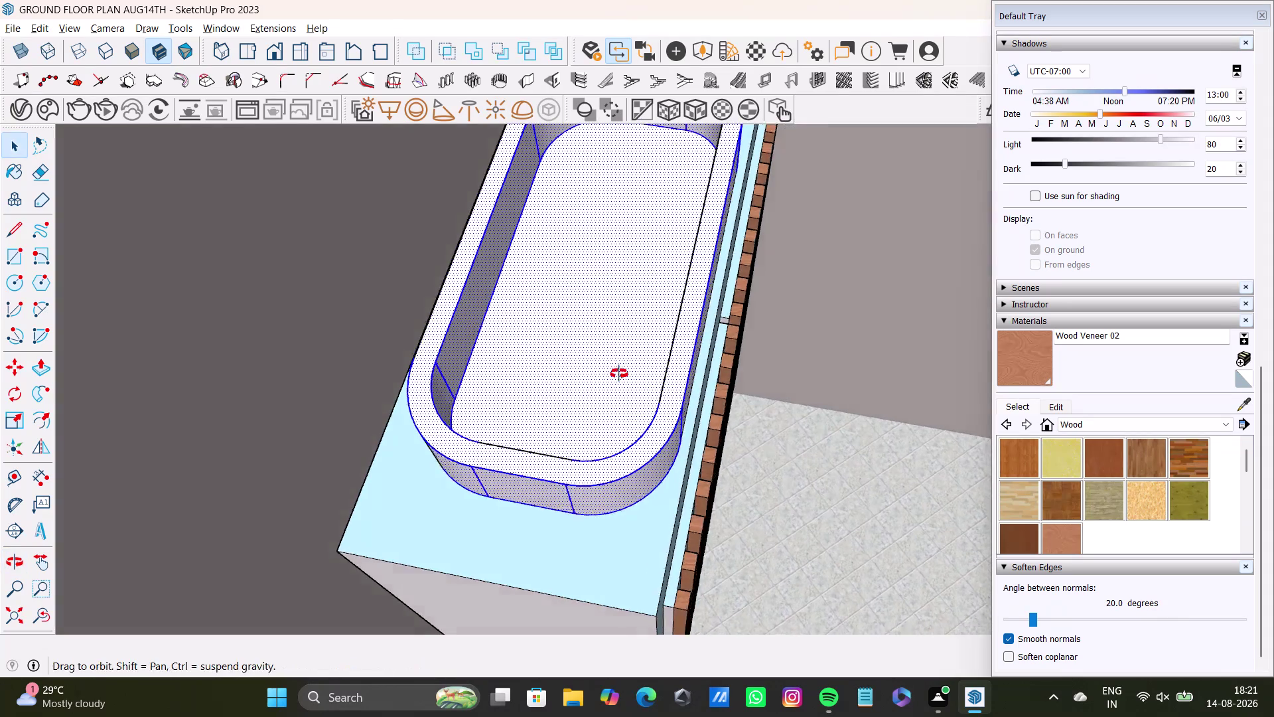
middle_drag(602, 377, 802, 331)
middle_drag(727, 345, 651, 533)
middle_drag(610, 470, 678, 402)
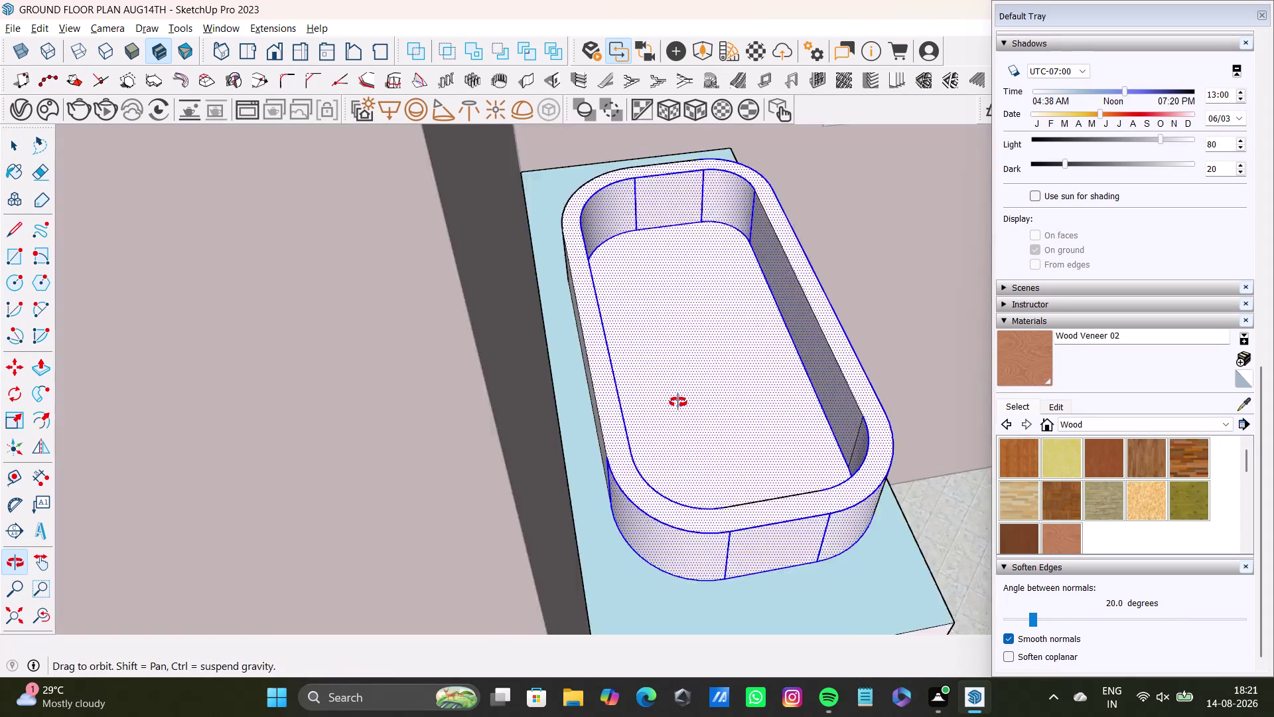
middle_drag(678, 402, 419, 476)
middle_drag(524, 445, 249, 504)
middle_drag(501, 382, 468, 461)
middle_drag(500, 442, 475, 561)
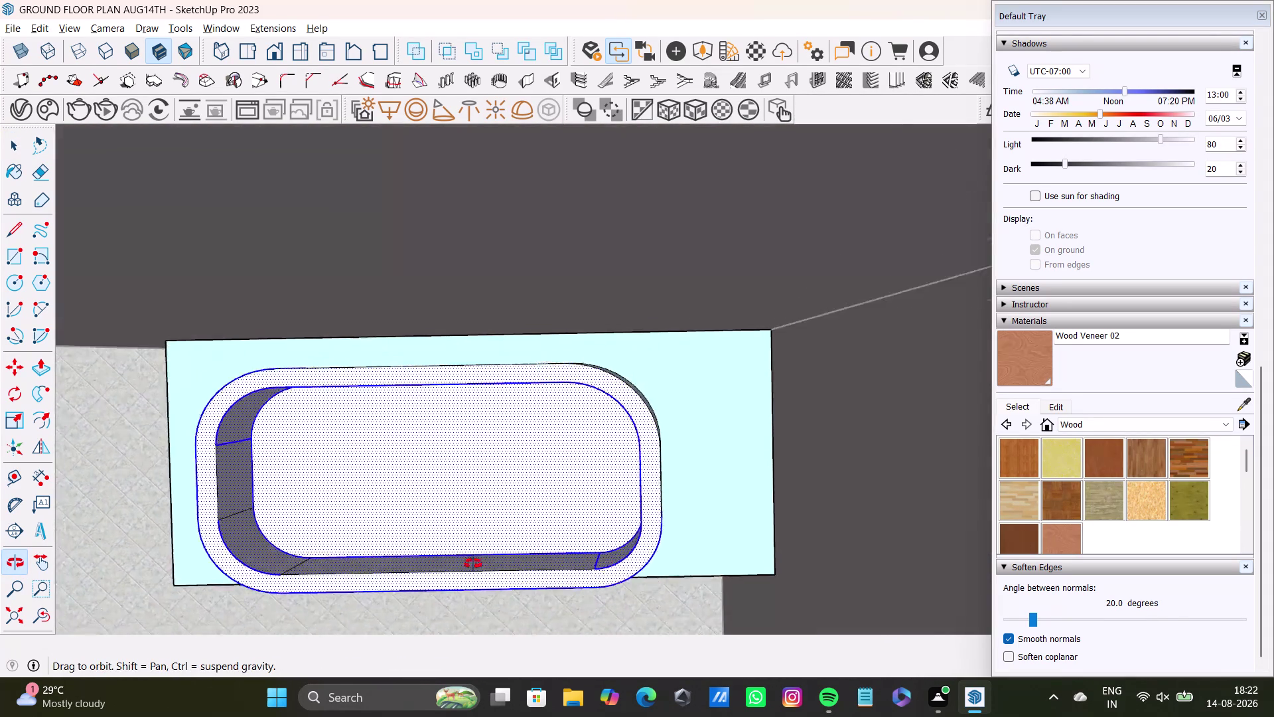
middle_drag(475, 560, 484, 544)
scroll(up, 3)
middle_drag(507, 460, 503, 519)
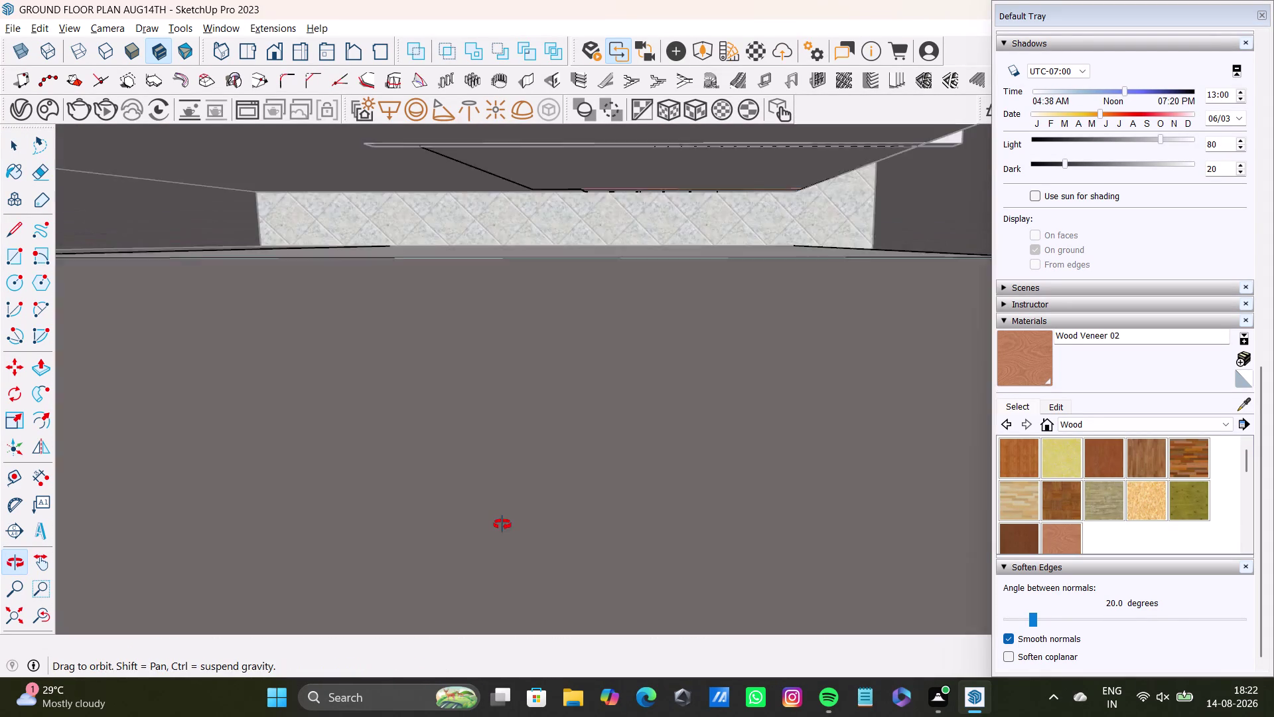
middle_drag(504, 519, 507, 512)
scroll(down, 3)
scroll(up, 3)
click(43, 622)
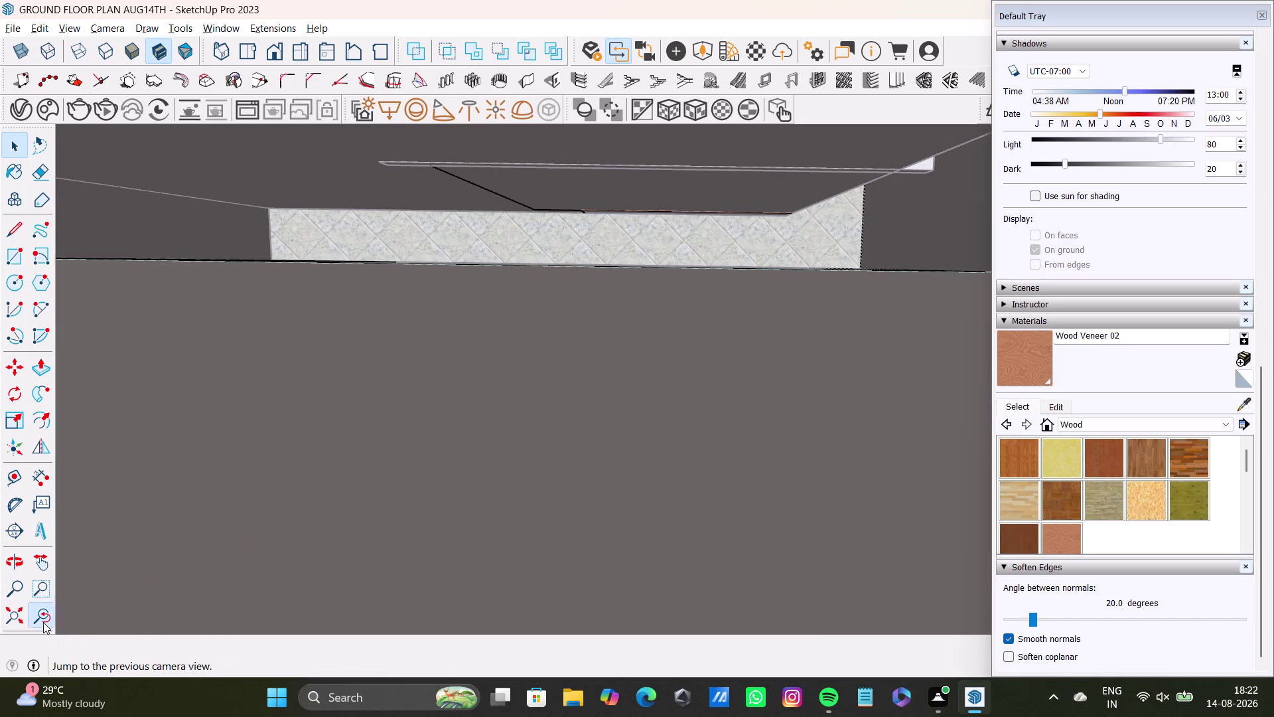
middle_drag(392, 384, 396, 396)
click(481, 316)
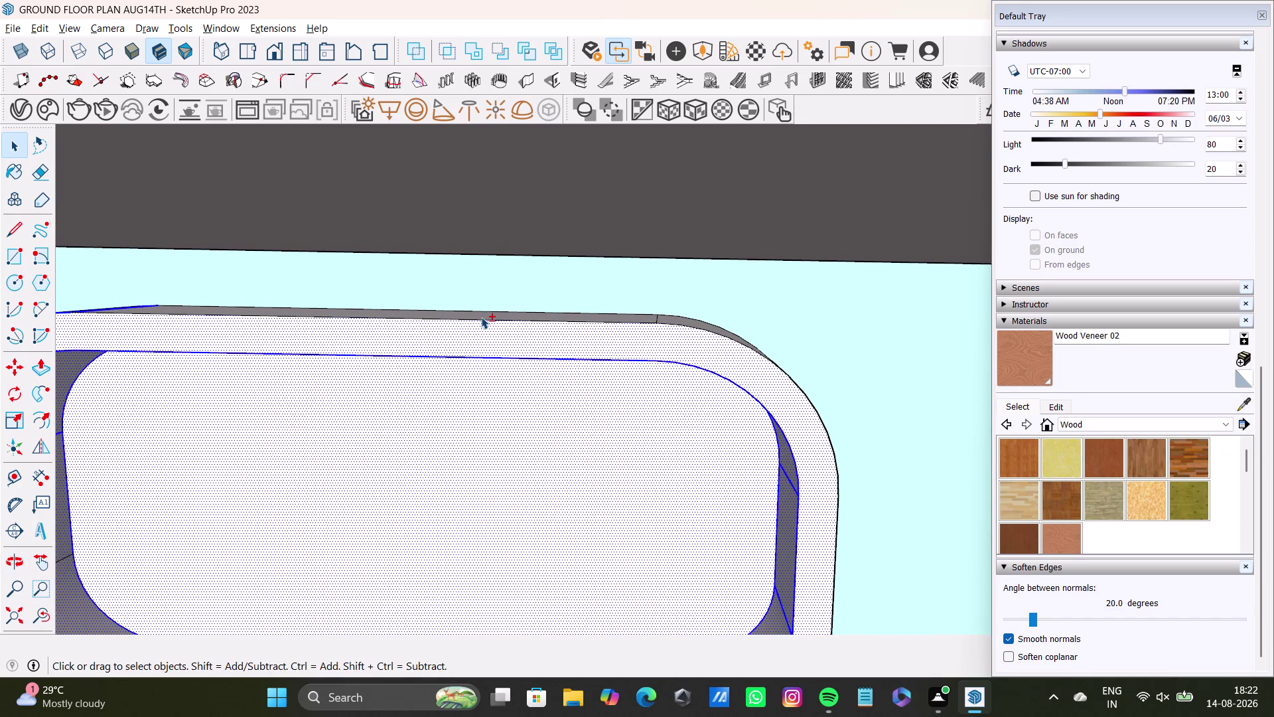
Select the basin's outer rim edge and its curved corner edge.
click(685, 319)
click(688, 324)
click(687, 324)
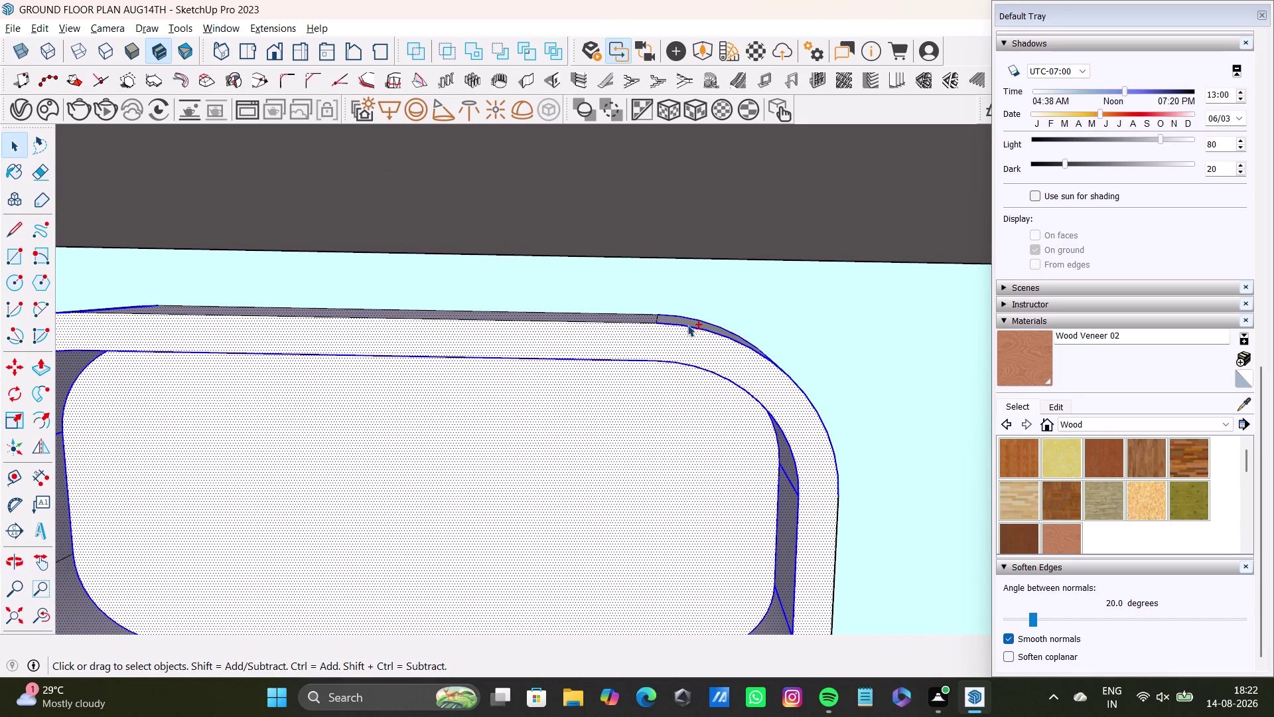
scroll(up, 3)
click(683, 325)
click(686, 319)
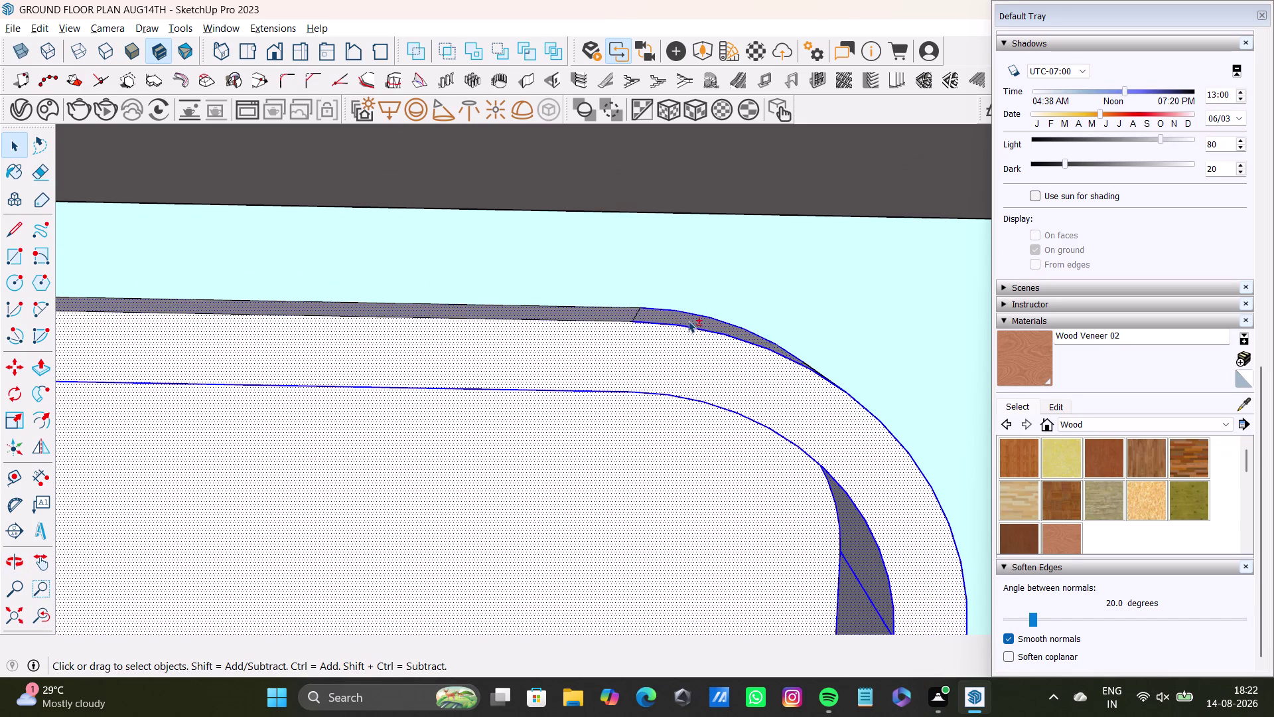
scroll(down, 3)
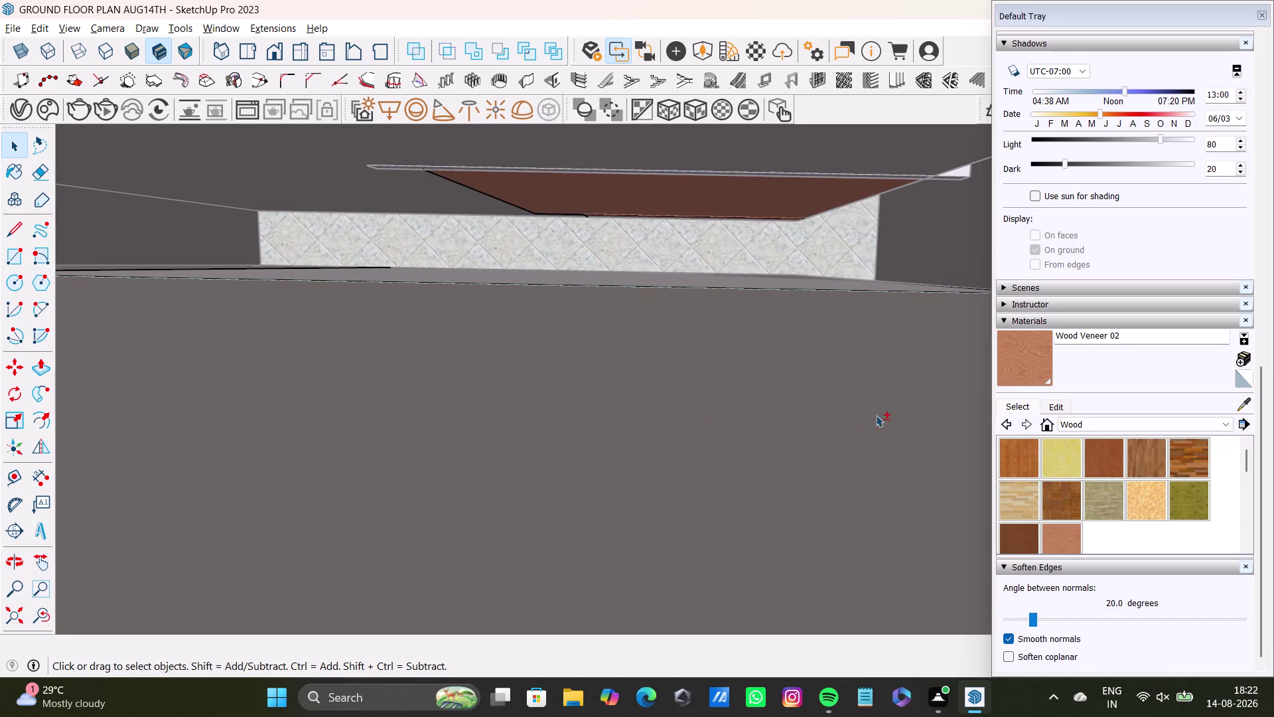
Paint the rounded countertop with Carrera Marble from the Stone materials.
click(34, 618)
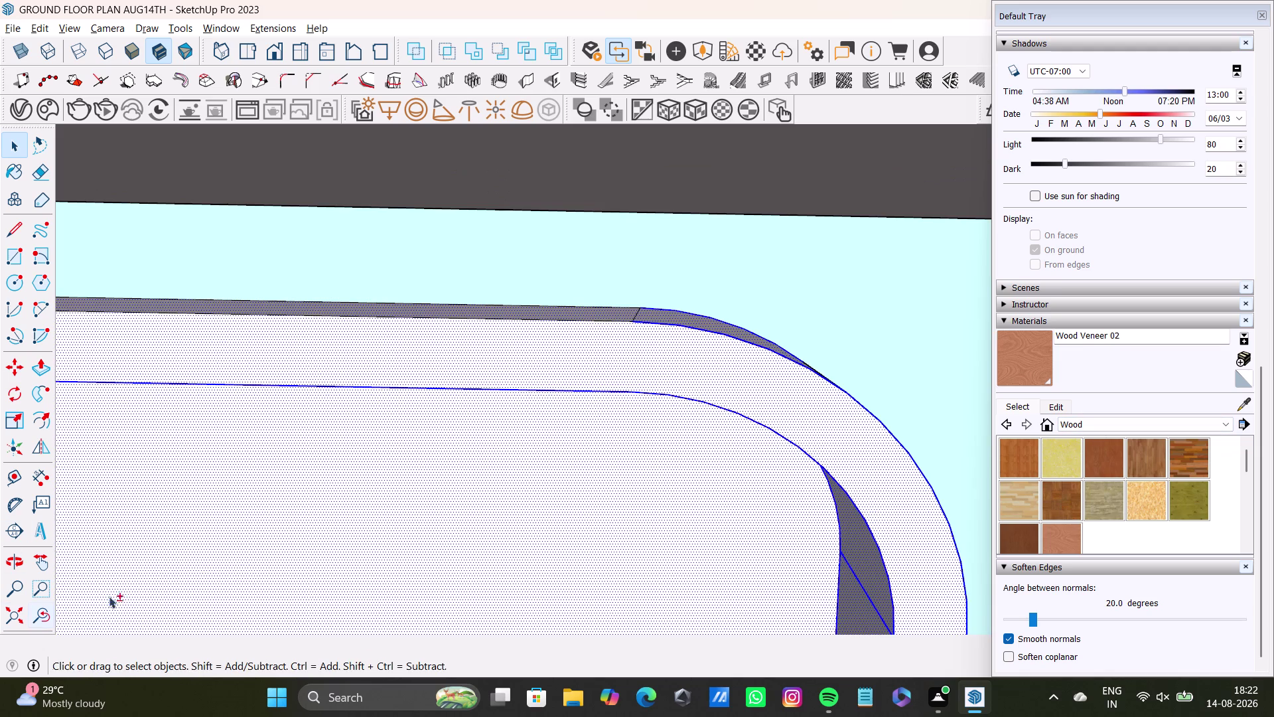
click(1108, 427)
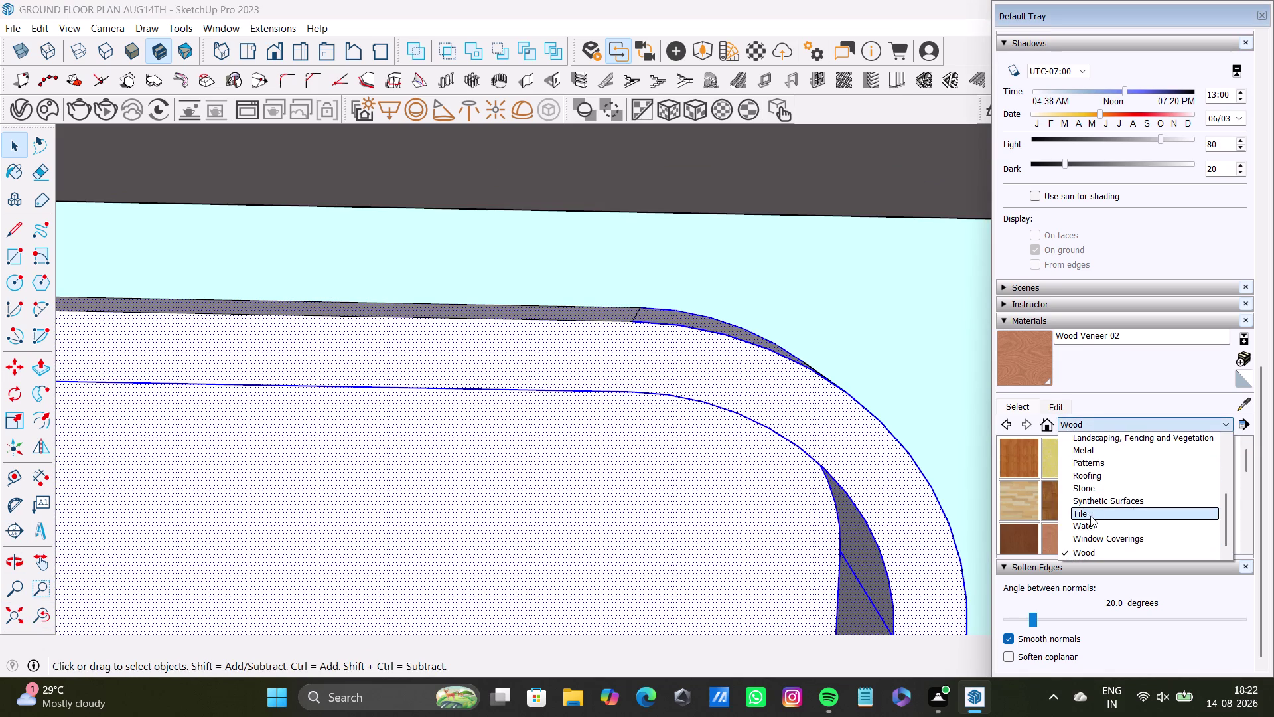
click(1090, 488)
click(1022, 463)
click(834, 448)
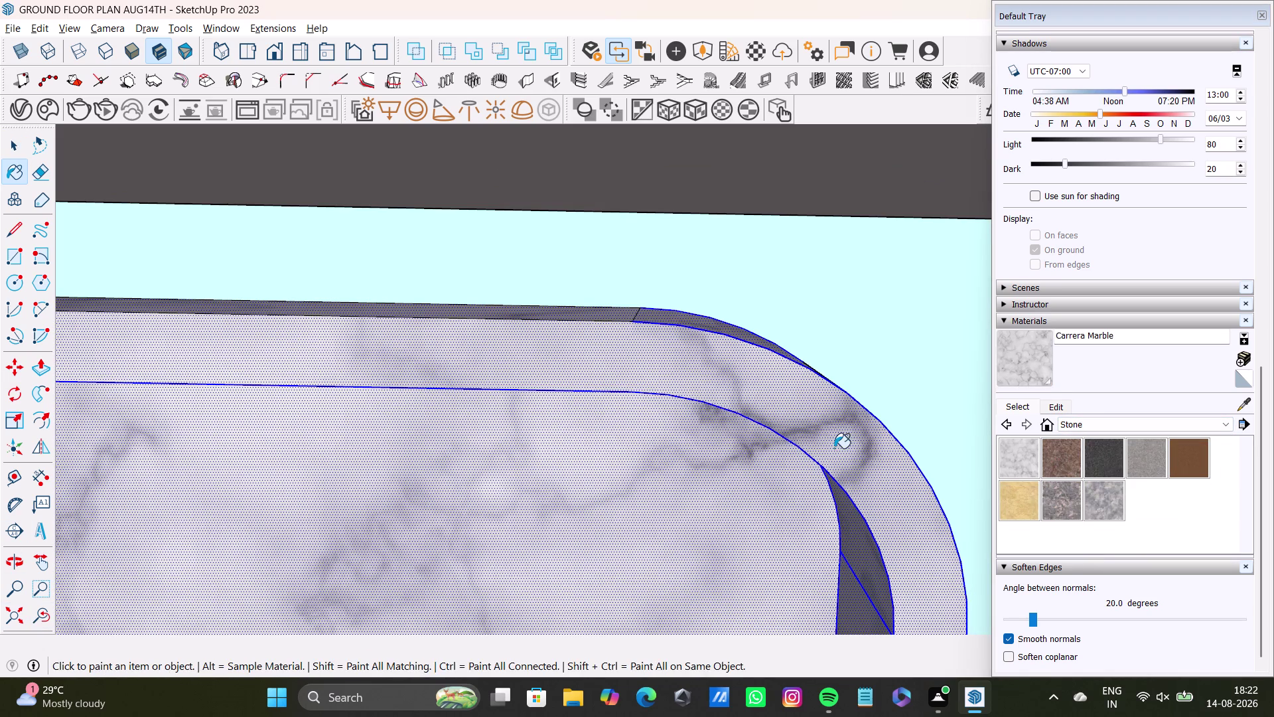
scroll(down, 3)
key(space)
click(11, 617)
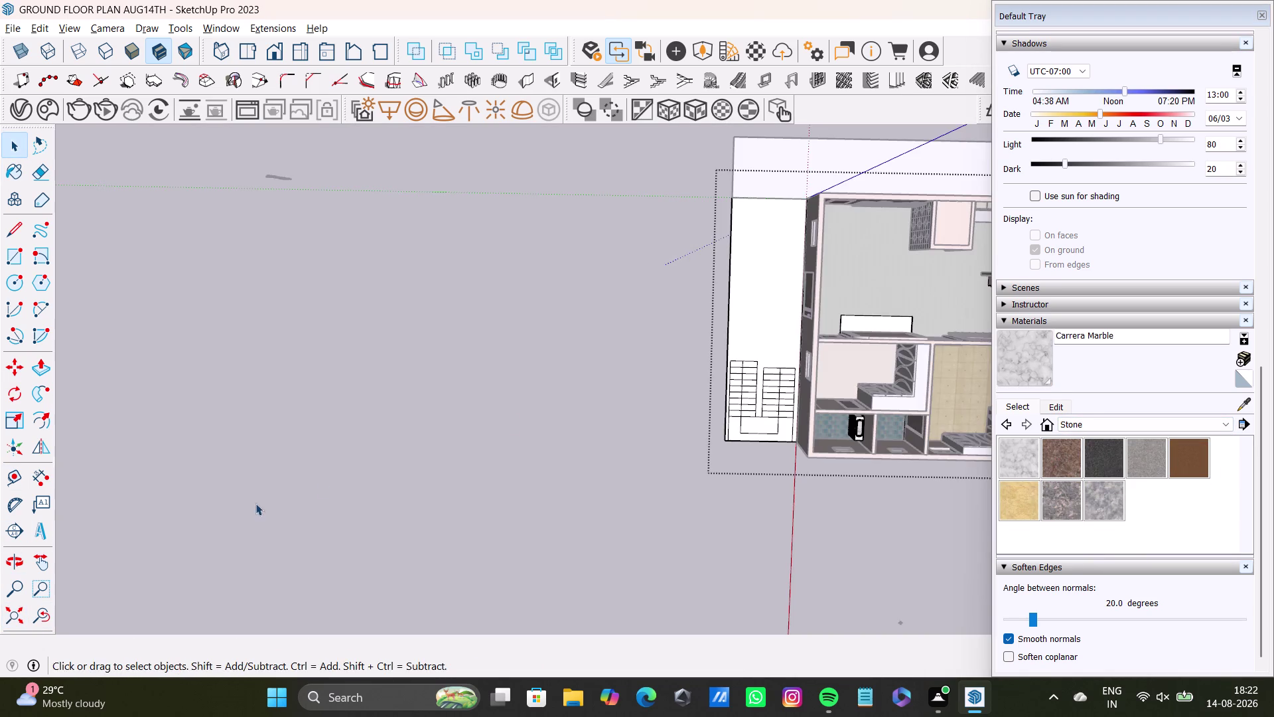
middle_drag(618, 423, 193, 391)
middle_drag(478, 258, 521, 437)
key(space)
click(805, 316)
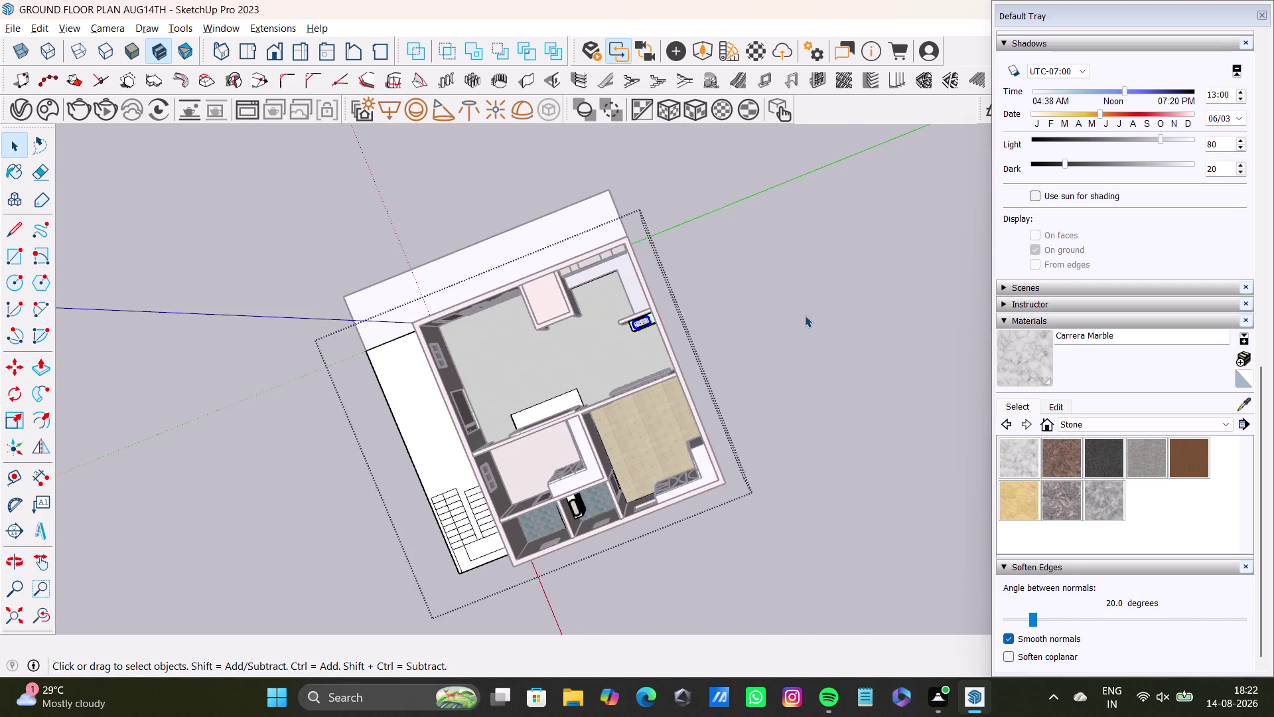
scroll(up, 3)
middle_drag(596, 348, 731, 237)
scroll(up, 3)
middle_drag(695, 229, 702, 228)
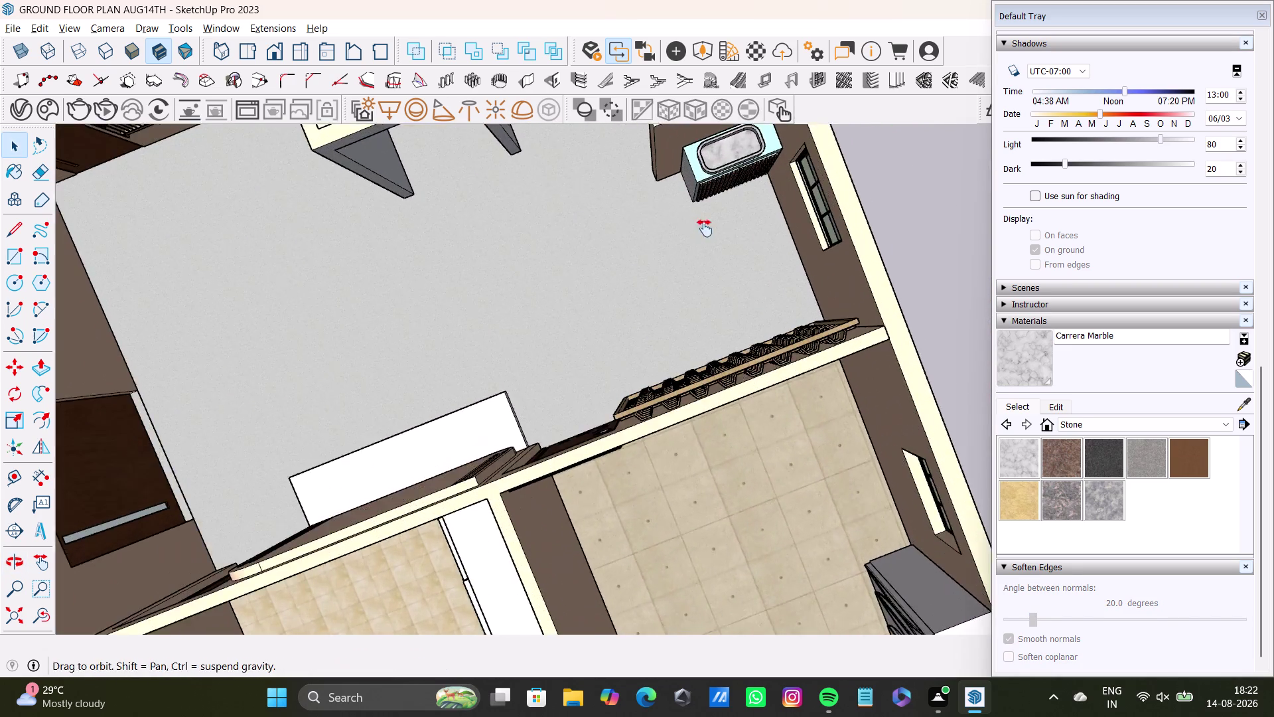
middle_drag(702, 228, 744, 403)
middle_drag(747, 400, 836, 168)
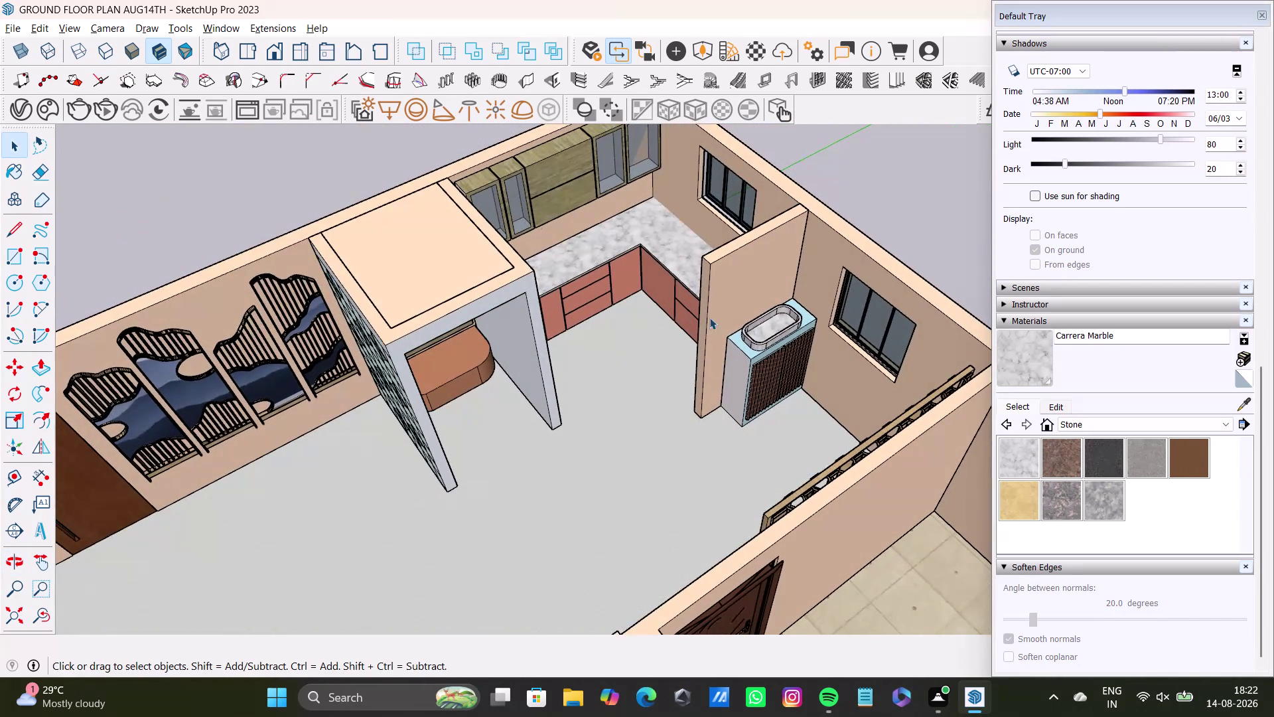
scroll(down, 3)
middle_drag(704, 320, 785, 253)
middle_drag(700, 378, 804, 533)
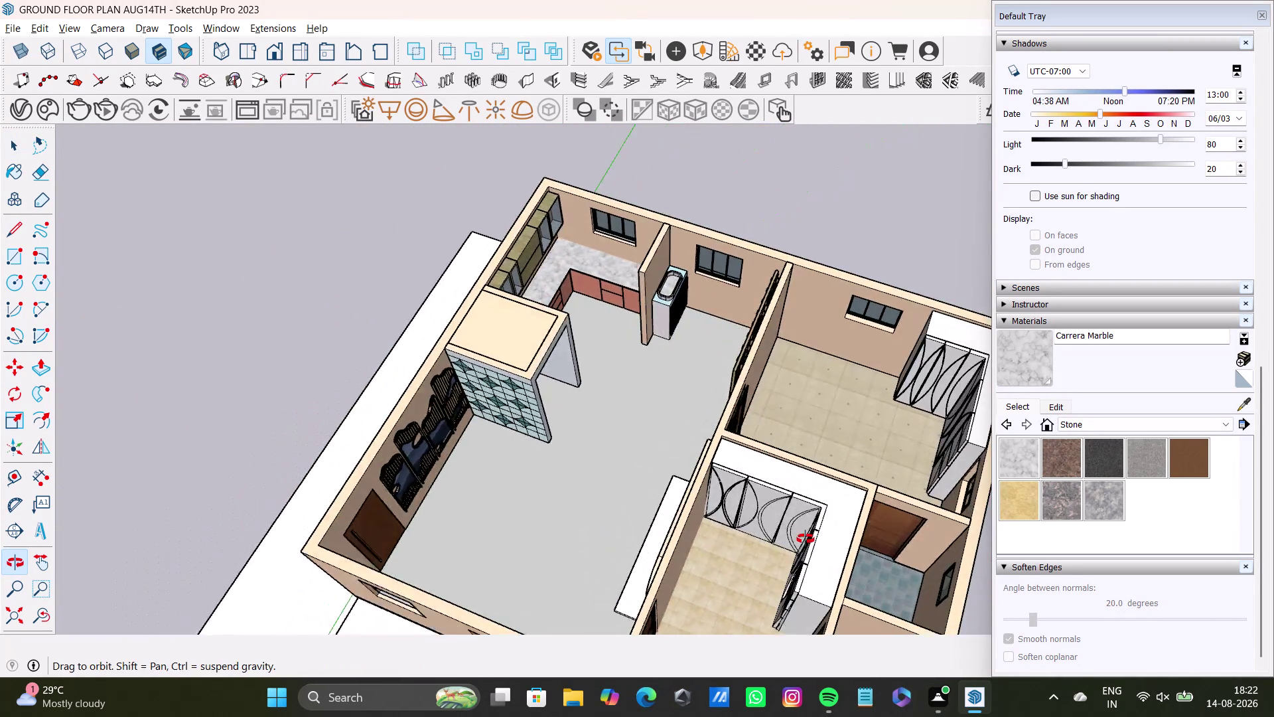
middle_drag(804, 534, 806, 576)
scroll(up, 3)
middle_drag(606, 463, 621, 389)
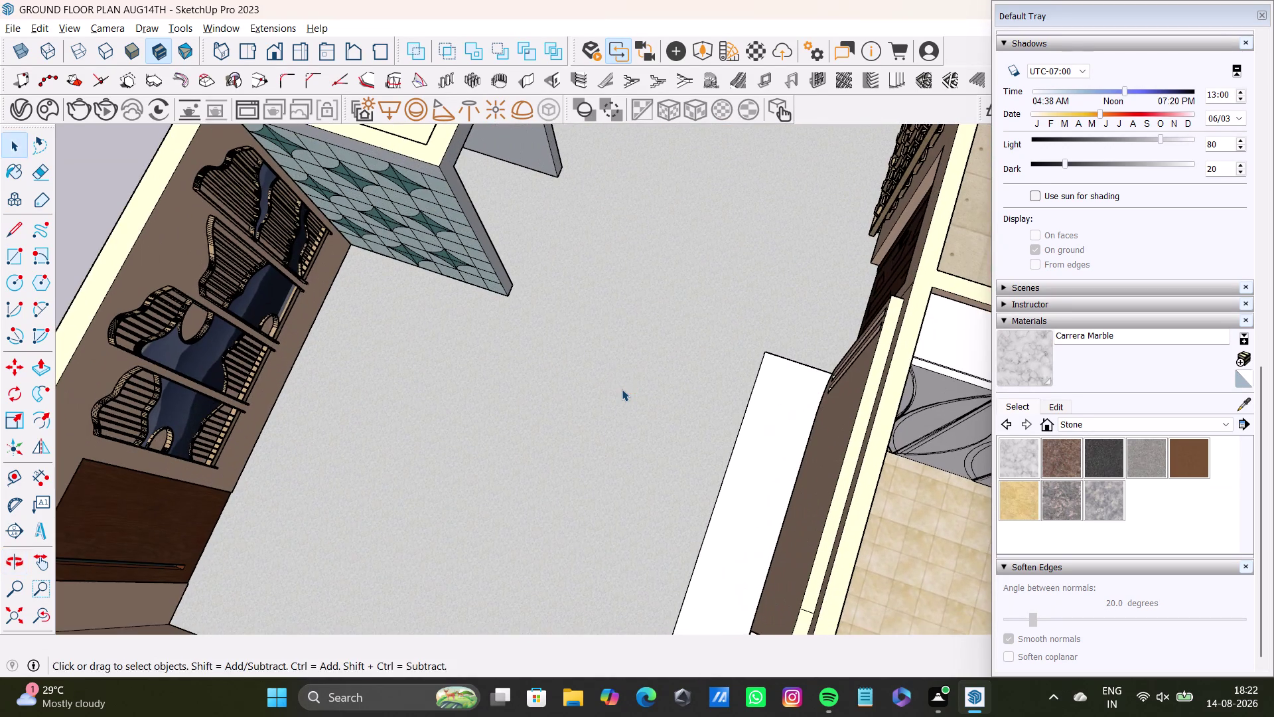
scroll(down, 3)
middle_drag(621, 389, 207, 248)
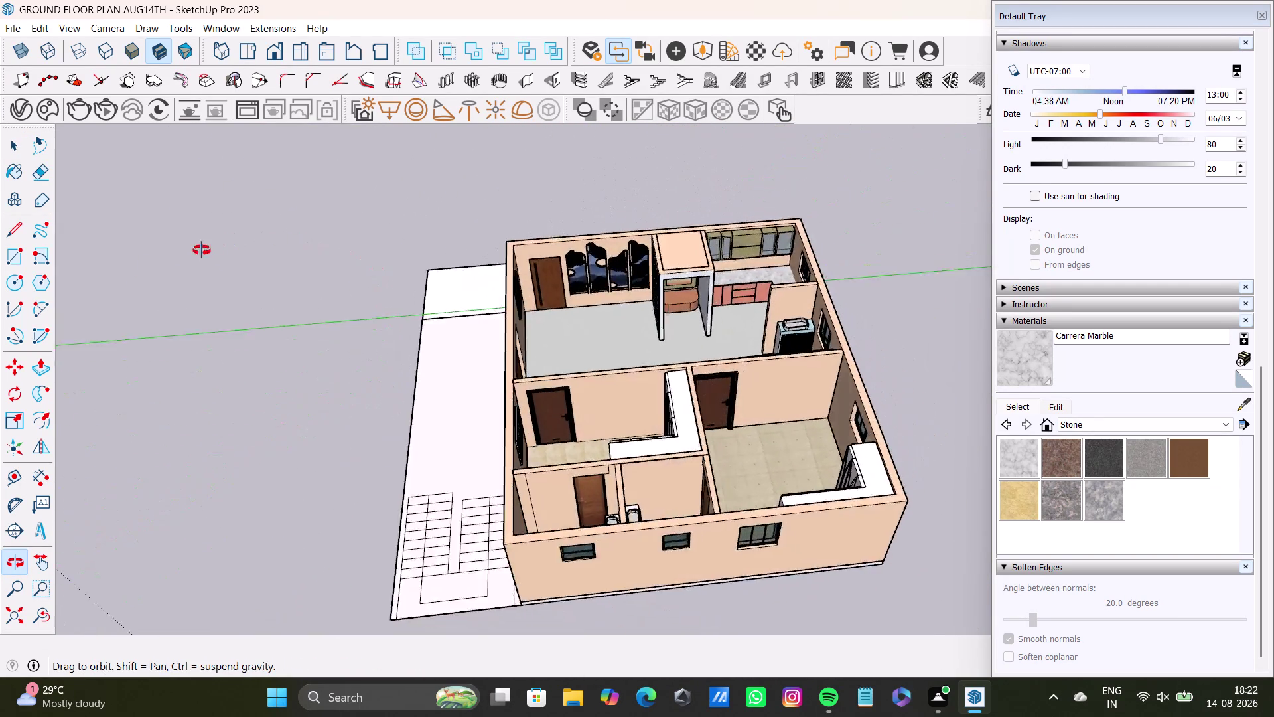
middle_drag(207, 249, 641, 437)
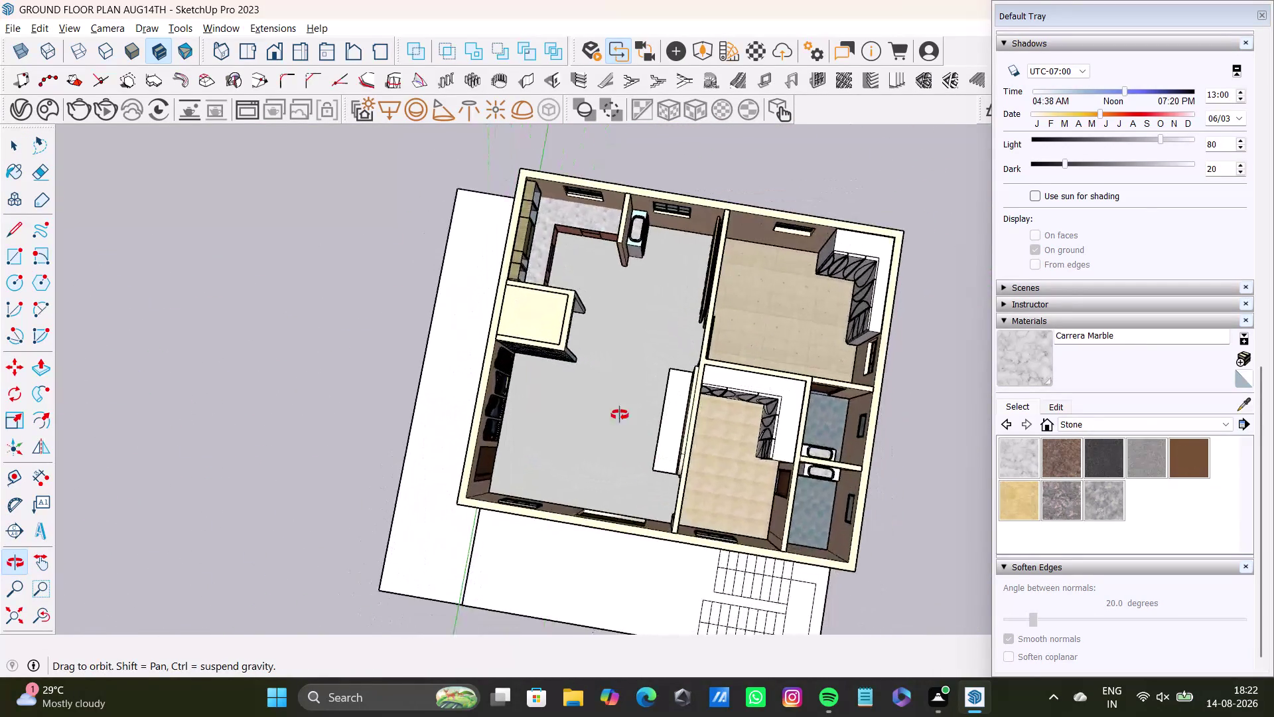
middle_drag(641, 437, 604, 383)
click(17, 114)
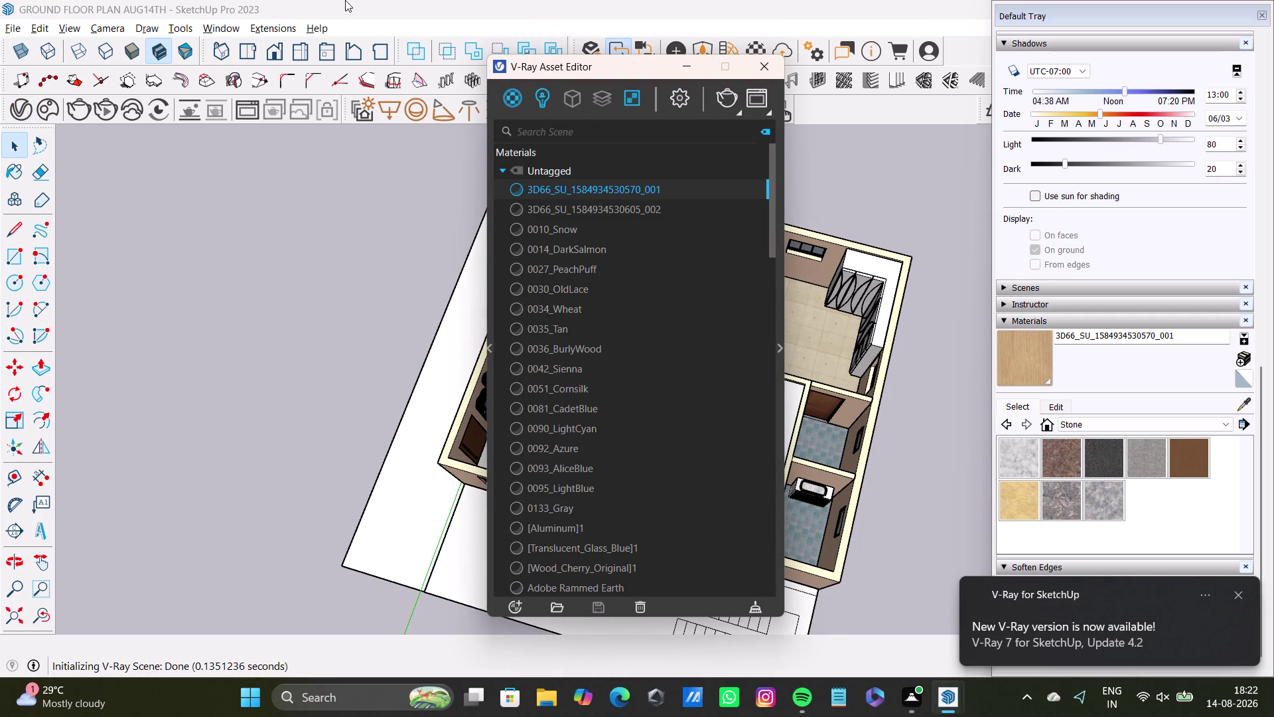
Launch Chaos Cosmos and show its Downloaded assets.
click(764, 64)
click(41, 115)
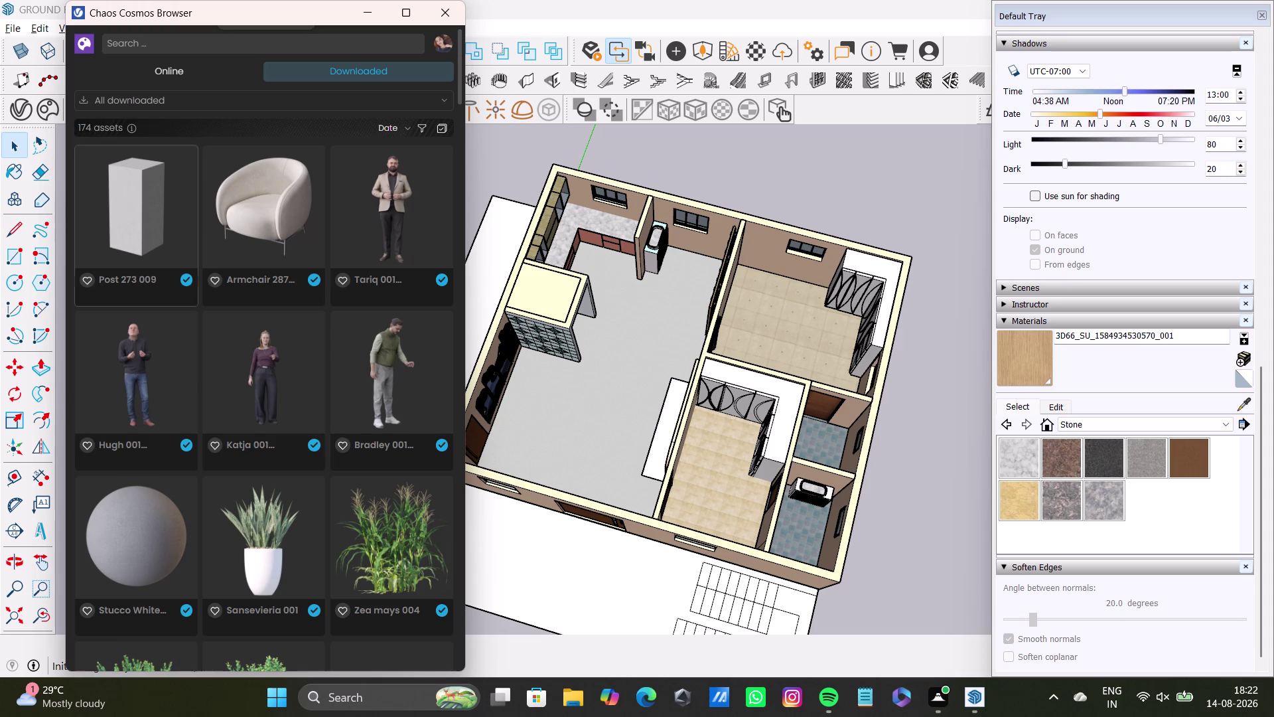
scroll(down, 3)
scroll(down, 3)
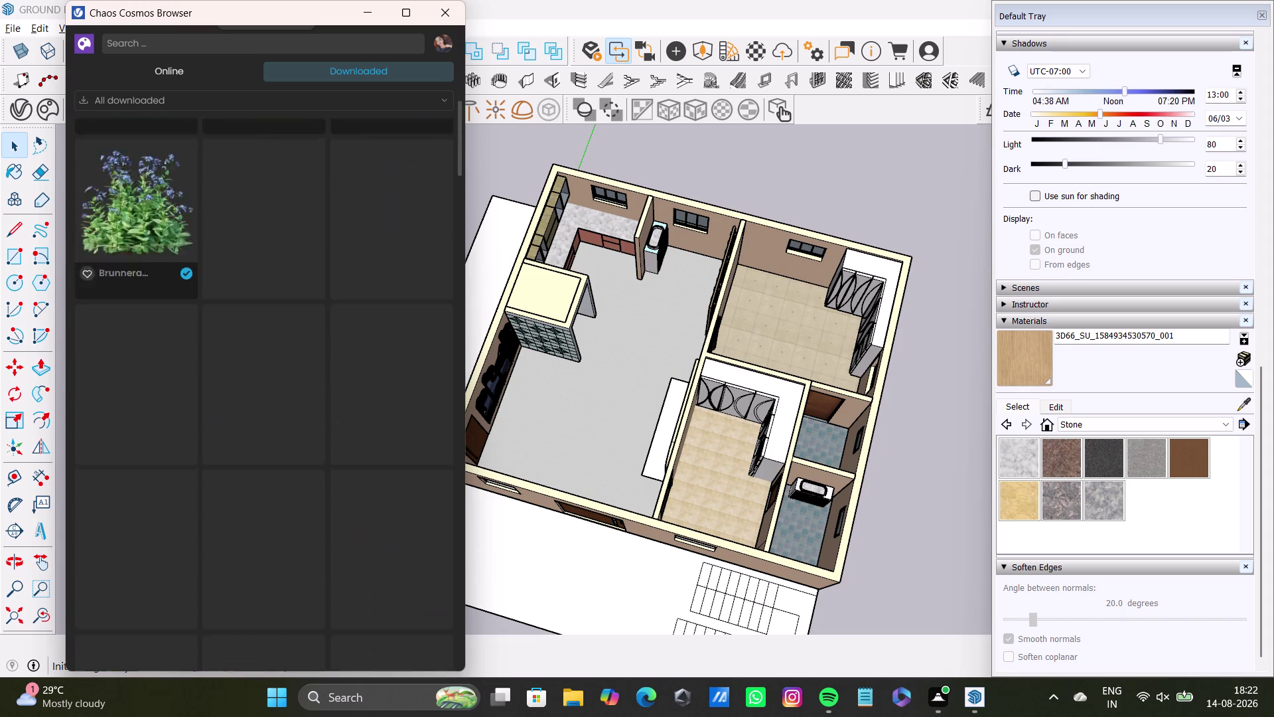
scroll(down, 3)
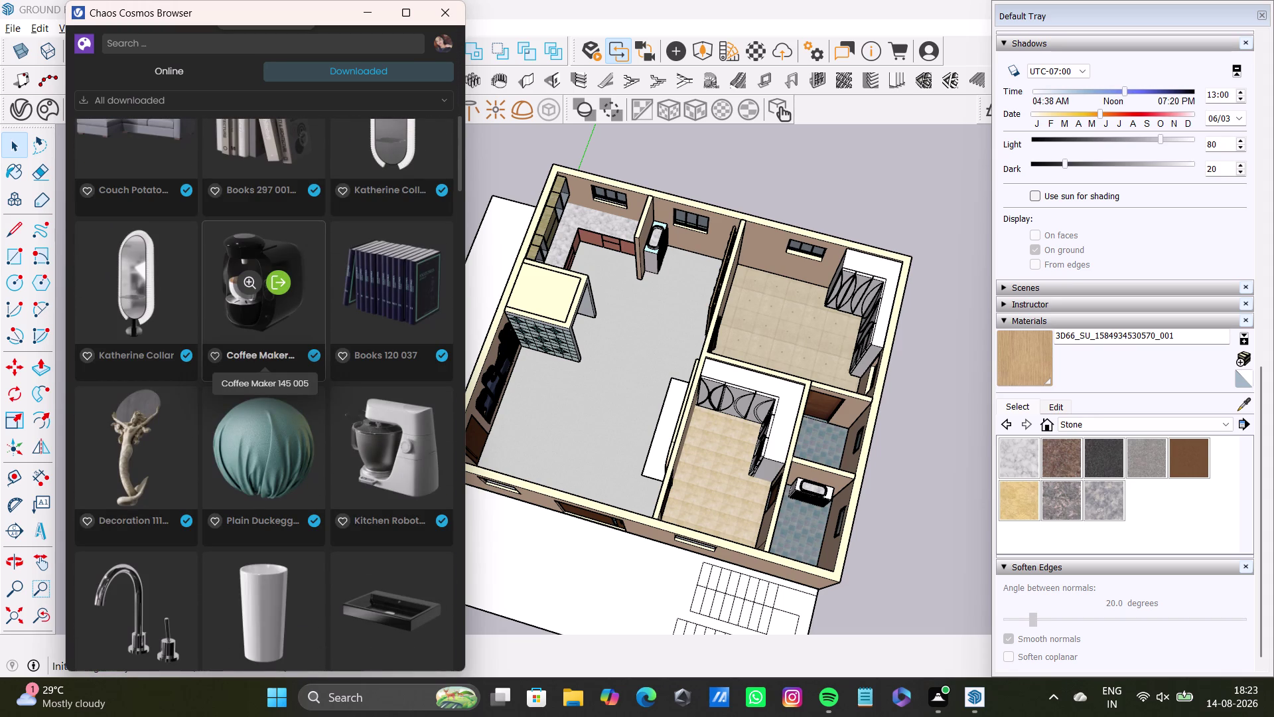
scroll(down, 3)
scroll(down, 3)
scroll(down, 3)
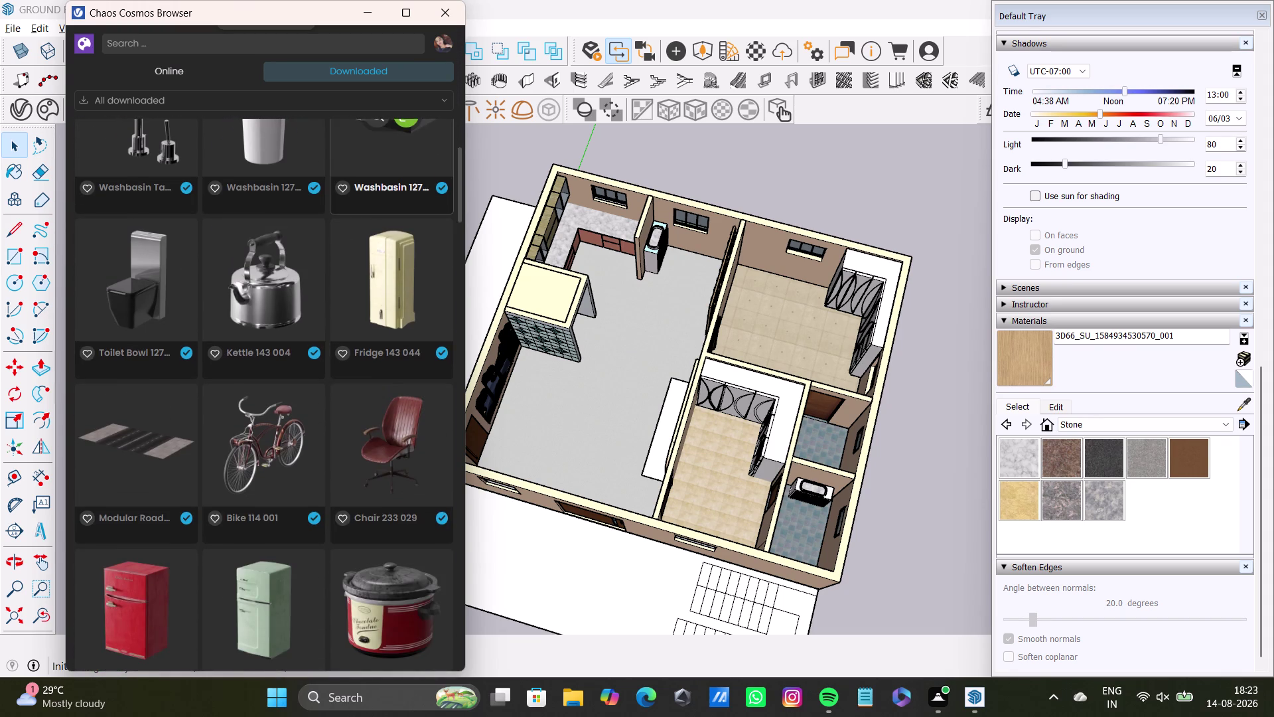
scroll(down, 3)
scroll(down, 3)
scroll(down, 3)
scroll(down, 3)
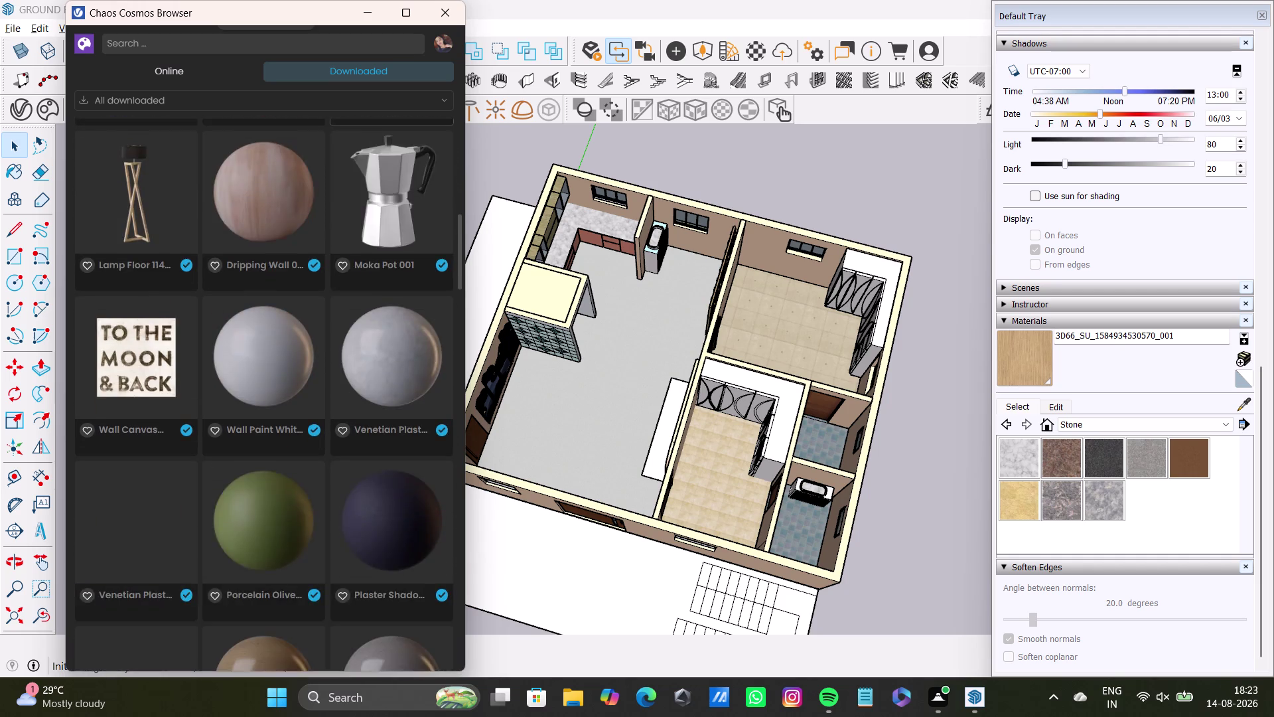
scroll(down, 3)
scroll(down, 3)
scroll(down, 3)
scroll(down, 3)
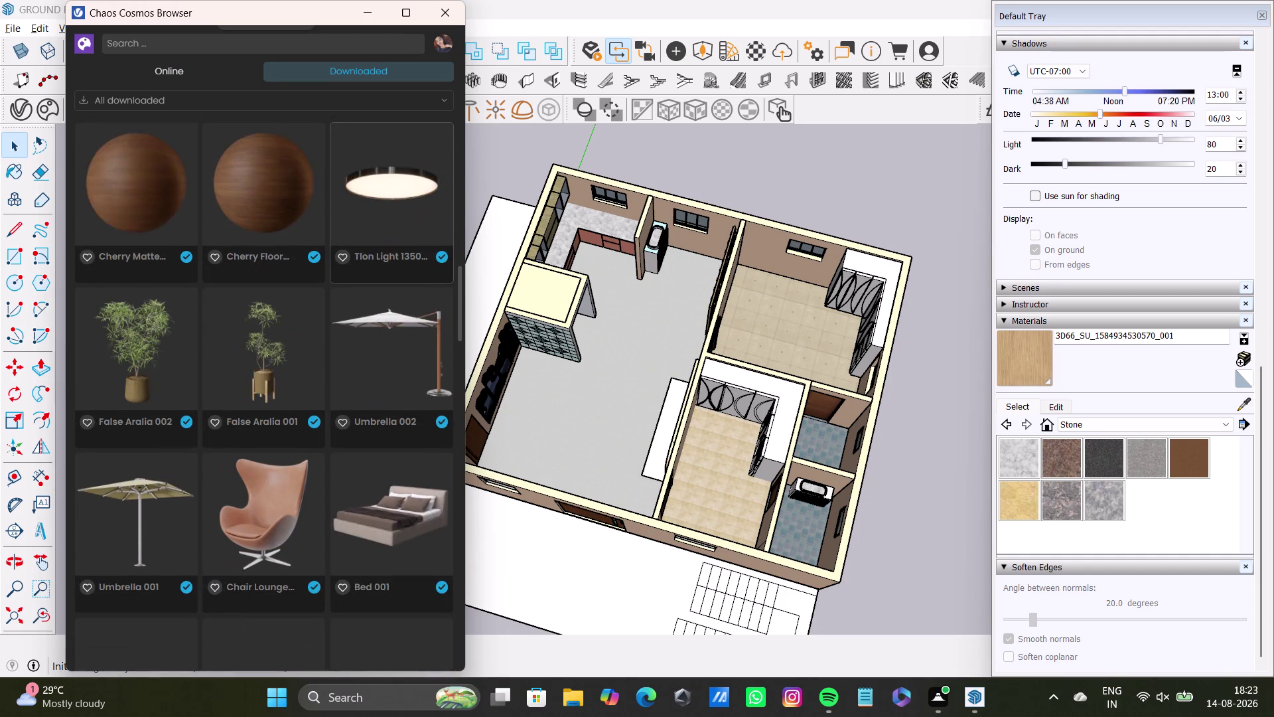
scroll(down, 3)
scroll(down, 3)
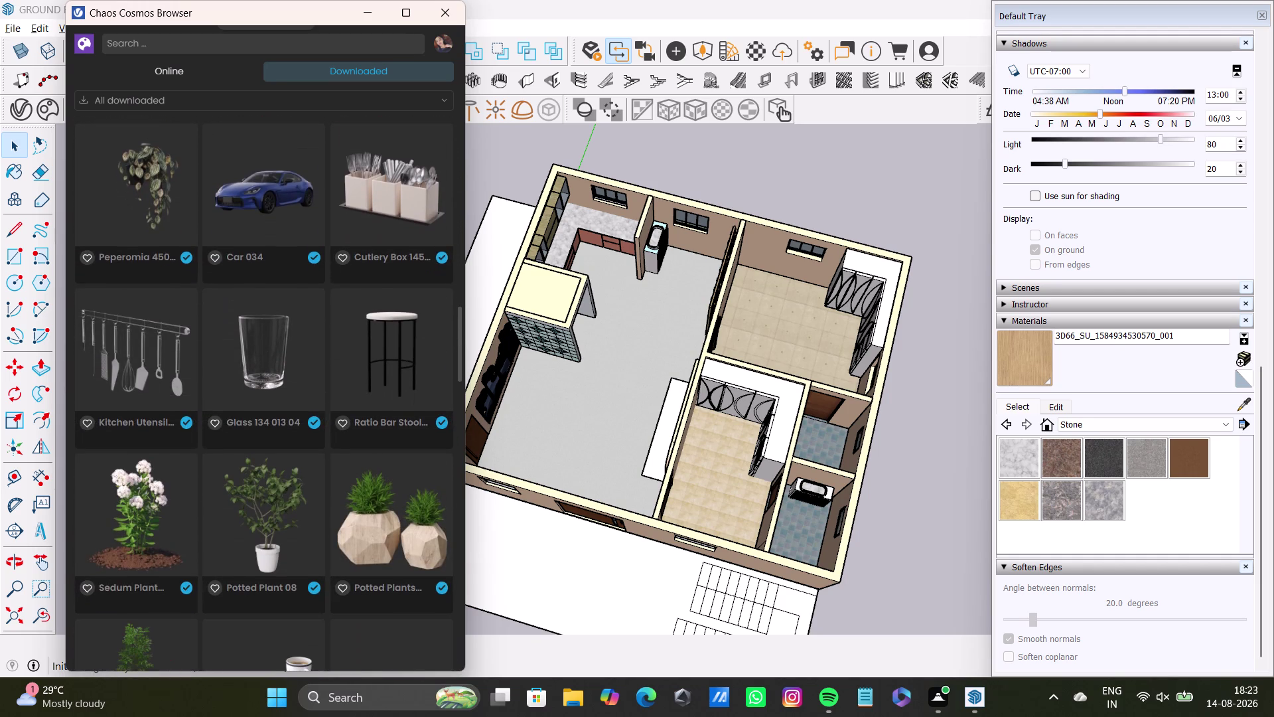
scroll(down, 3)
scroll(down, 3)
scroll(down, 3)
scroll(down, 3)
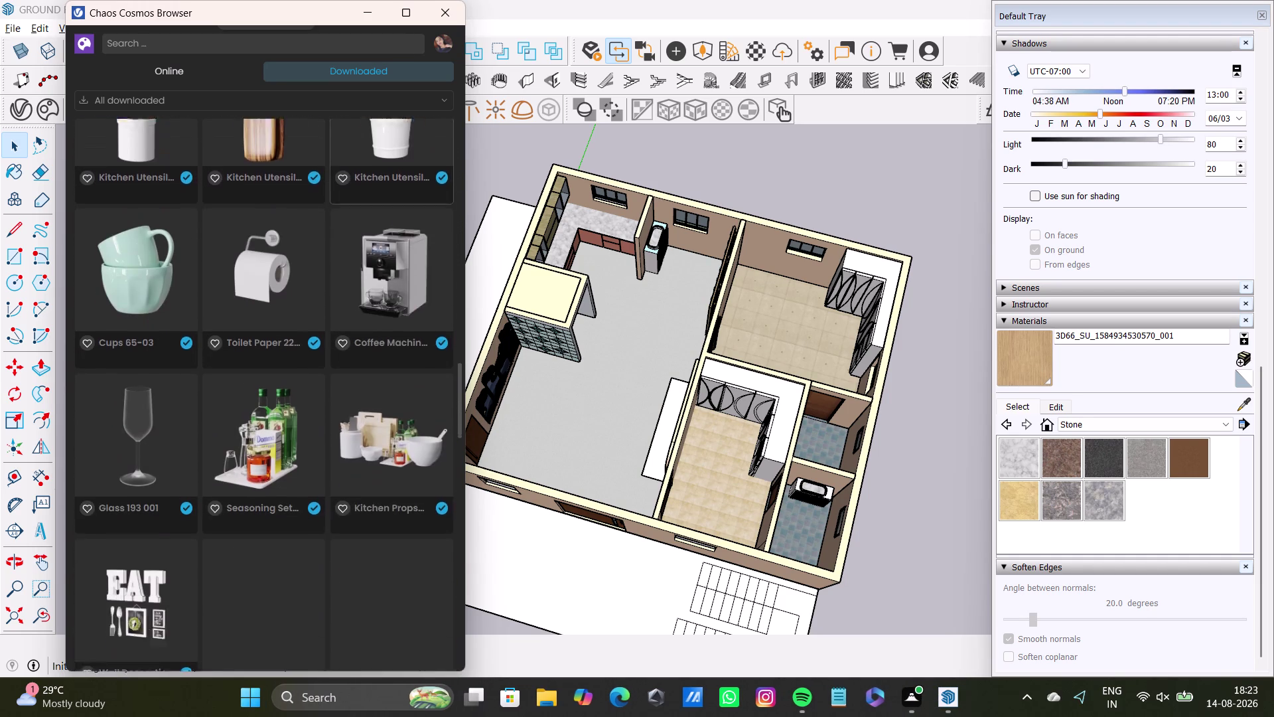
scroll(down, 3)
scroll(up, 3)
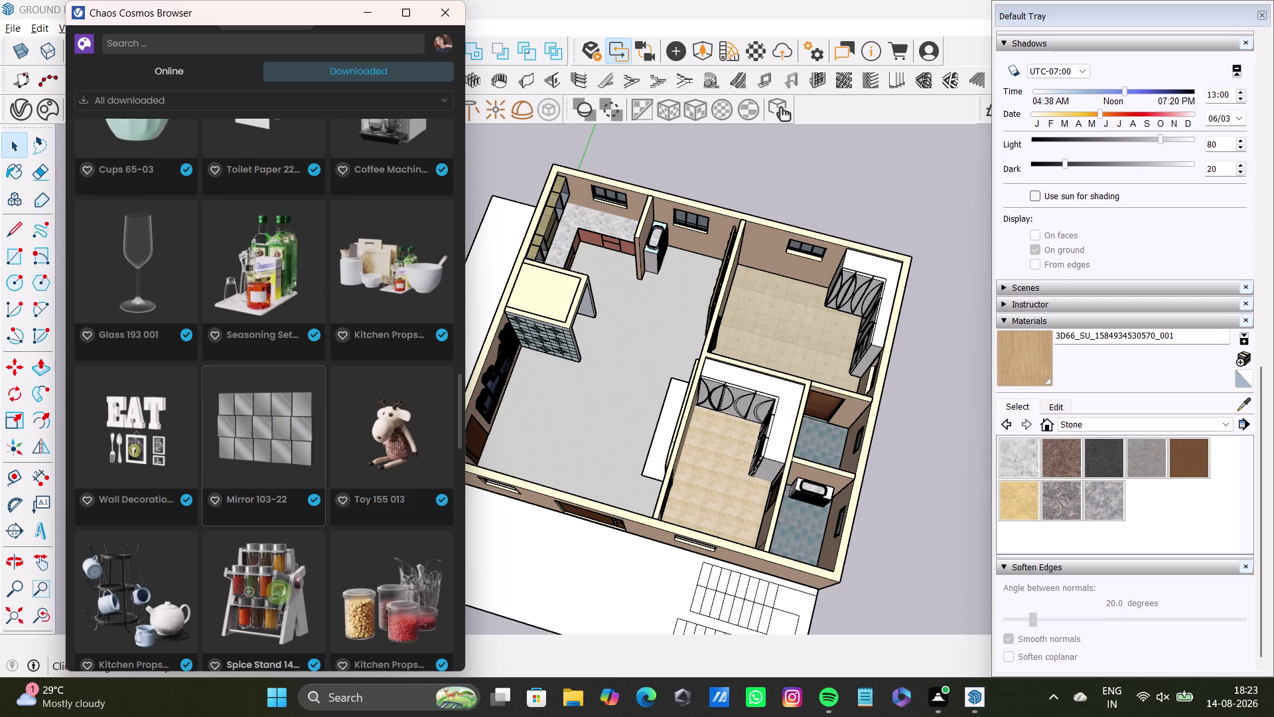
scroll(down, 3)
scroll(up, 3)
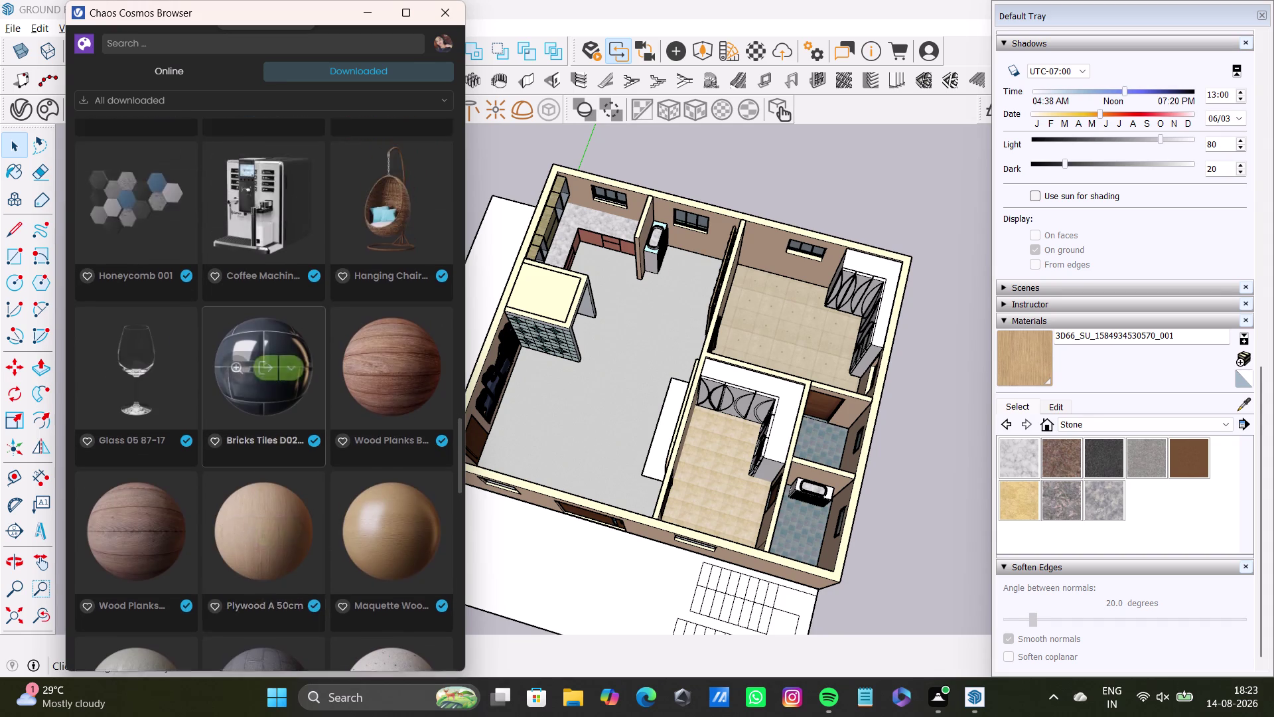
scroll(down, 3)
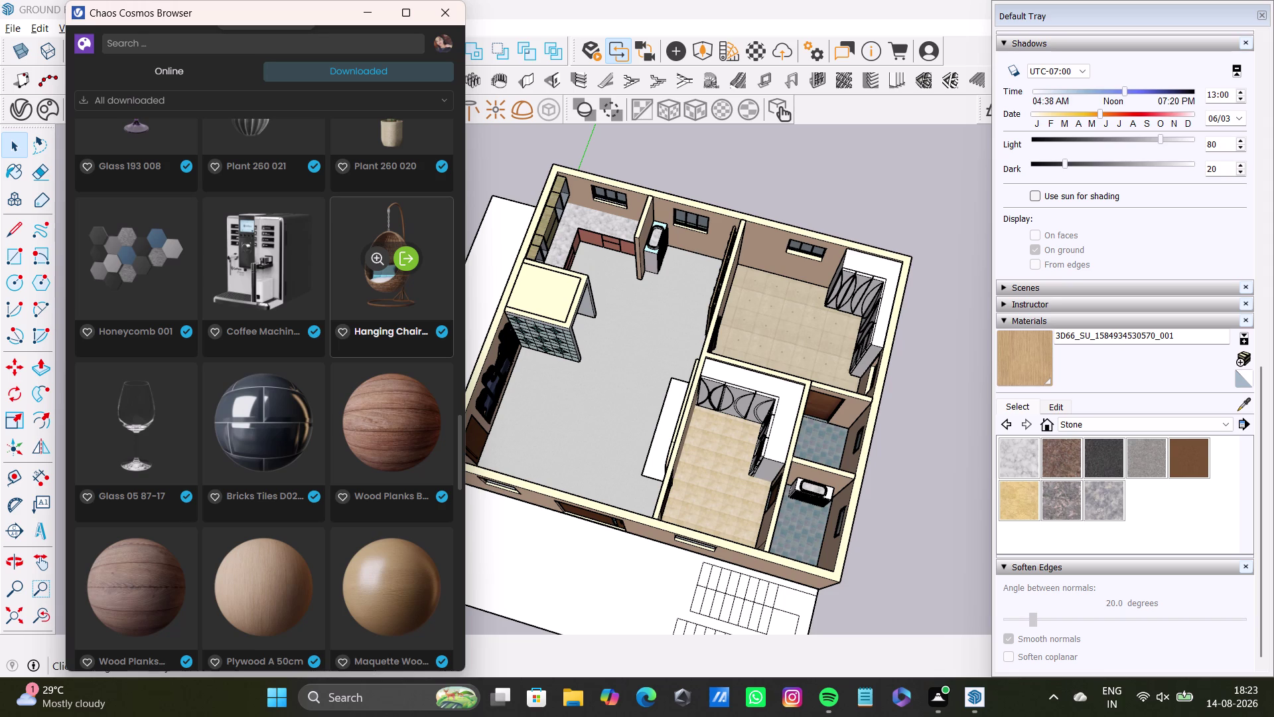
scroll(down, 3)
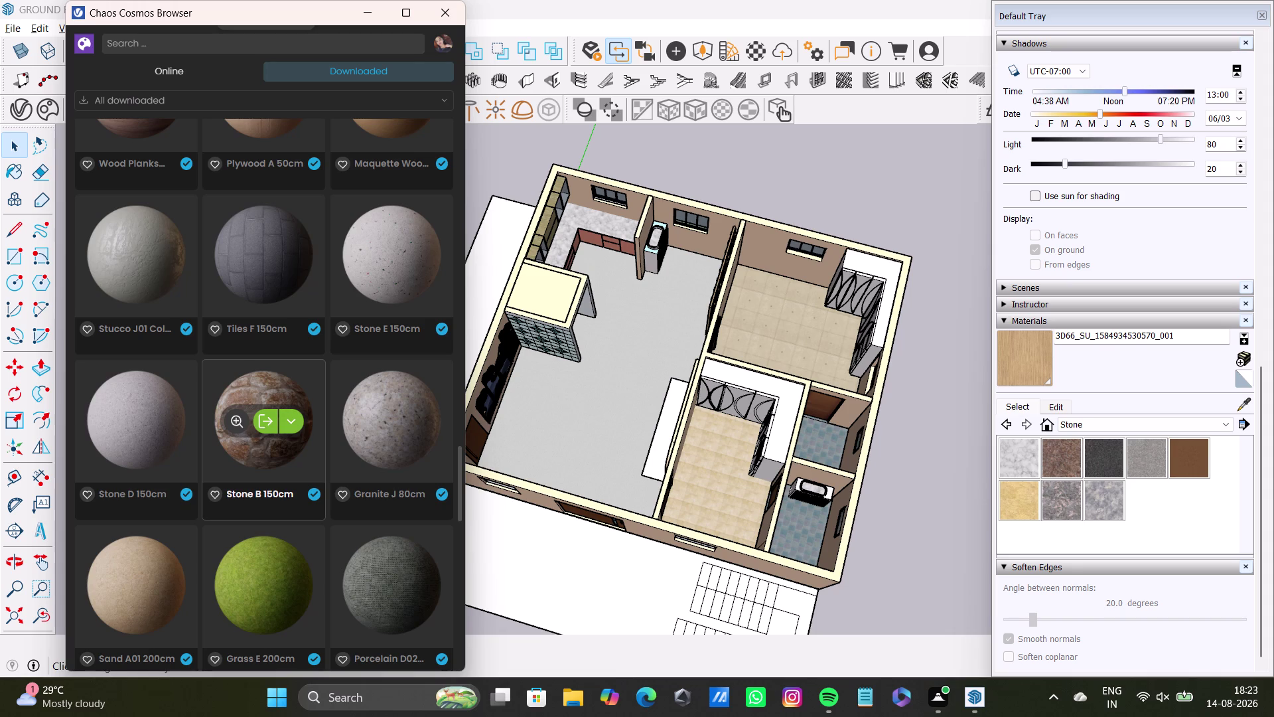
scroll(down, 3)
scroll(down, 3)
scroll(down, 3)
scroll(down, 3)
scroll(down, 3)
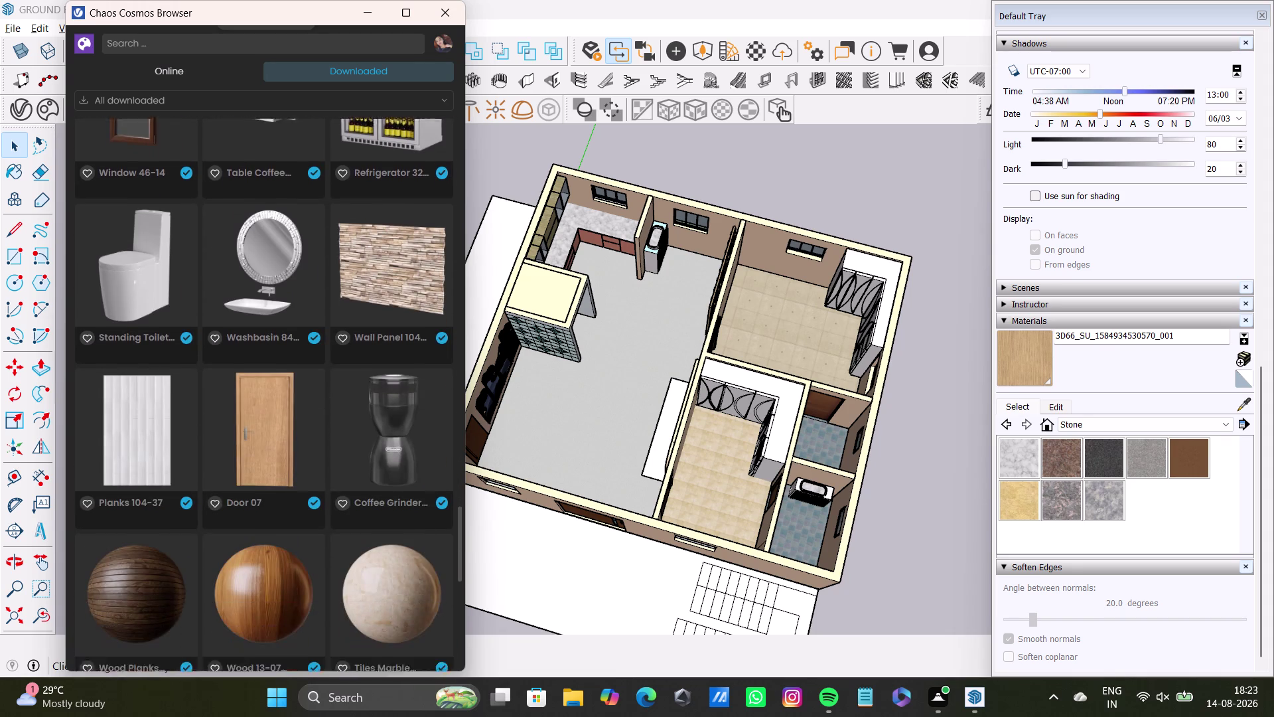
scroll(down, 3)
scroll(down, 3)
scroll(down, 3)
scroll(down, 3)
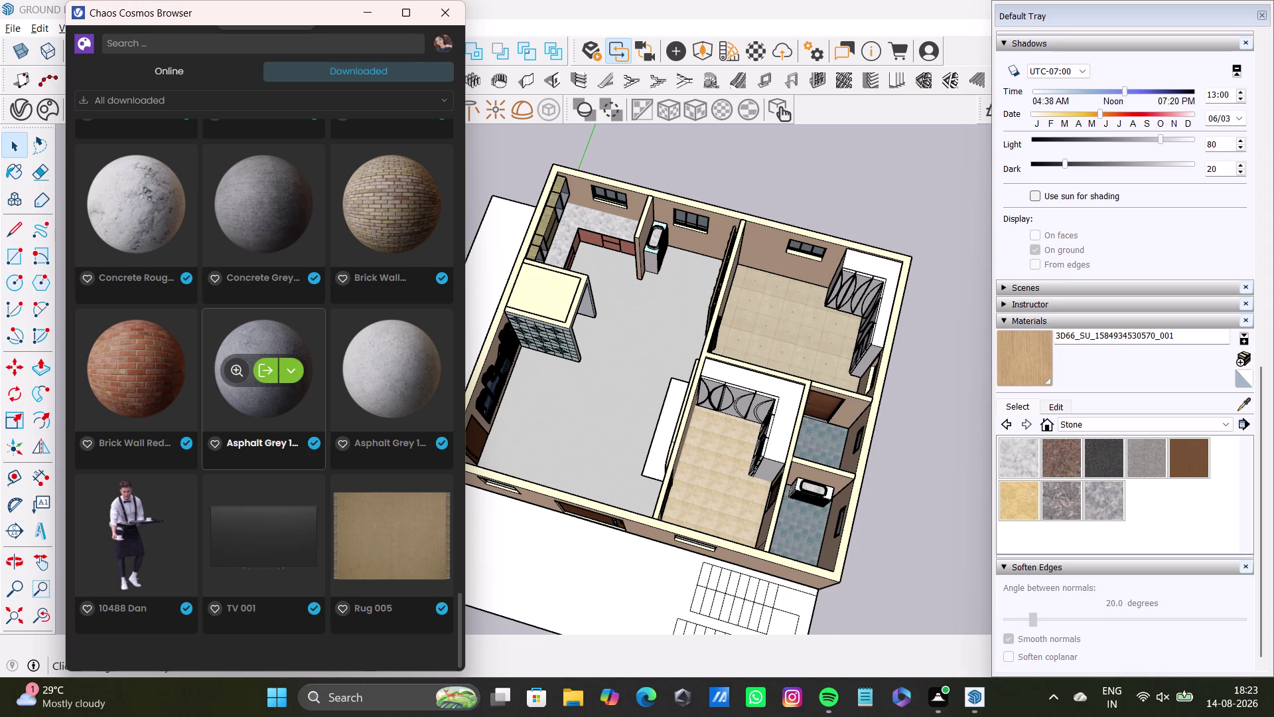
scroll(down, 3)
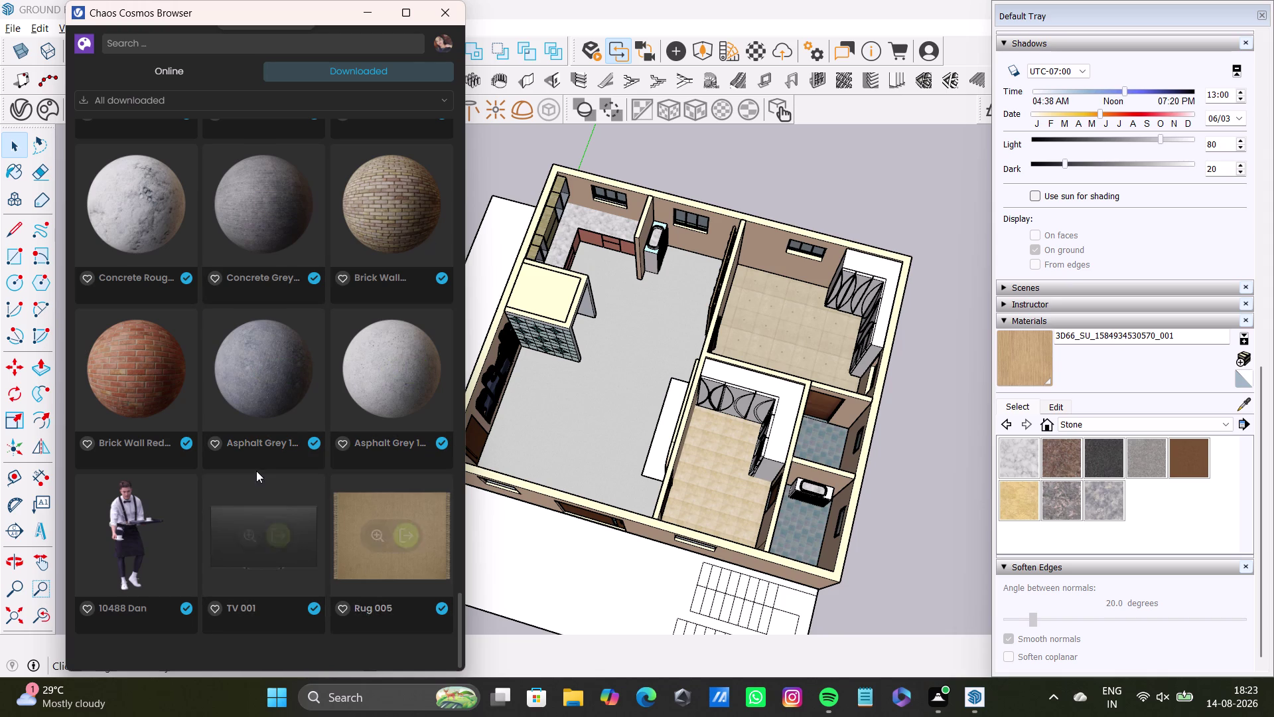
scroll(up, 3)
scroll(up, 3)
scroll(up, 3)
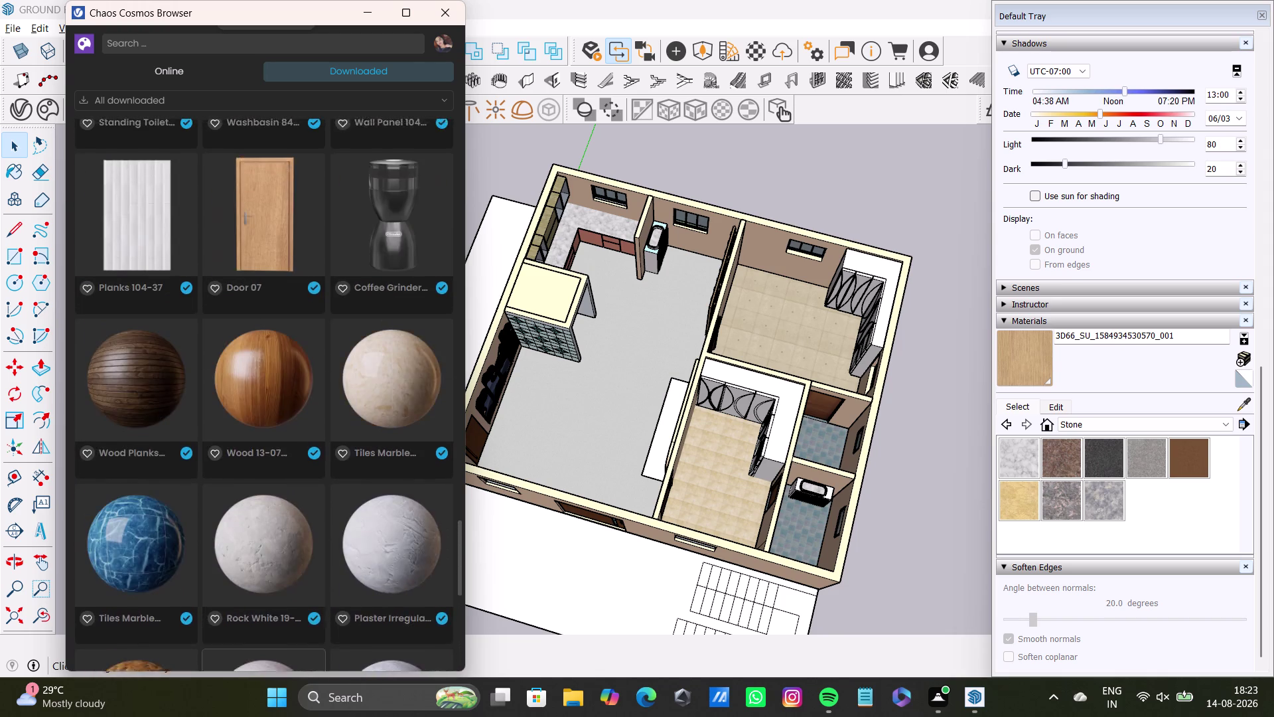
scroll(up, 3)
scroll(up, 3)
scroll(up, 3)
scroll(up, 3)
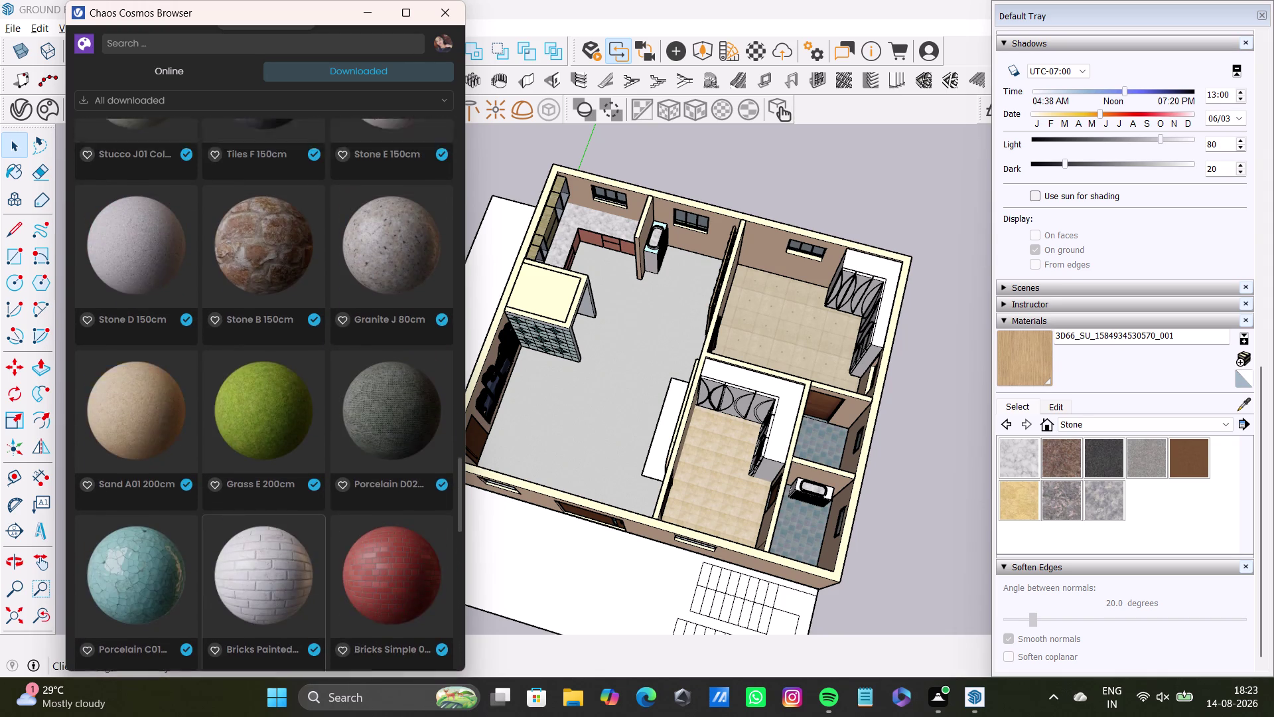
scroll(up, 3)
scroll(up, 3)
scroll(up, 3)
scroll(up, 3)
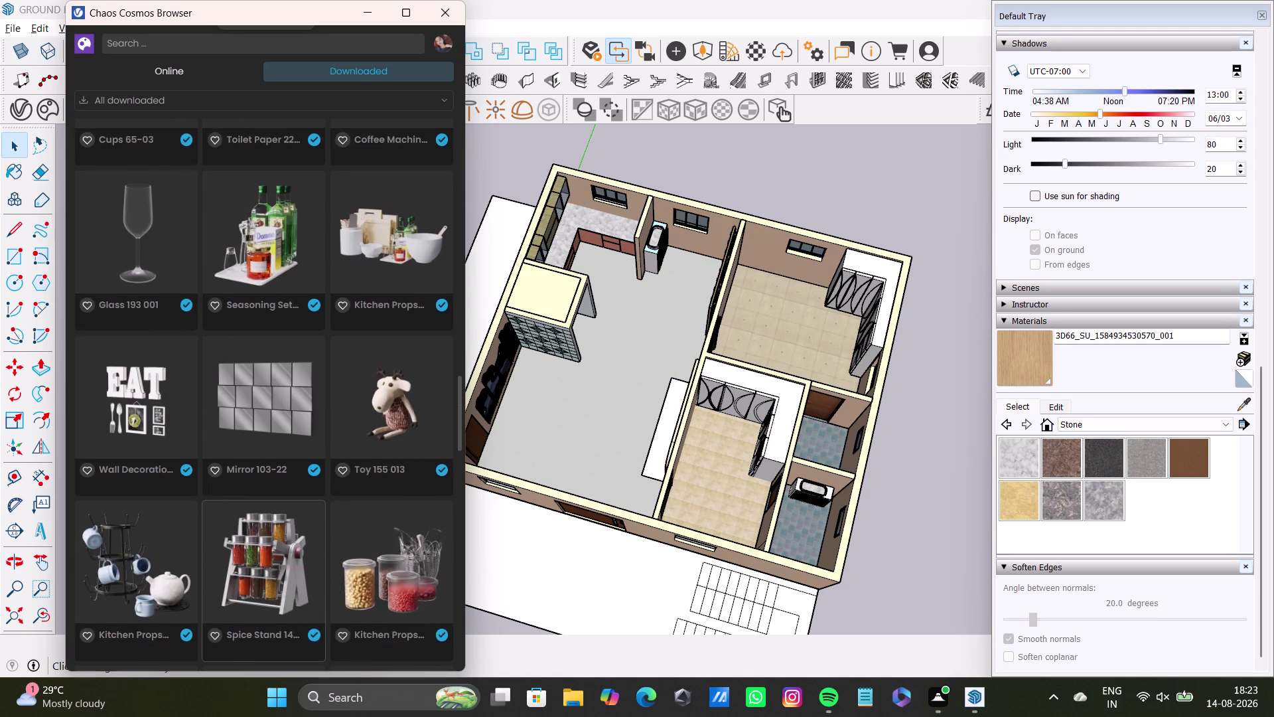
scroll(up, 3)
scroll(up, 3)
scroll(down, 3)
scroll(up, 3)
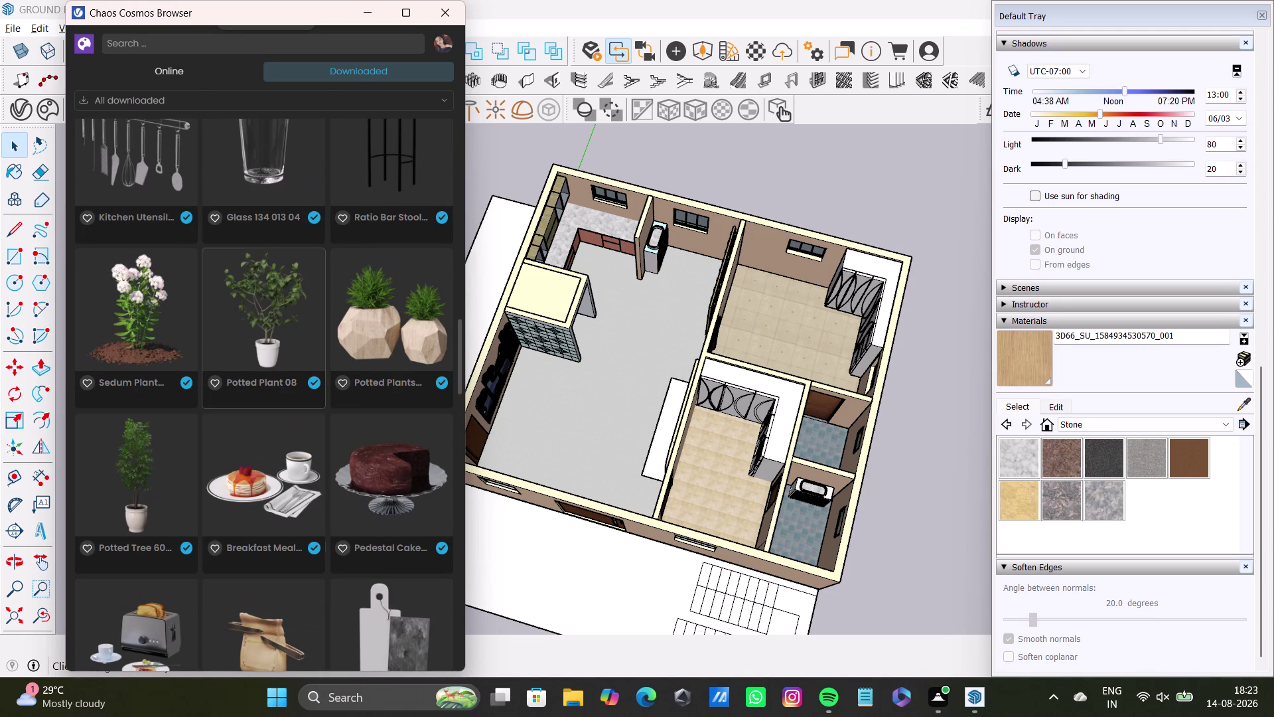
click(196, 67)
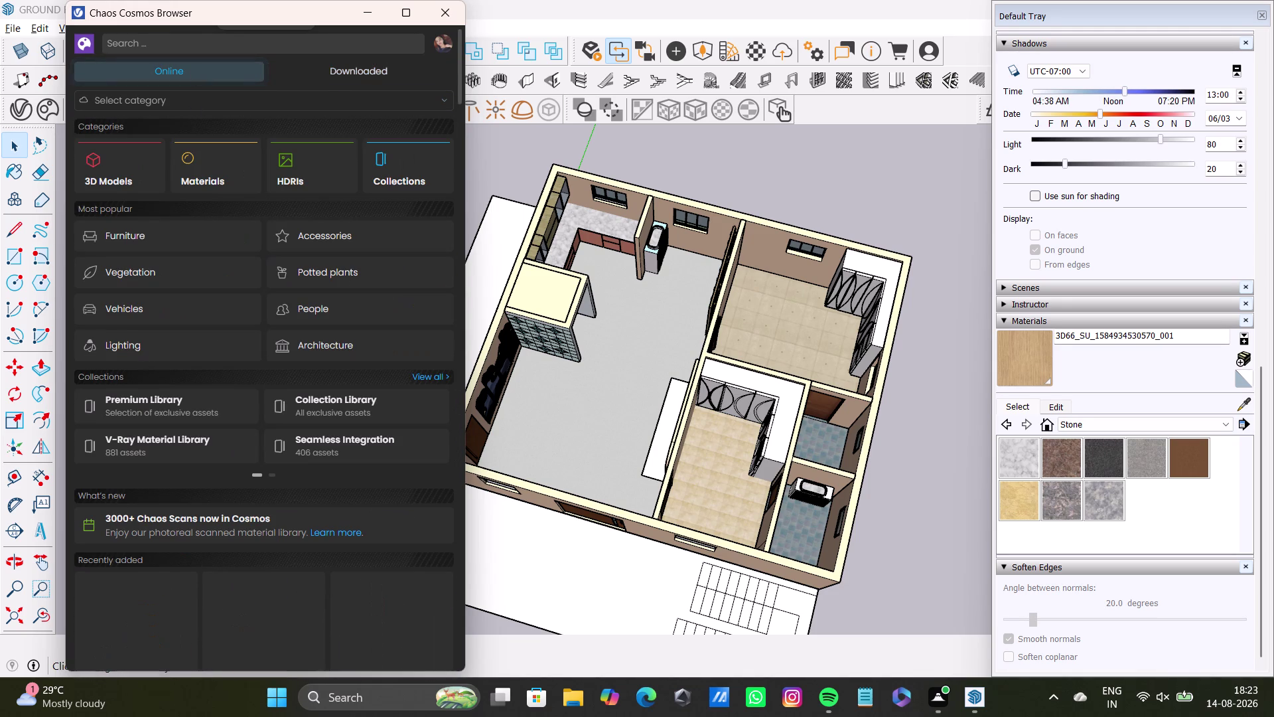
Search the Chaos Cosmos library for "sofa".
click(188, 35)
text(s)
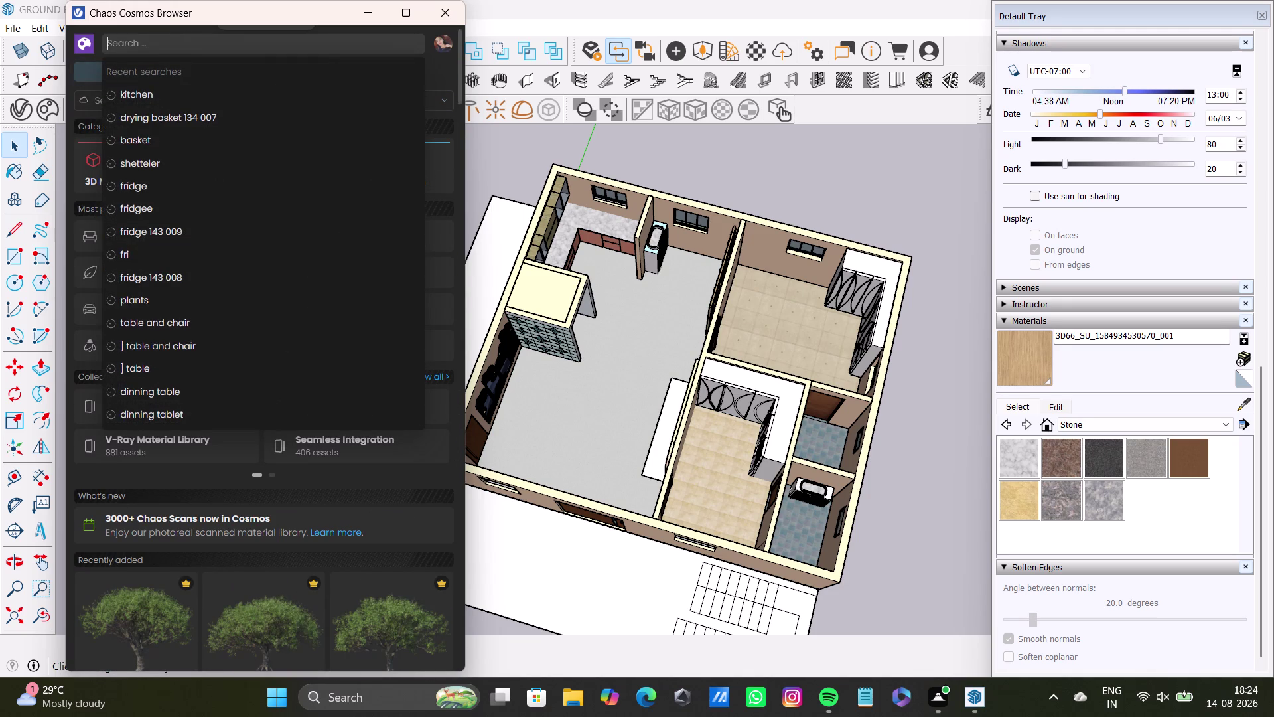
text(ofa)
key(Return)
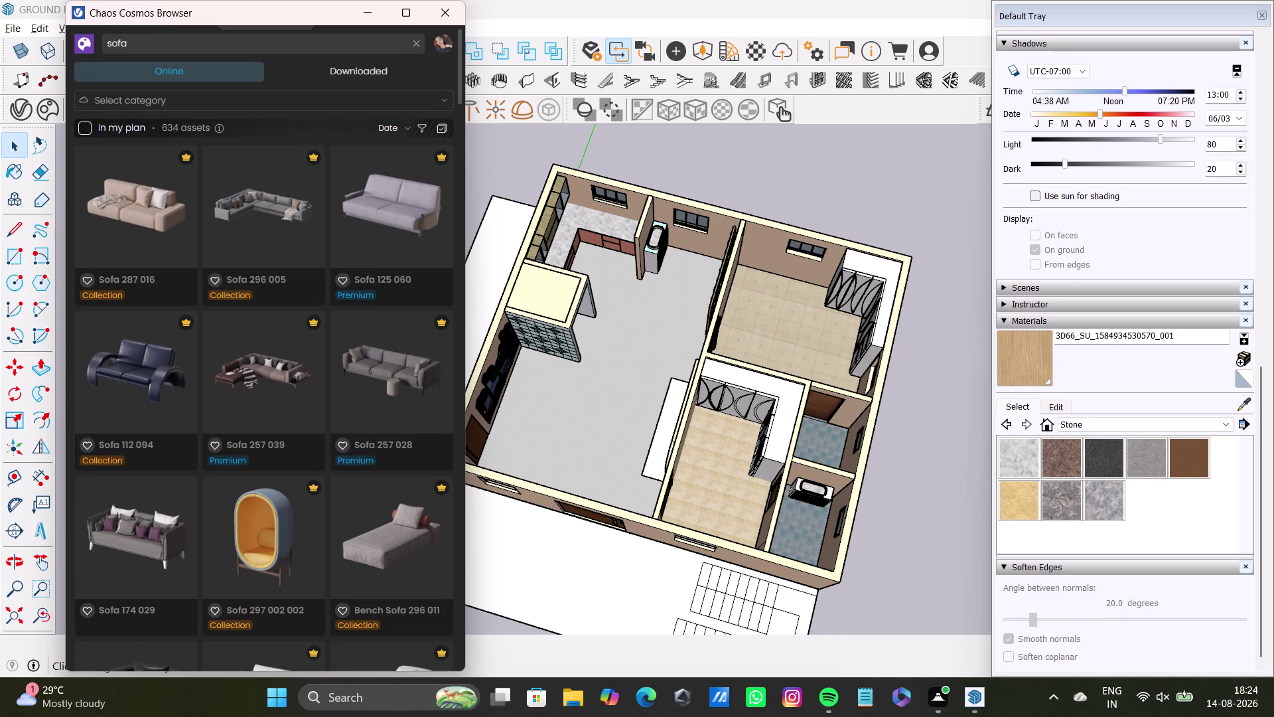
Browse the online sofa results and download The OG Sofa with Chaise.
scroll(down, 3)
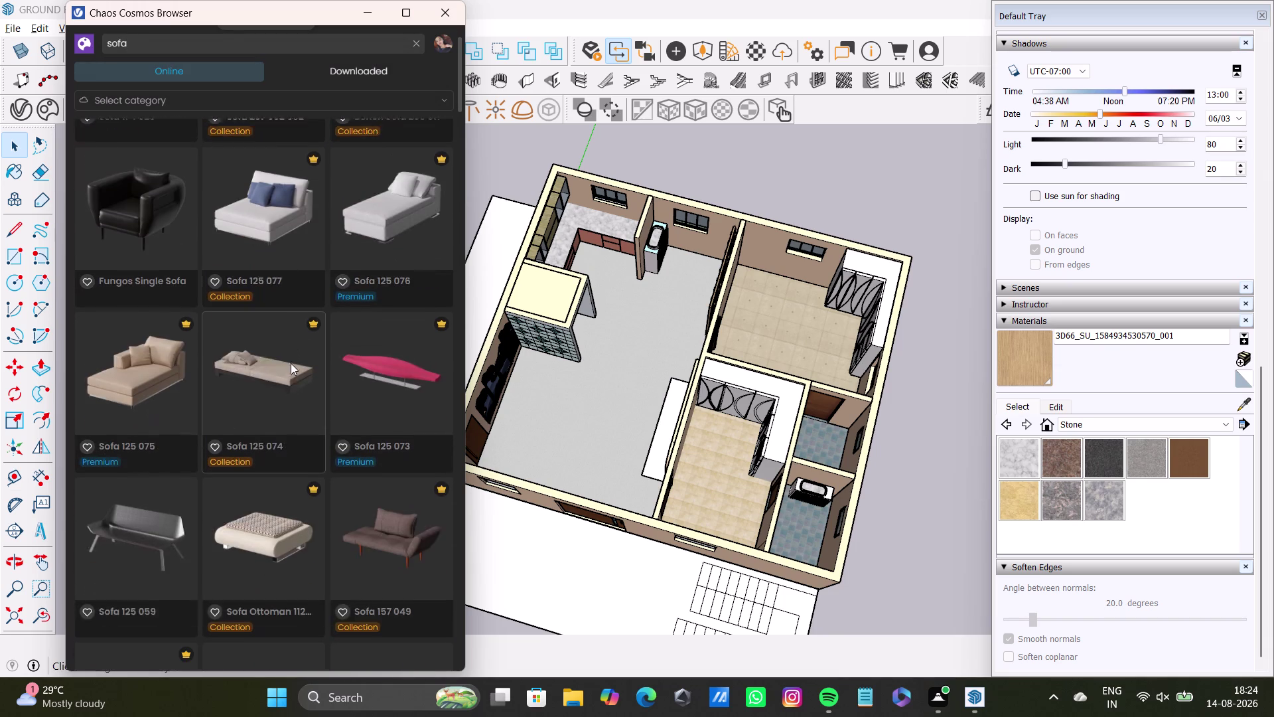
scroll(down, 3)
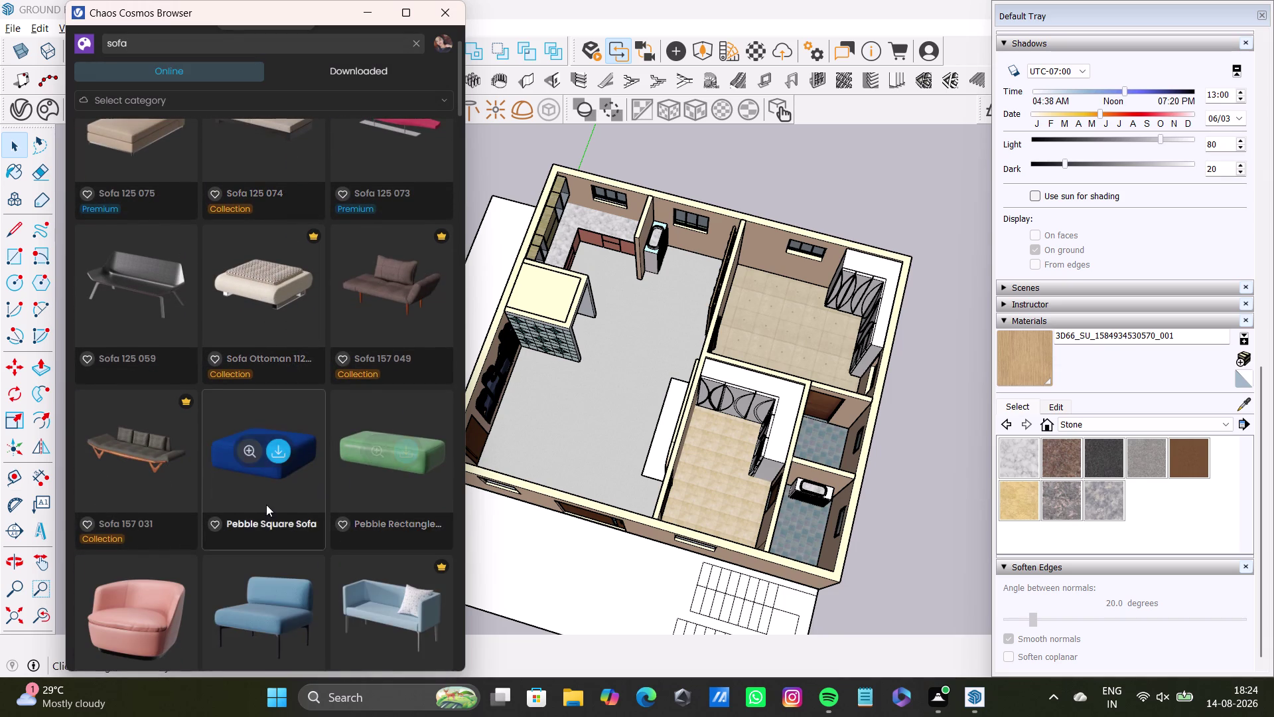
scroll(down, 3)
scroll(down, 3)
scroll(down, 3)
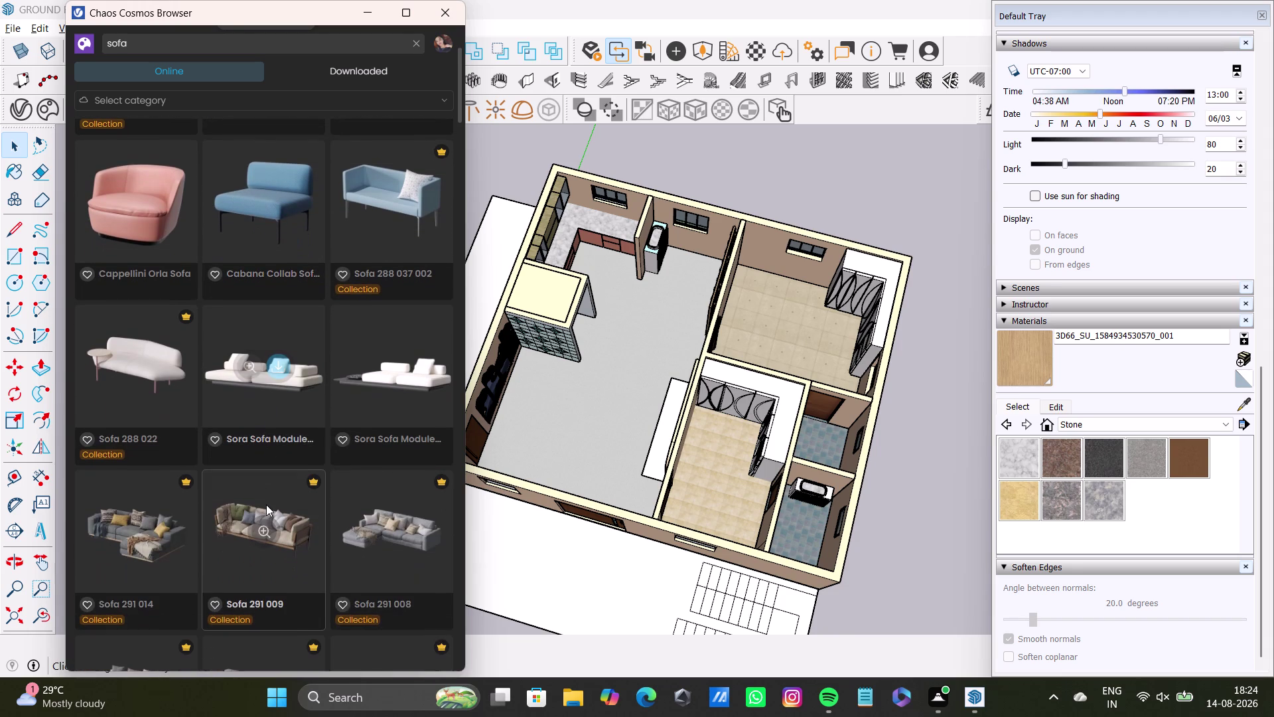
scroll(down, 3)
scroll(down, 3)
scroll(down, 3)
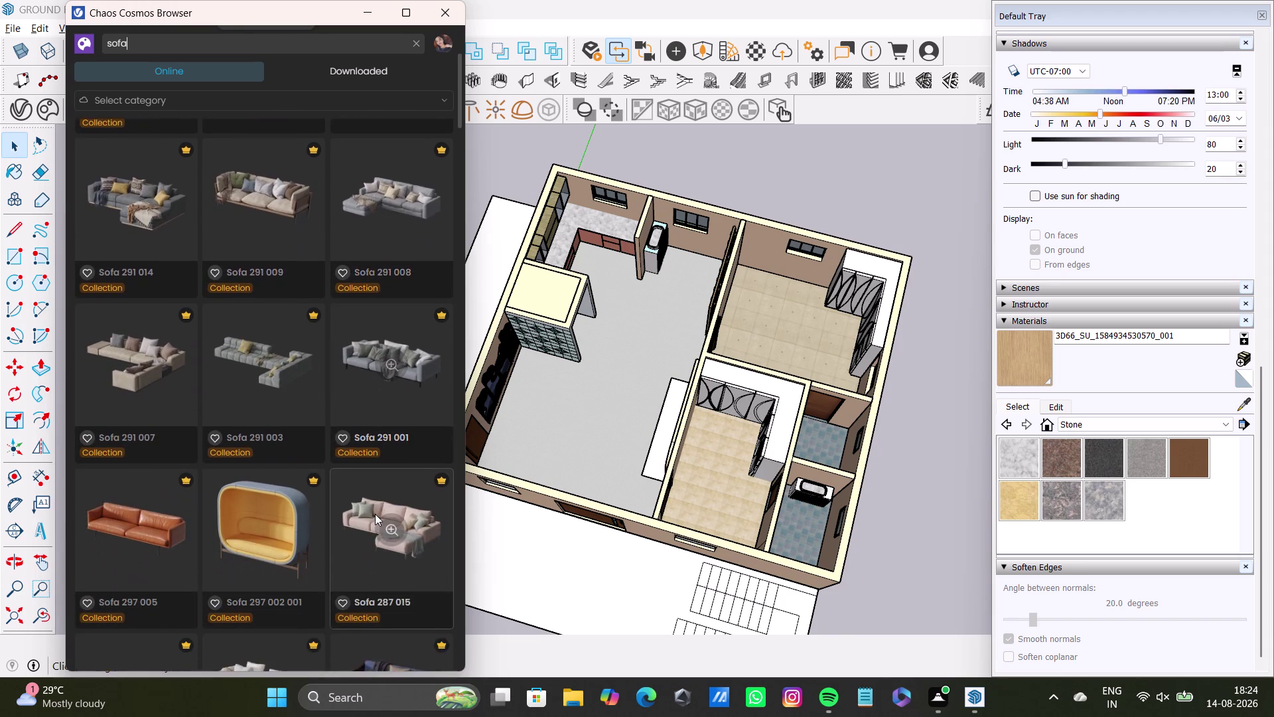
scroll(down, 3)
scroll(down, 3)
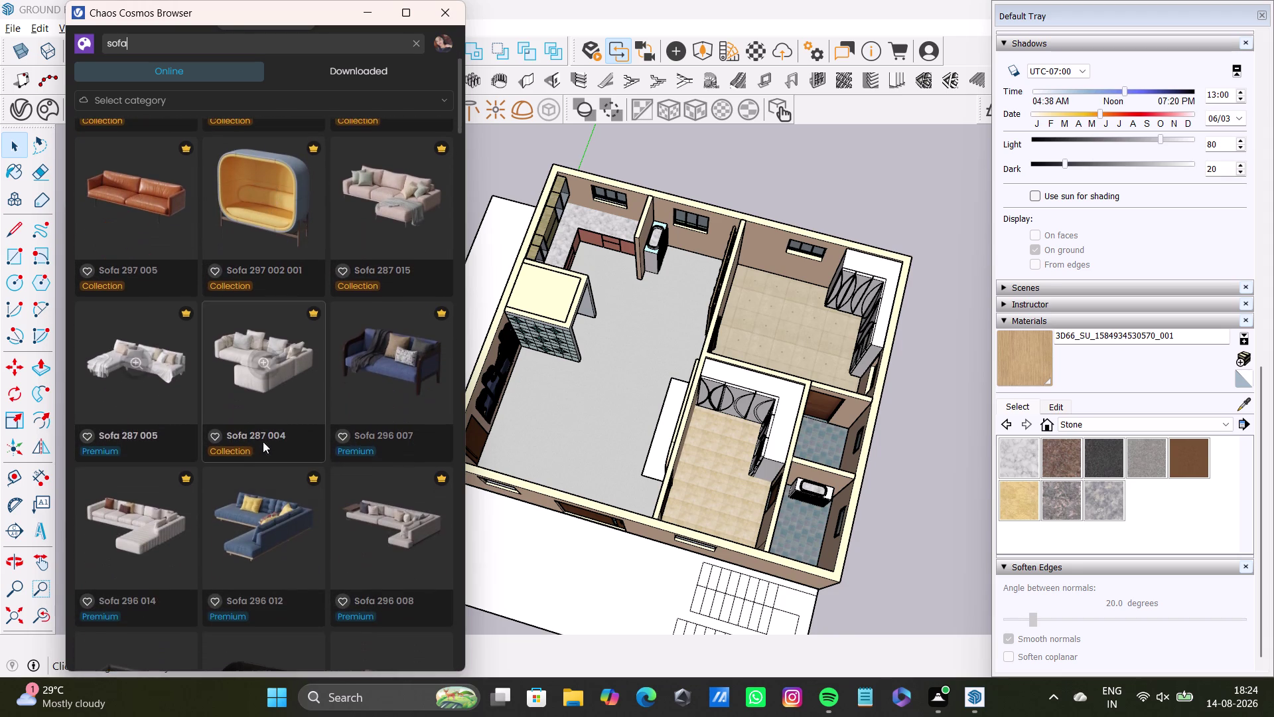
scroll(down, 3)
scroll(down, 3)
scroll(down, 3)
scroll(down, 3)
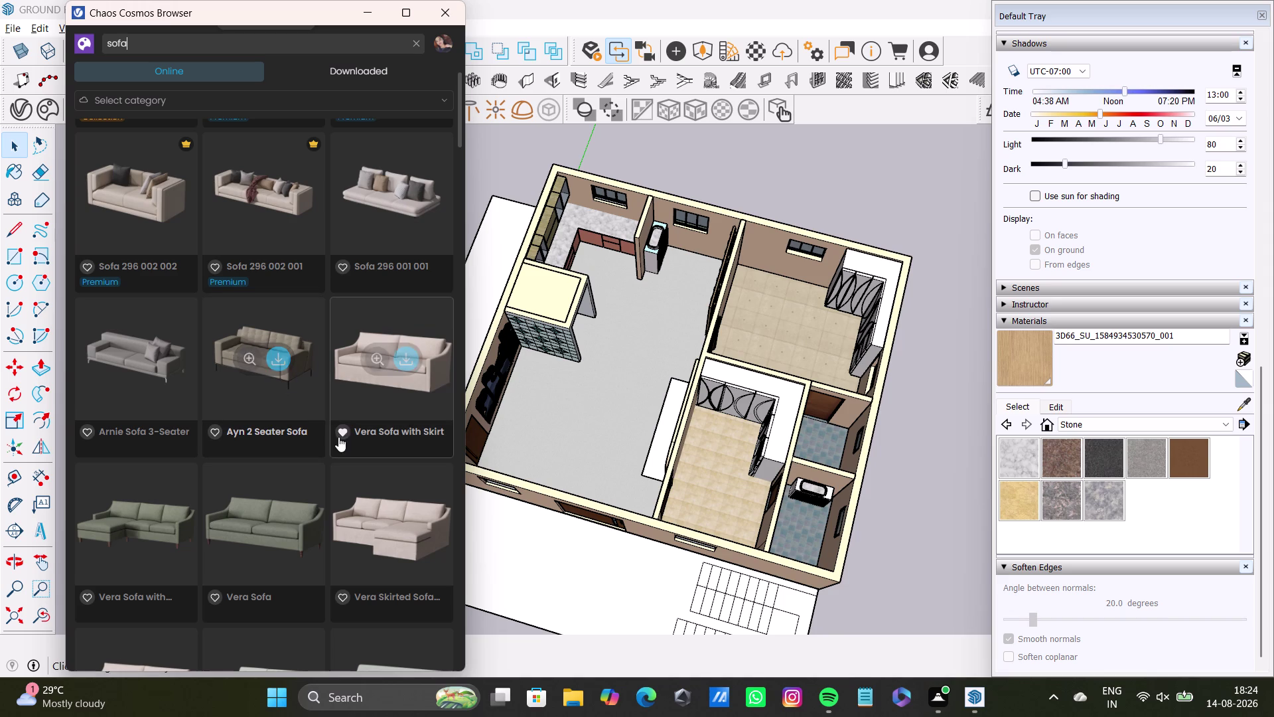
scroll(down, 3)
scroll(down, 3)
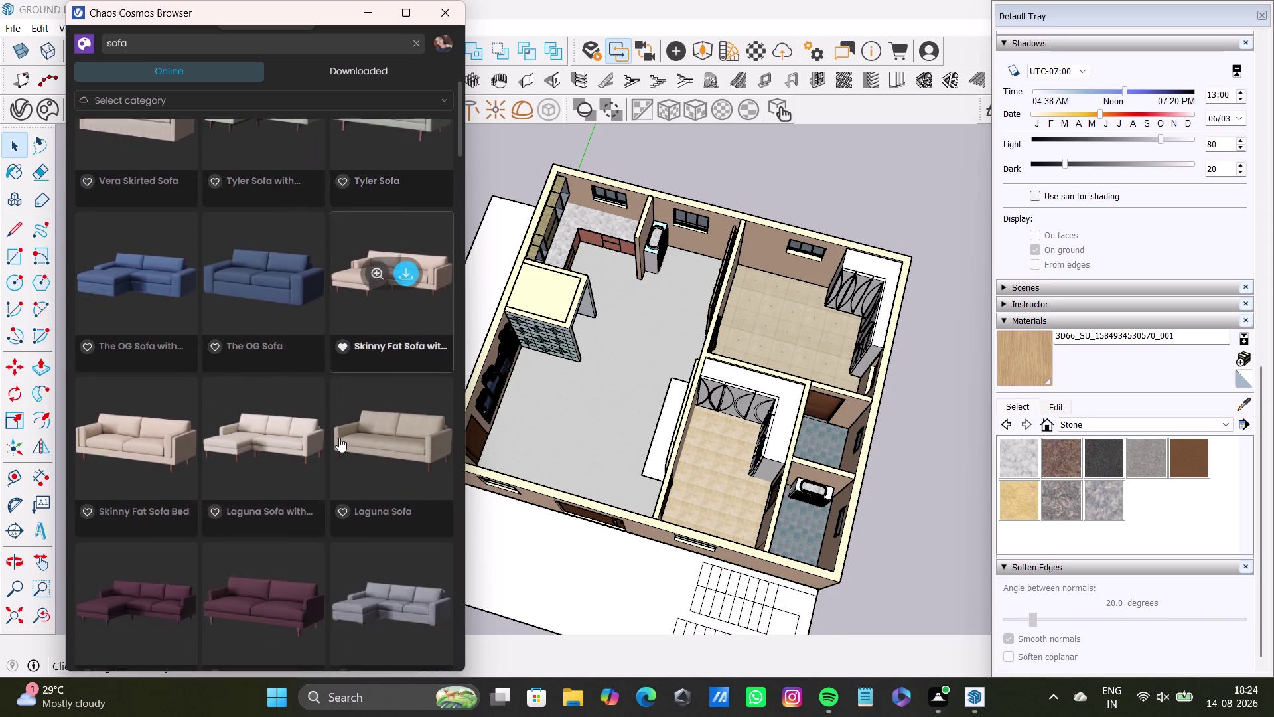
scroll(down, 3)
scroll(down, 3)
scroll(down, 3)
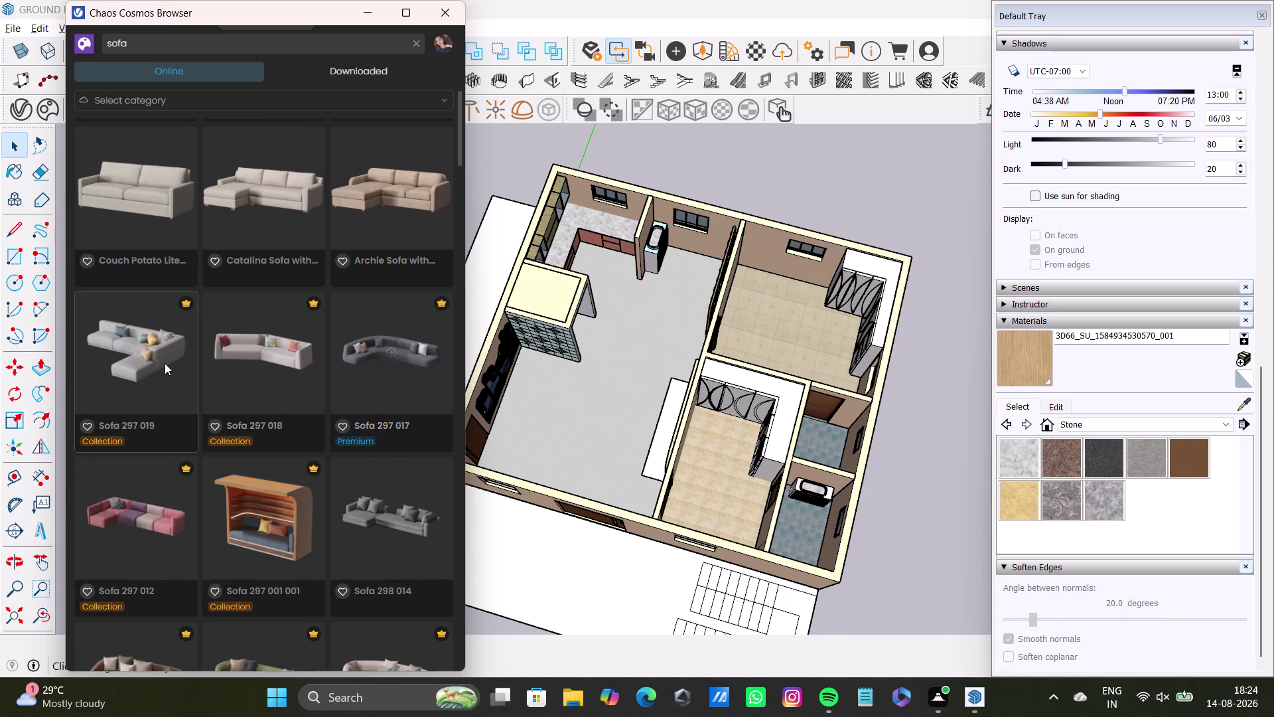
scroll(down, 3)
scroll(down, 3)
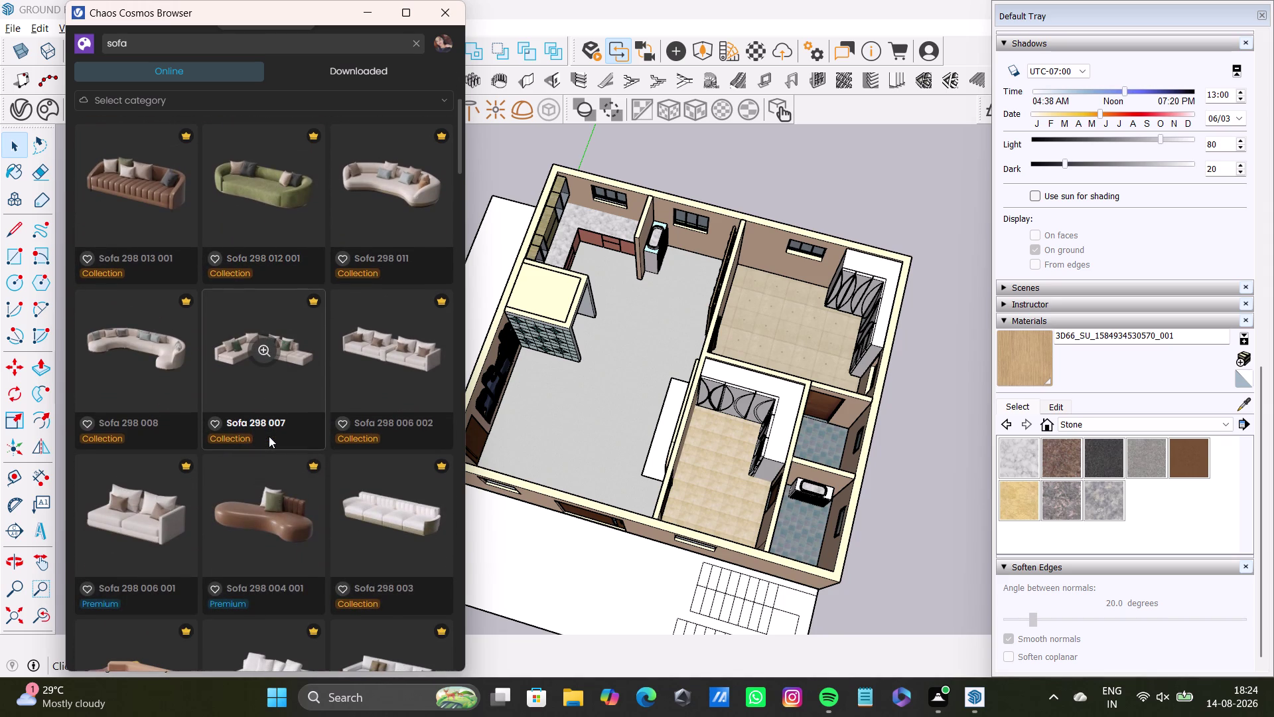
scroll(down, 3)
scroll(down, 3)
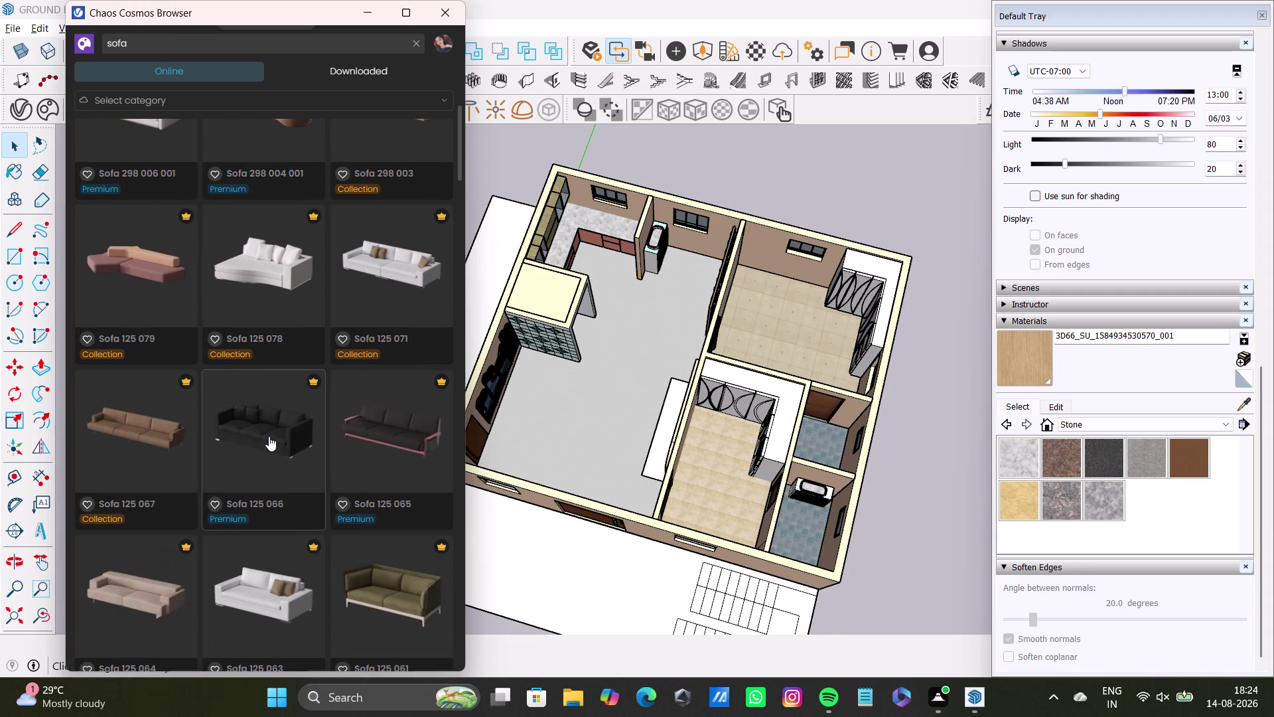
scroll(down, 3)
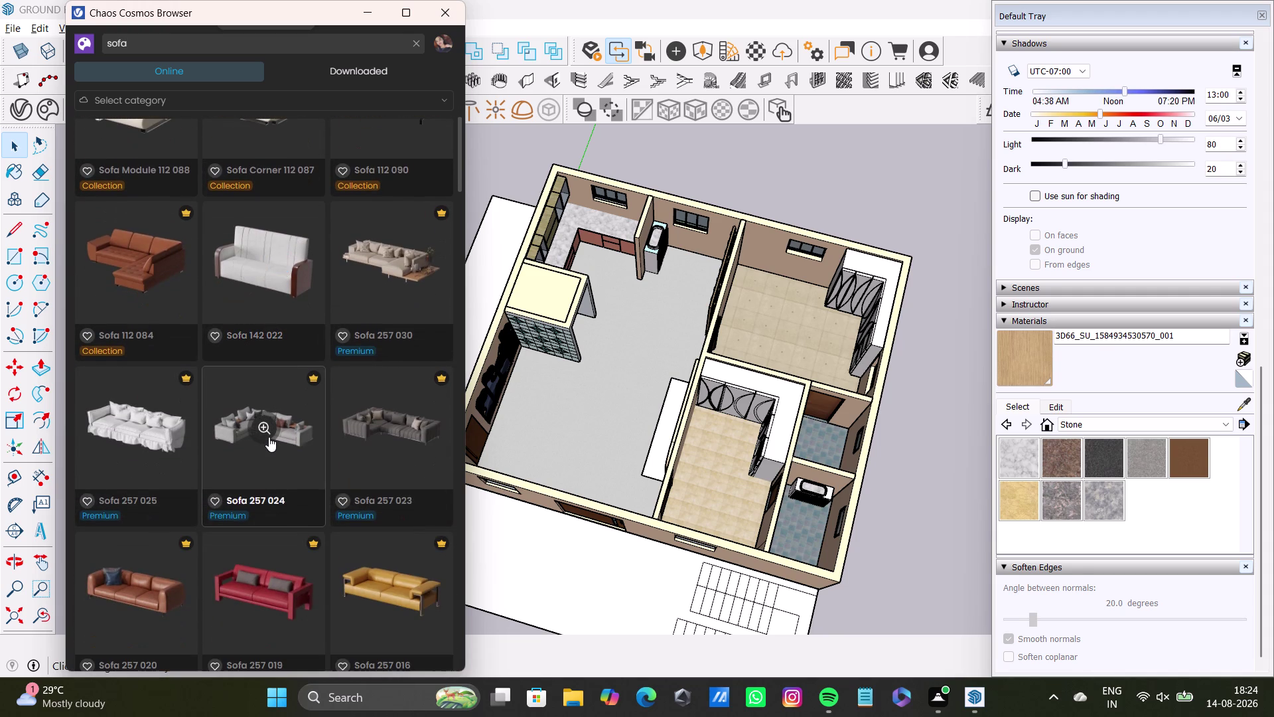
scroll(down, 3)
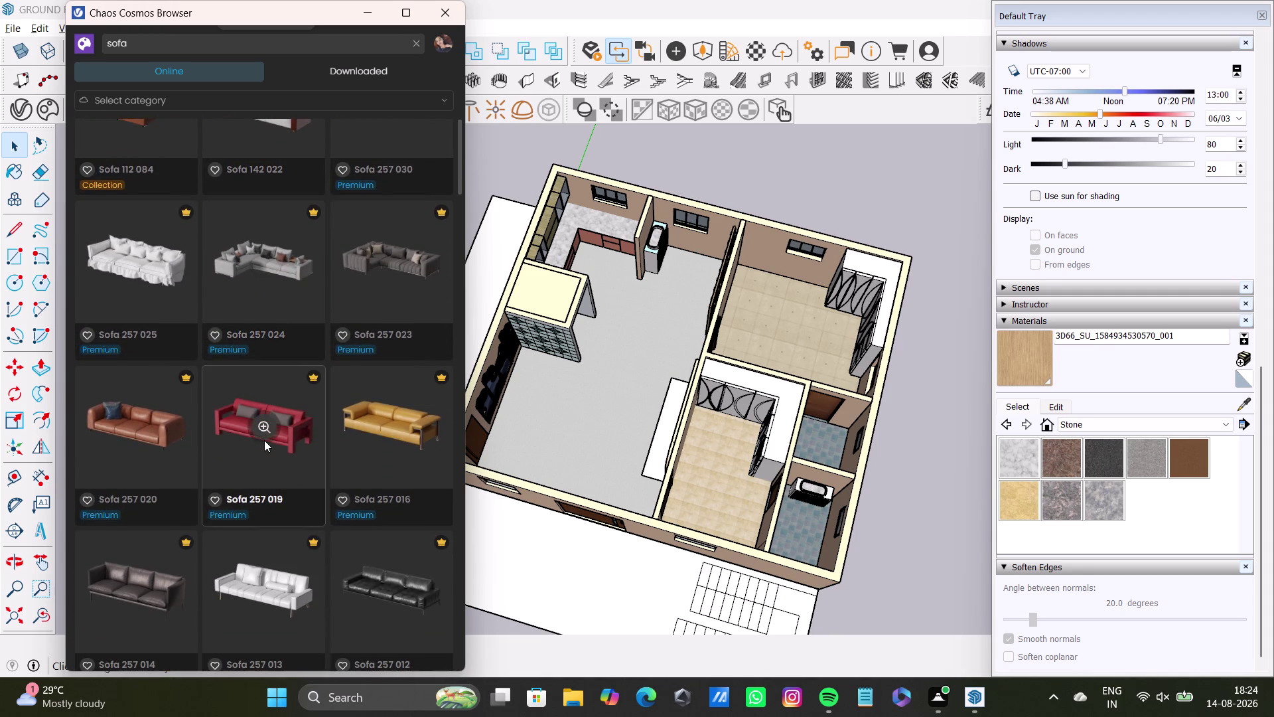
scroll(down, 3)
scroll(down, 3)
scroll(down, 3)
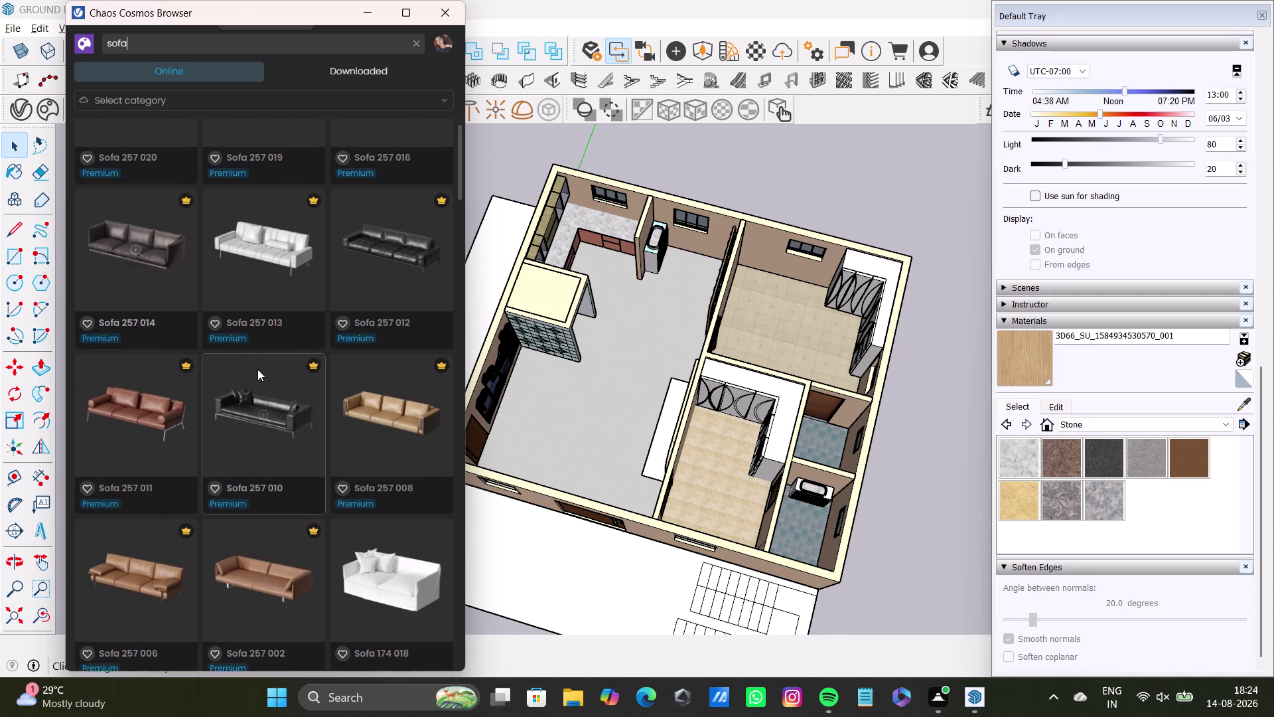
scroll(down, 3)
scroll(down, 3)
scroll(down, 3)
scroll(down, 3)
scroll(down, 3)
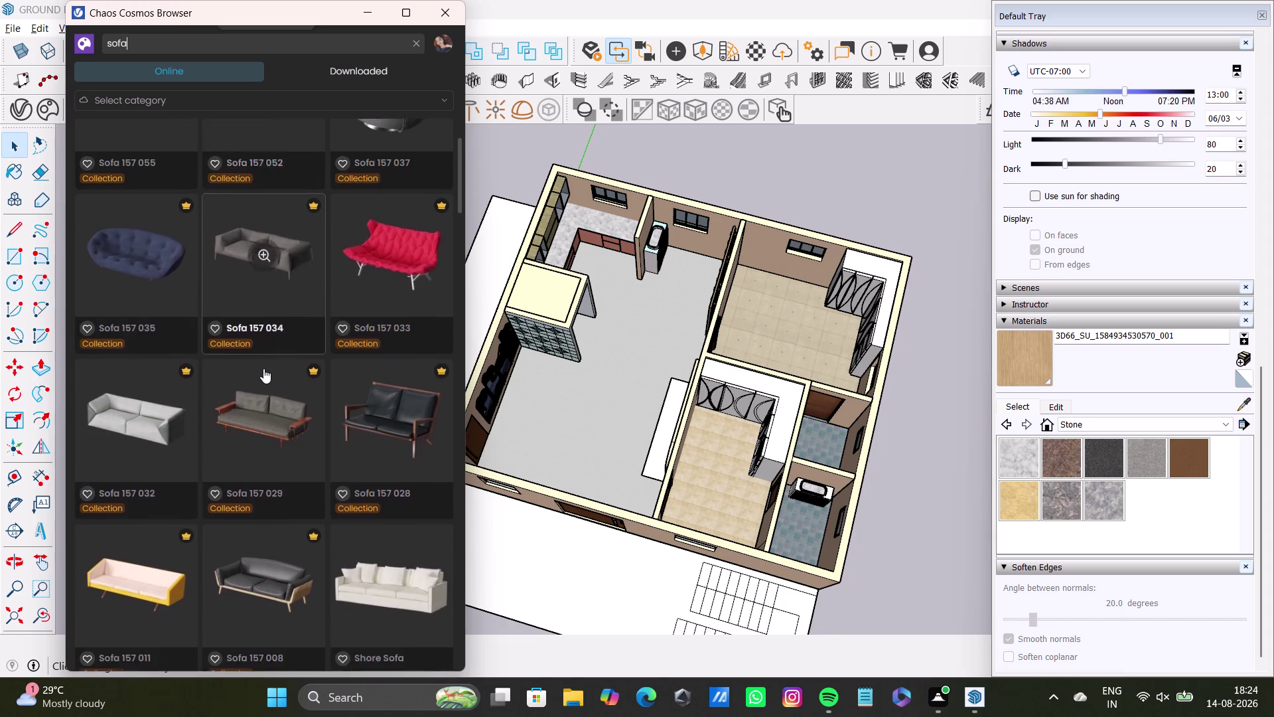
scroll(down, 3)
scroll(up, 3)
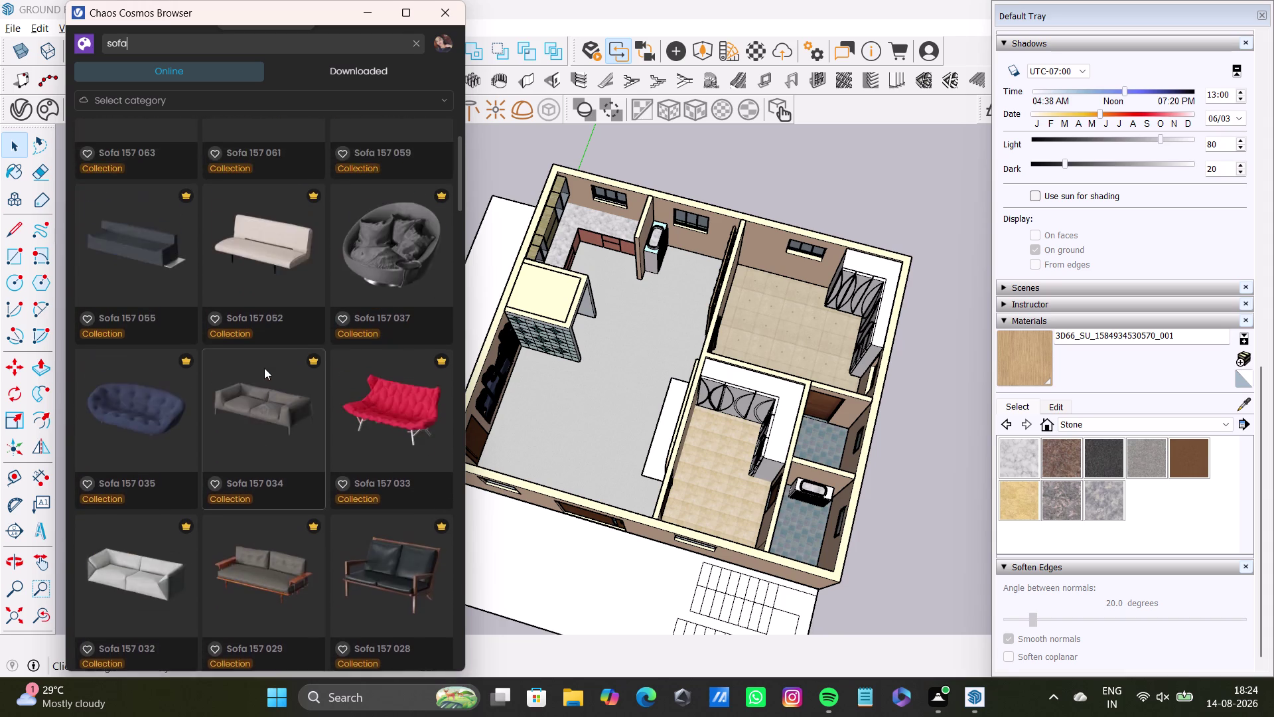
scroll(up, 3)
scroll(up, 3)
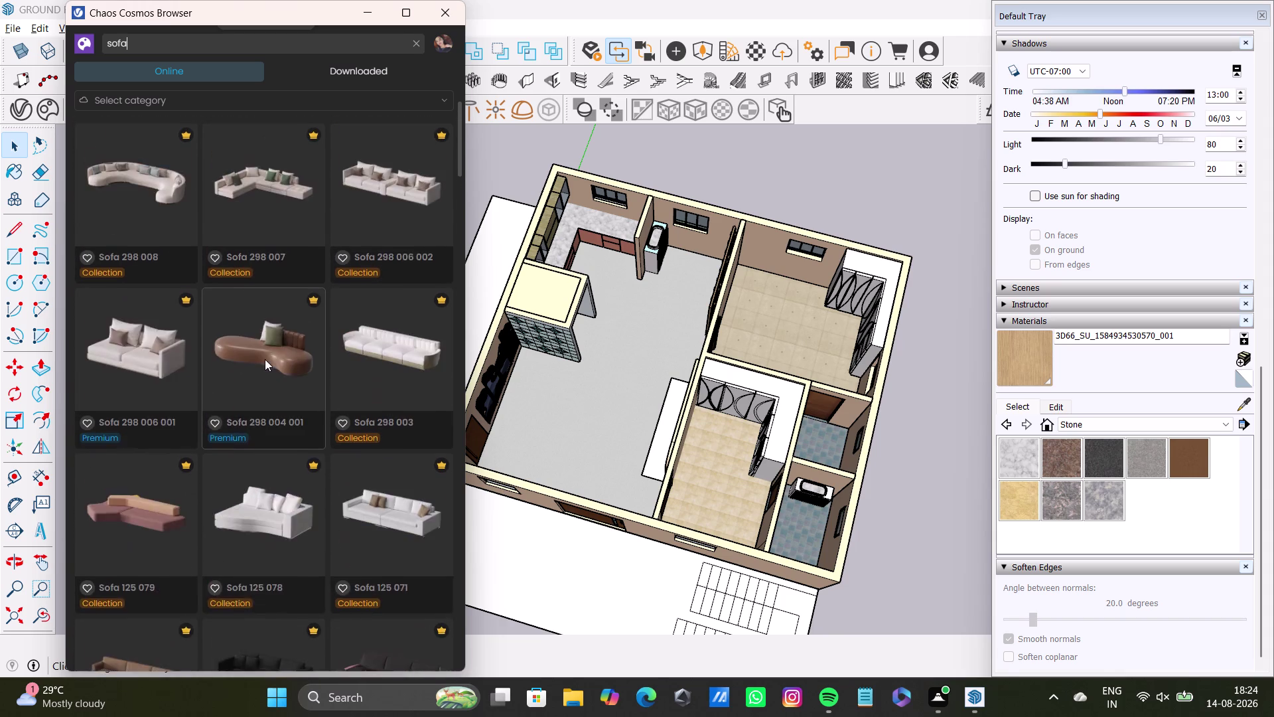
scroll(up, 3)
scroll(up, 3)
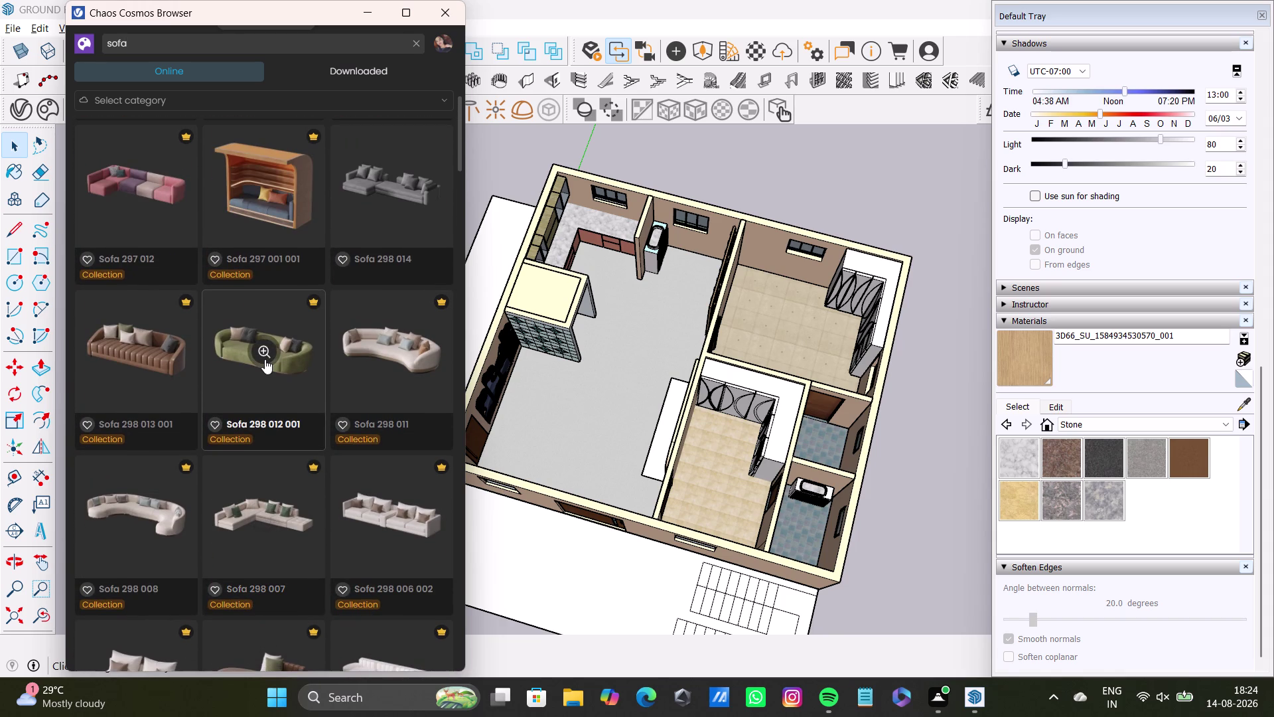
scroll(up, 3)
scroll(up, 3)
scroll(up, 3)
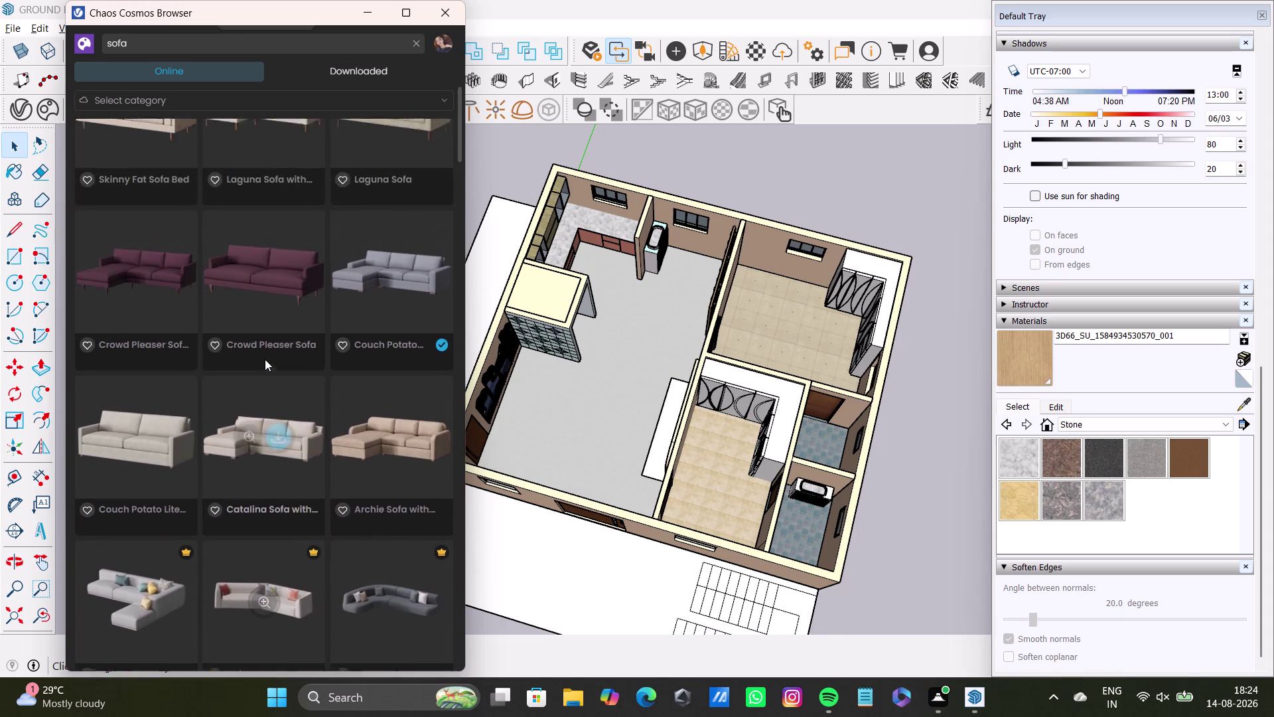
scroll(up, 3)
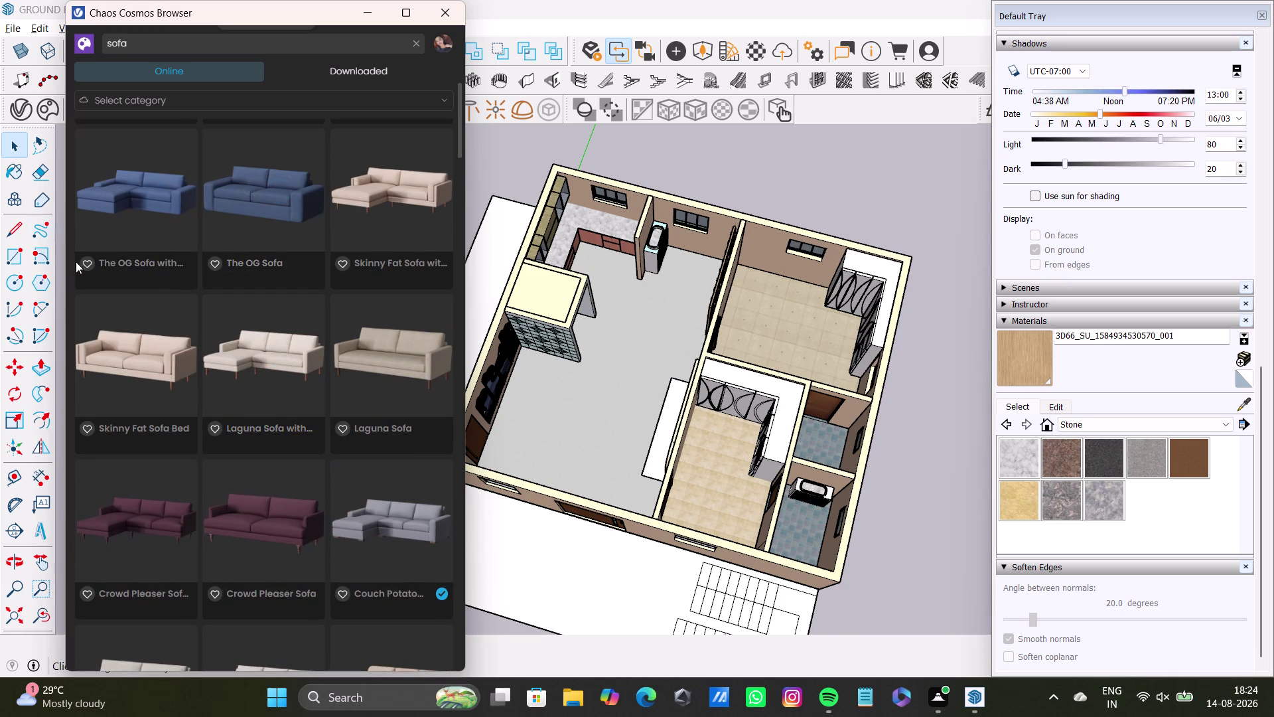
click(146, 199)
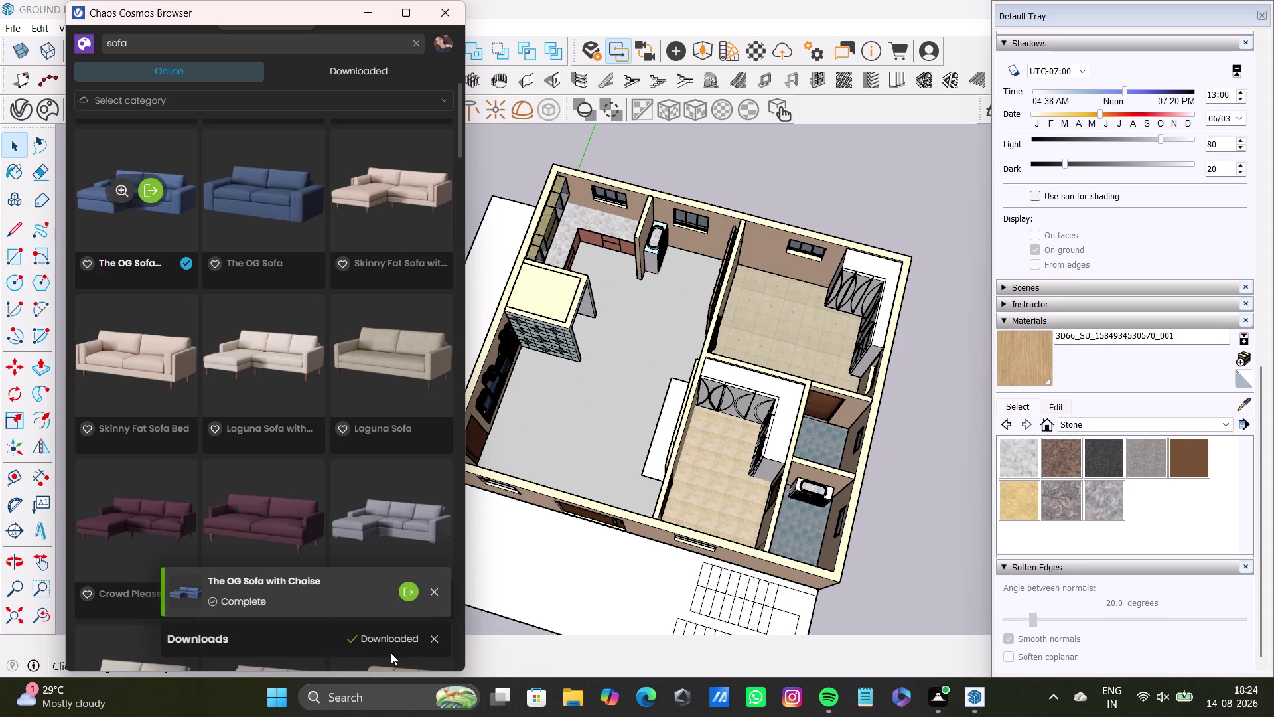
Import the downloaded OG Sofa with Chaise and drop it on the living room floor.
click(402, 592)
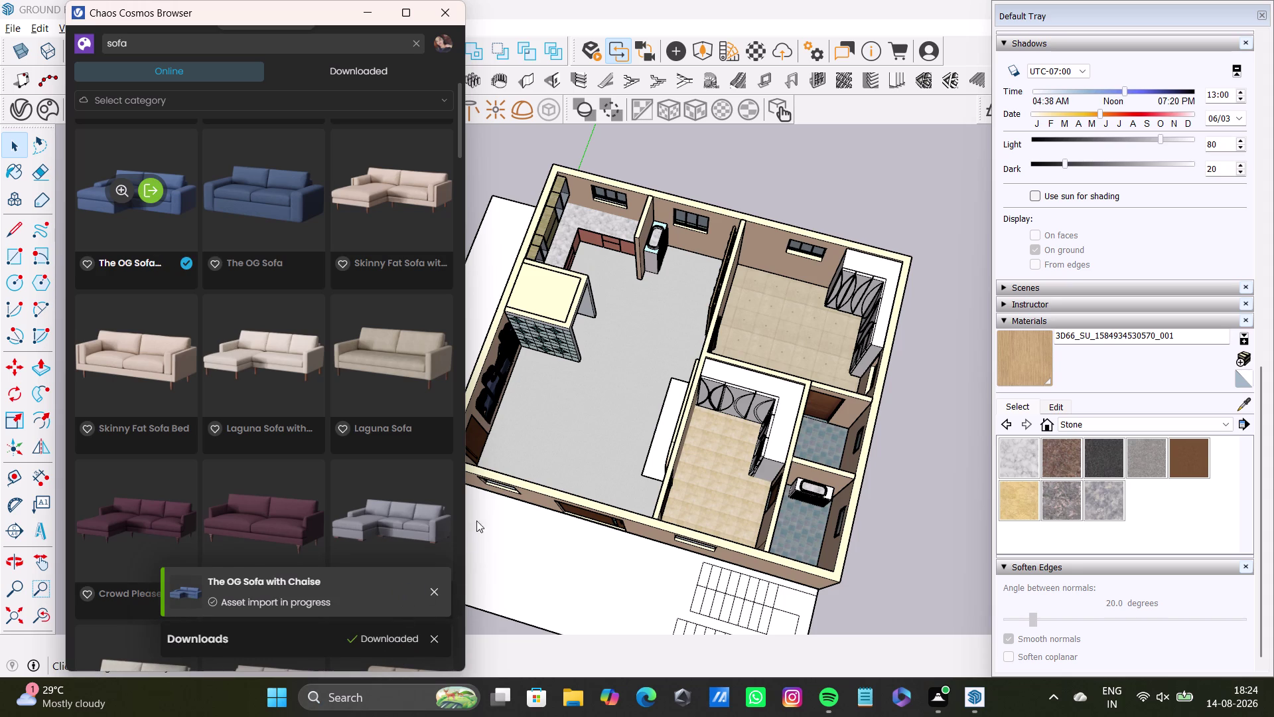
click(559, 400)
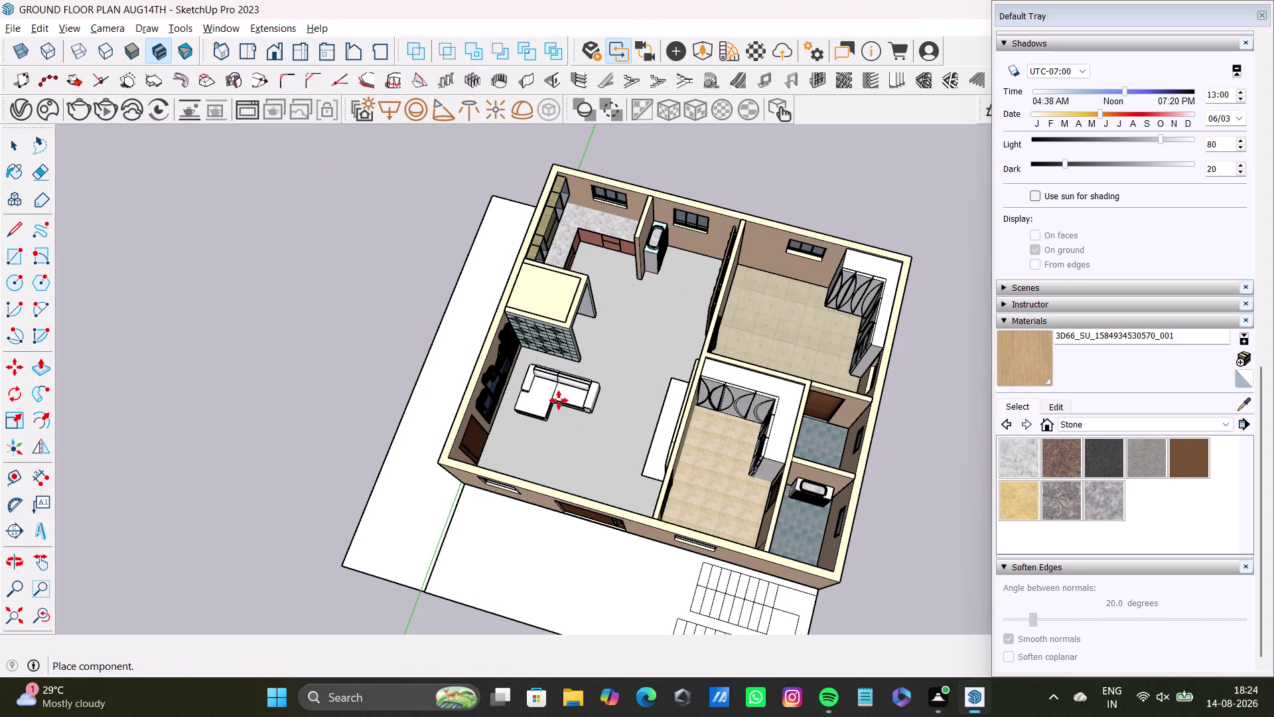
middle_drag(585, 446, 303, 474)
key(space)
scroll(up, 3)
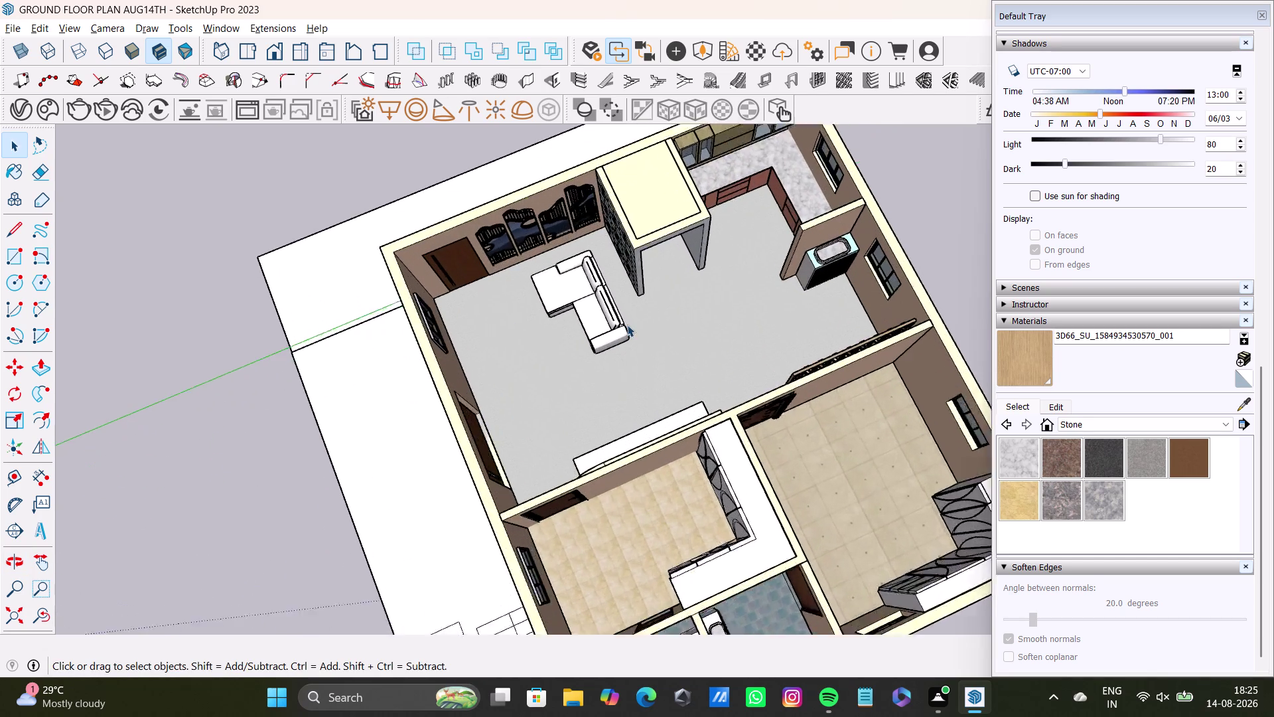
scroll(up, 3)
scroll(up, 3)
Rotate the new sofa and shift it toward the wall beside the shelves.
click(600, 316)
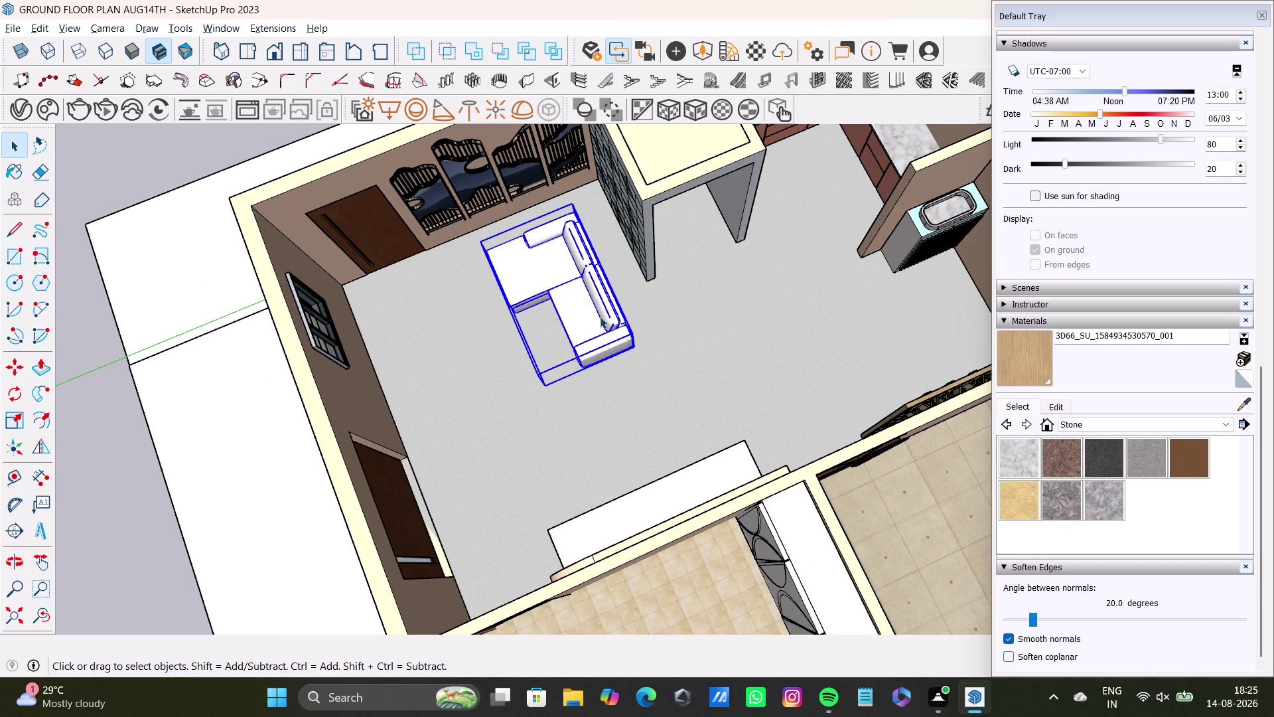
key(q)
click(571, 204)
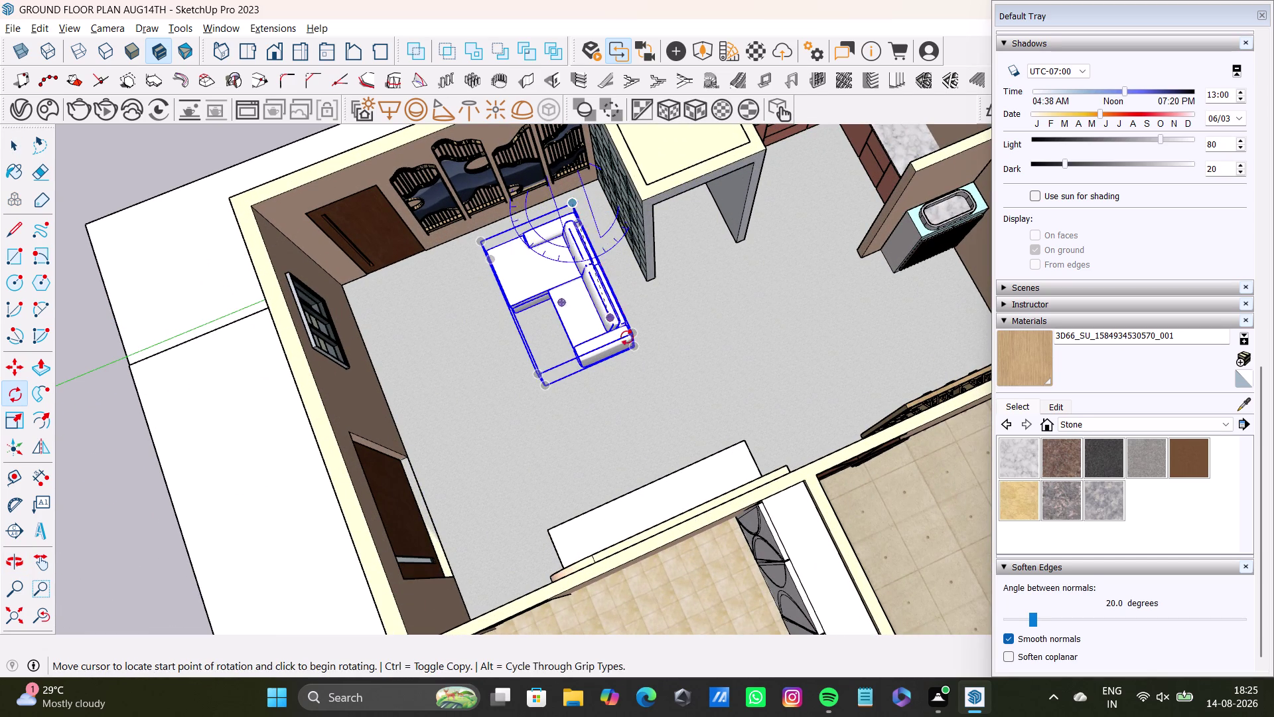
drag(636, 332, 642, 327)
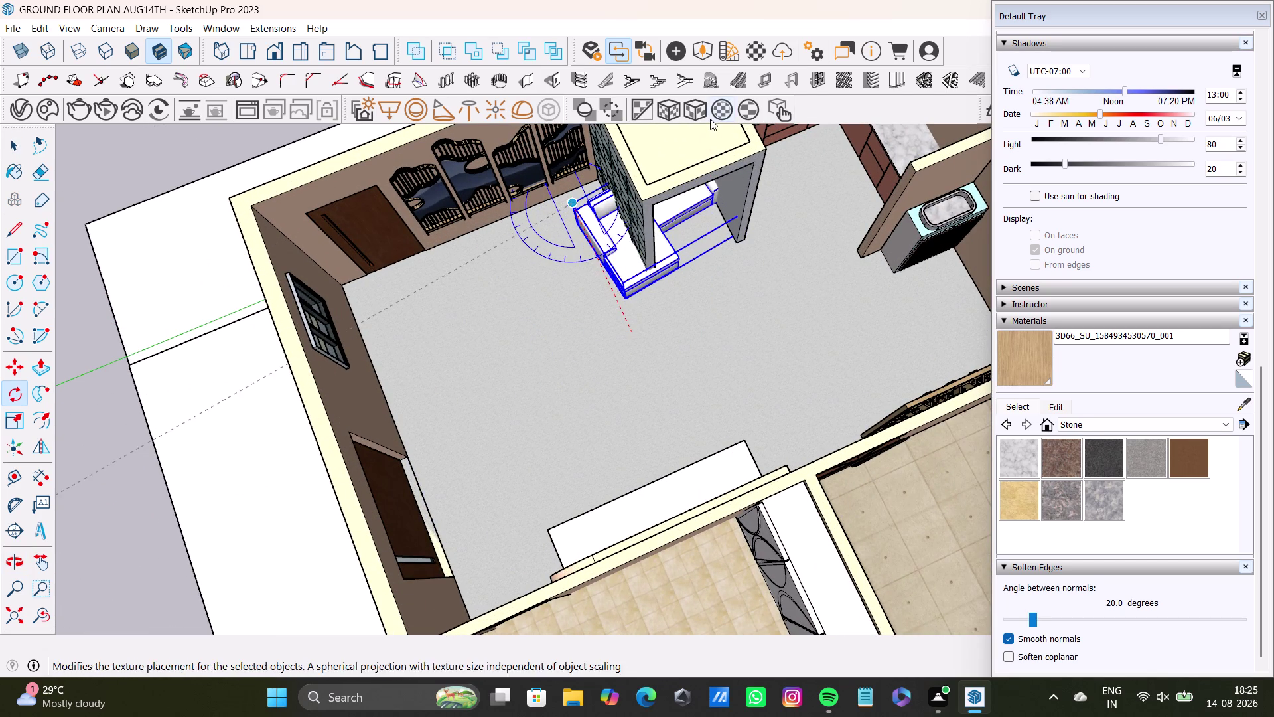
click(705, 146)
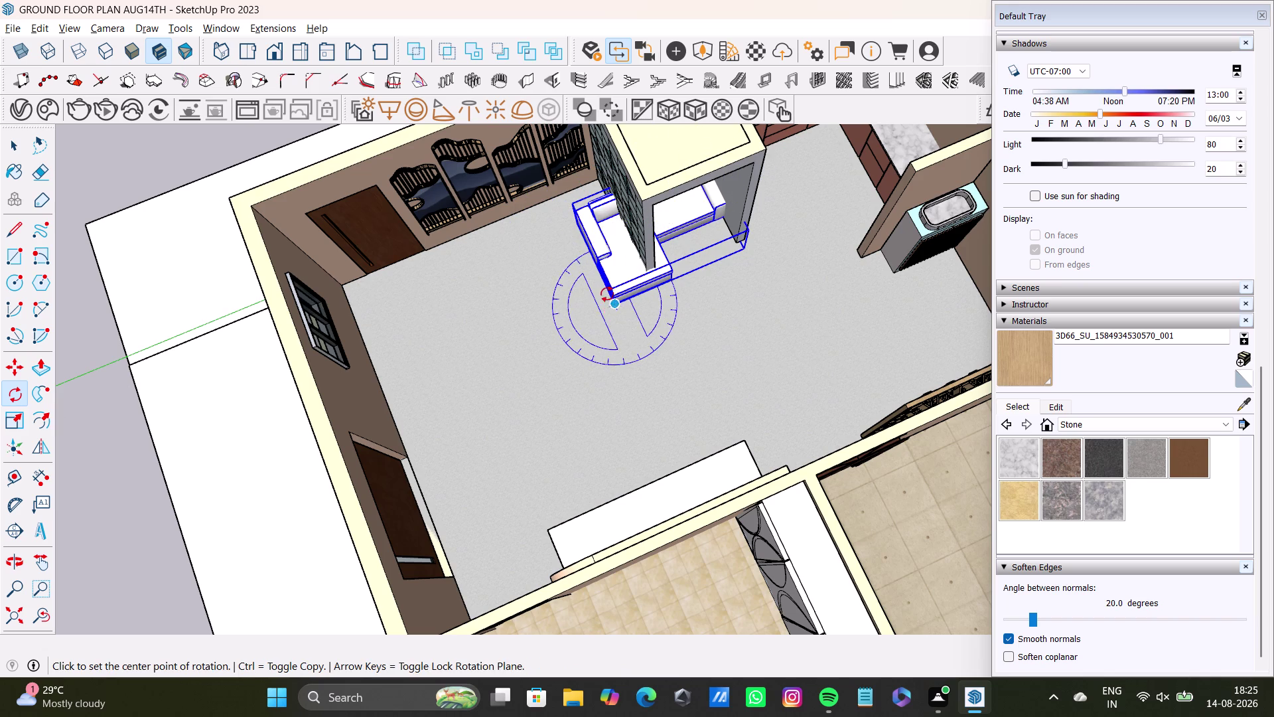
click(608, 287)
key(space)
key(m)
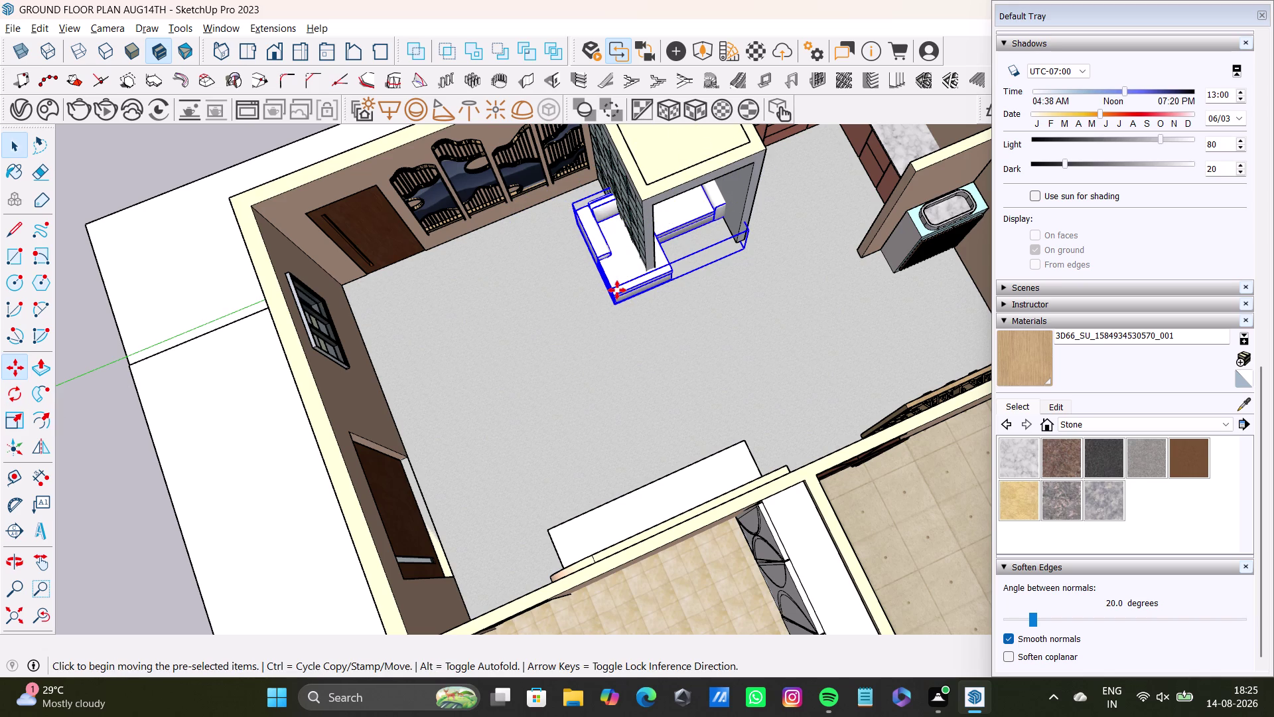
drag(611, 294, 596, 294)
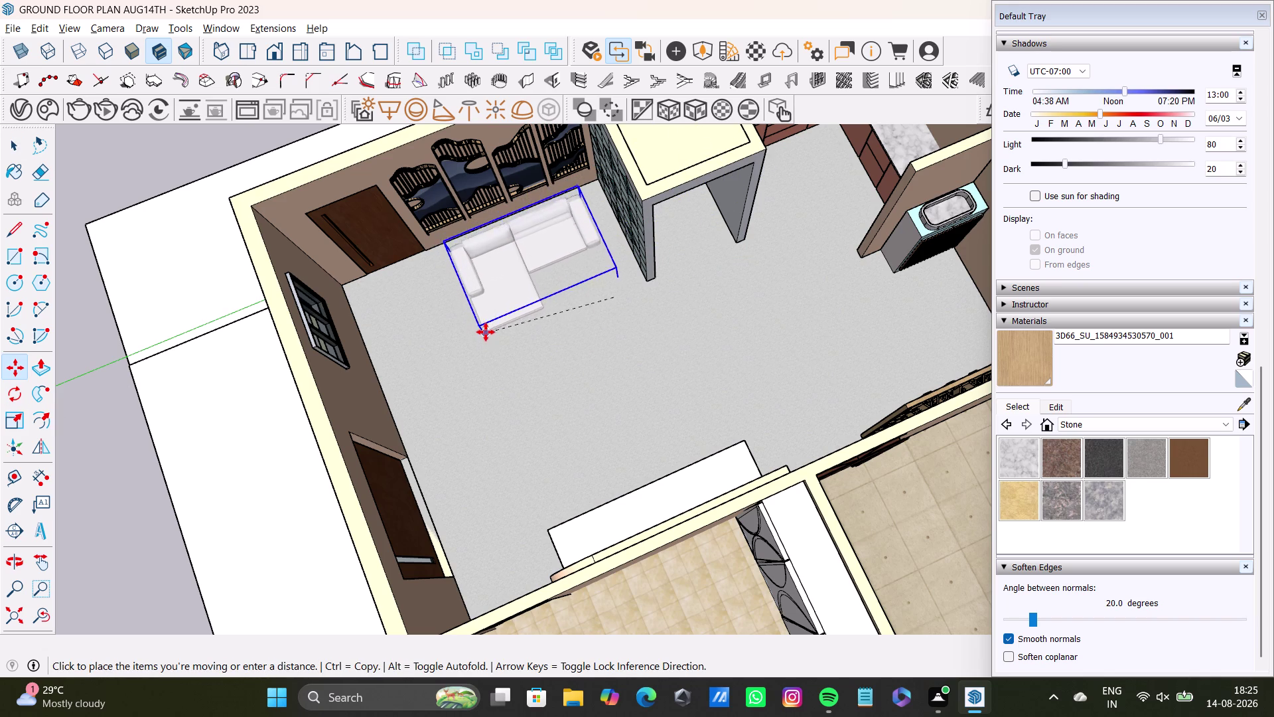
Move the white chaise sofa against the back wall and check it from the side.
click(504, 333)
middle_drag(544, 339, 672, 312)
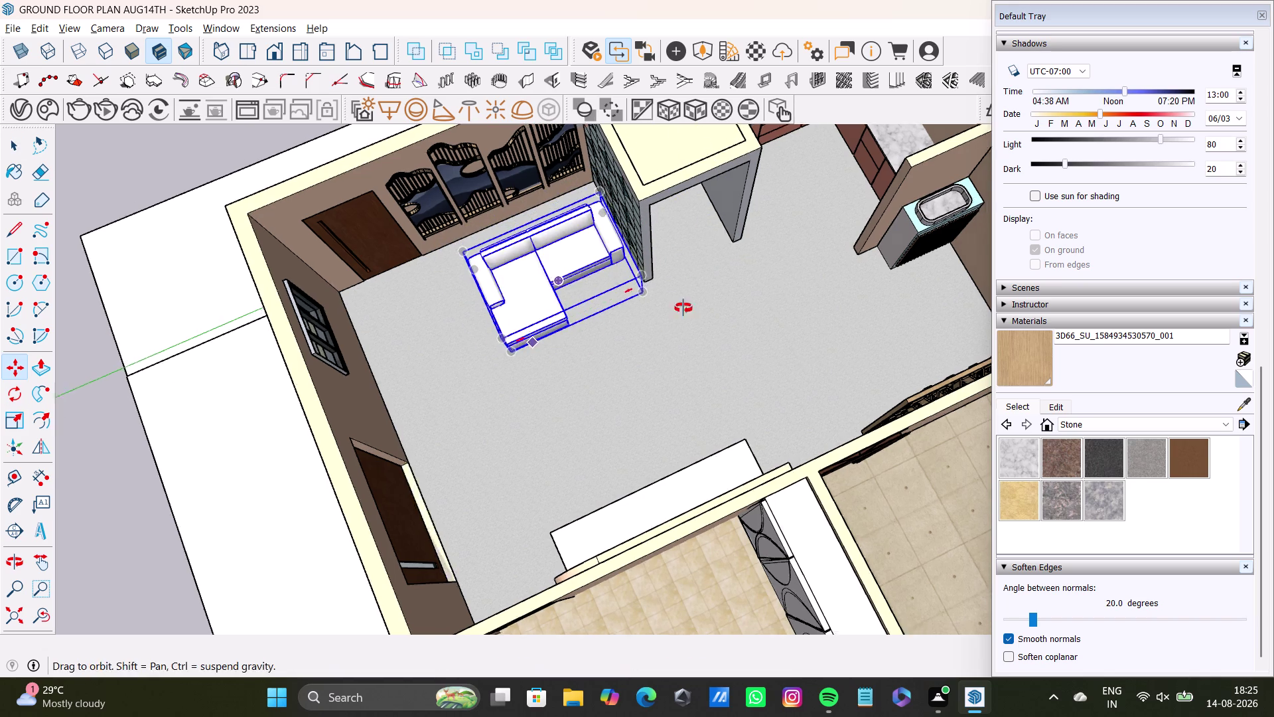
middle_drag(673, 313, 709, 299)
middle_drag(567, 332, 635, 273)
middle_drag(549, 310, 696, 339)
scroll(up, 3)
middle_drag(551, 353, 620, 334)
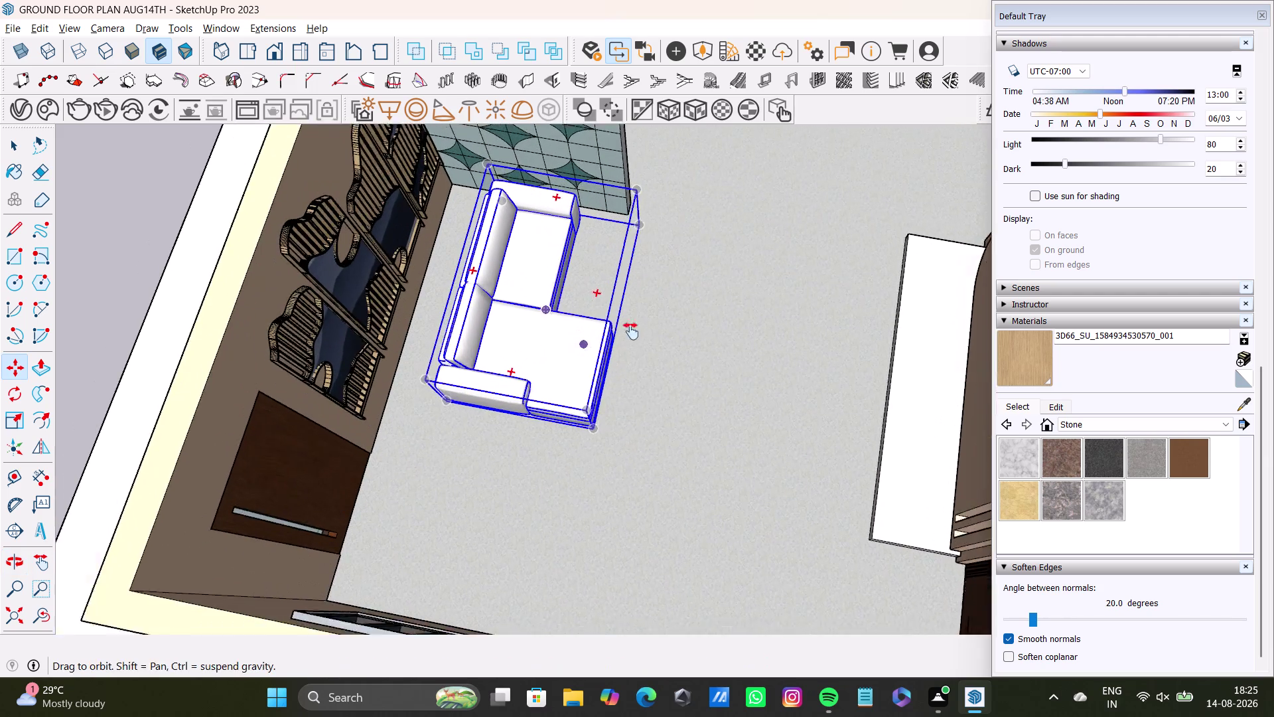
middle_drag(619, 334, 634, 330)
click(484, 371)
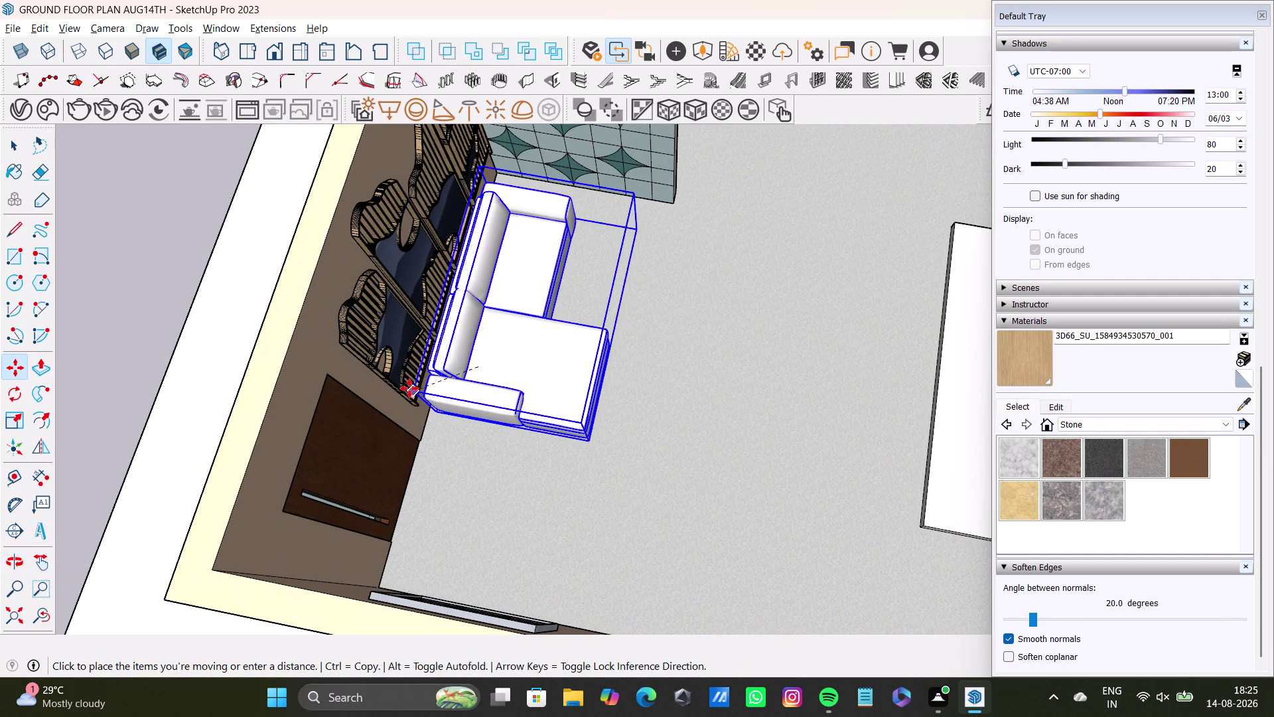
click(409, 388)
middle_drag(448, 406, 317, 273)
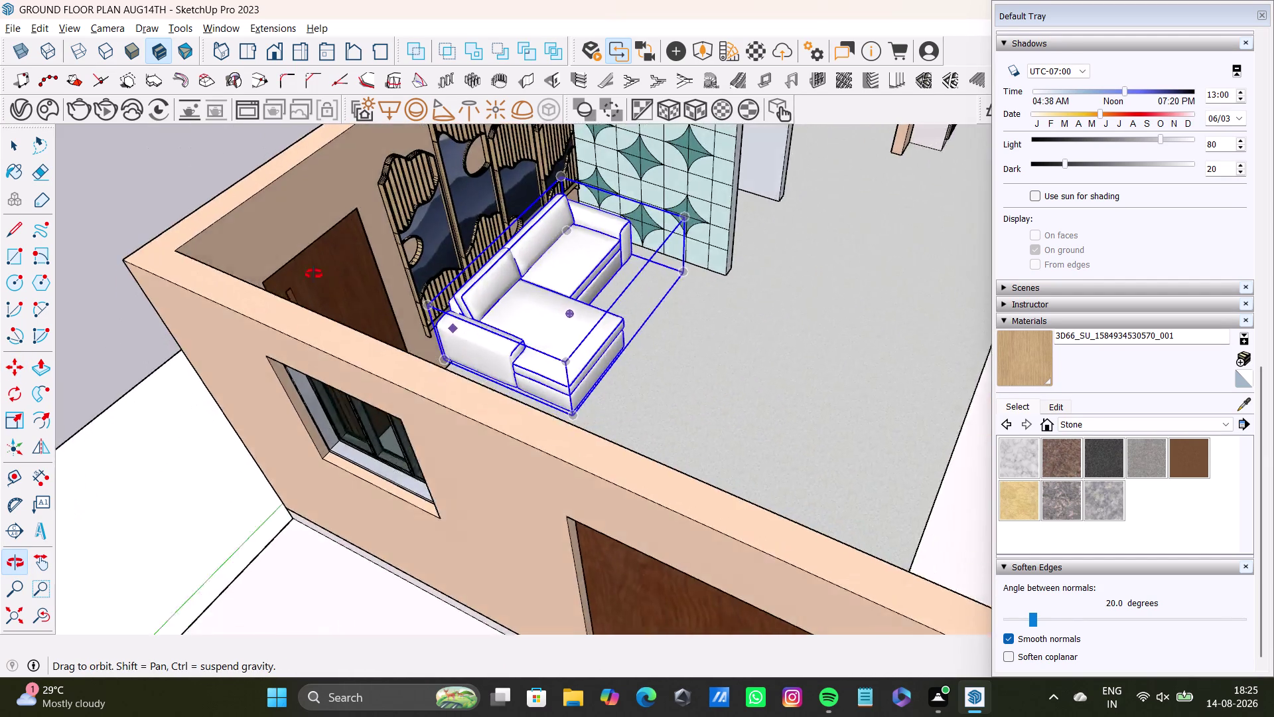
middle_drag(318, 273, 314, 274)
middle_drag(536, 287, 407, 406)
Scale up the white chaise sofa along the wall, then inspect it from the front.
key(s)
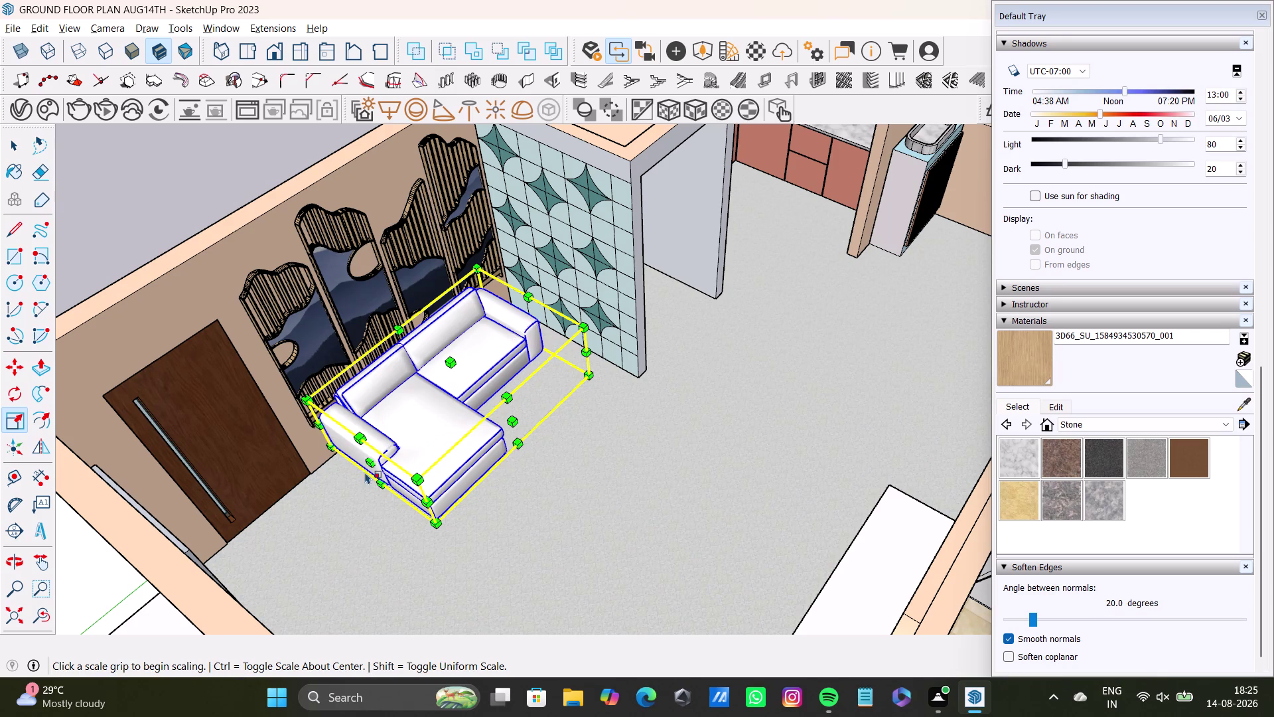
drag(365, 464, 333, 484)
drag(433, 371, 433, 363)
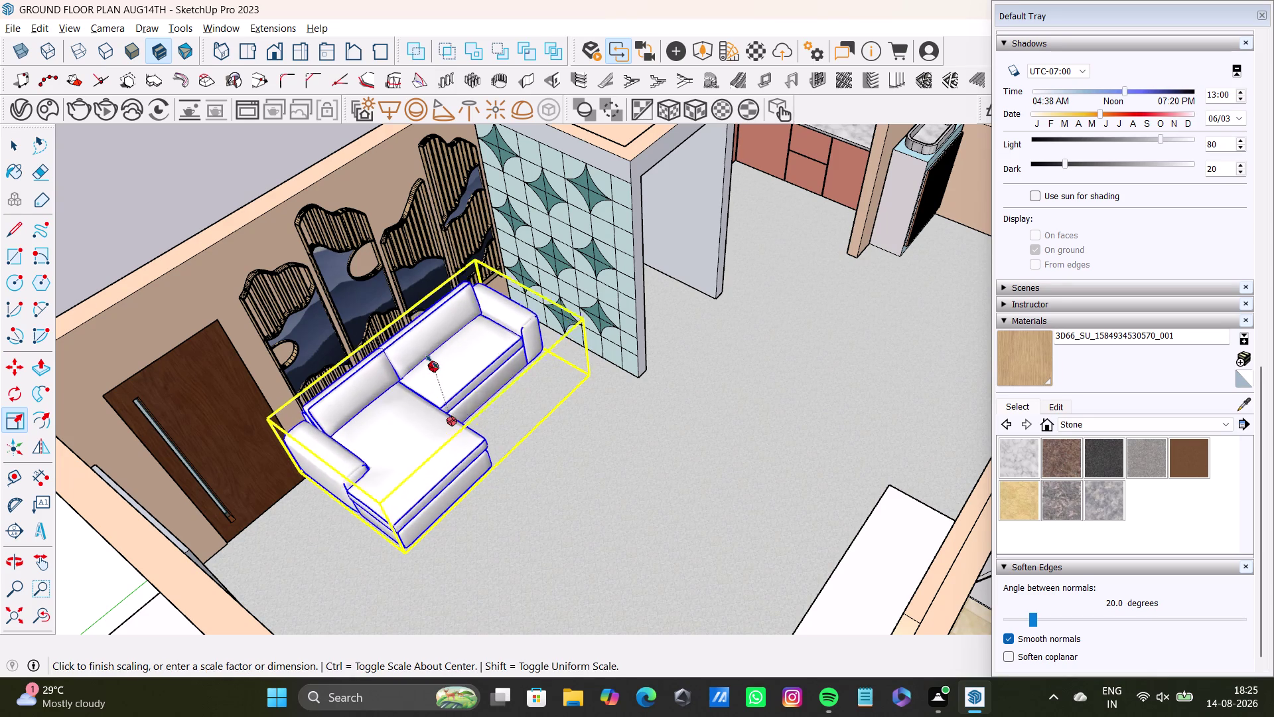
drag(432, 363, 432, 355)
key(space)
click(584, 447)
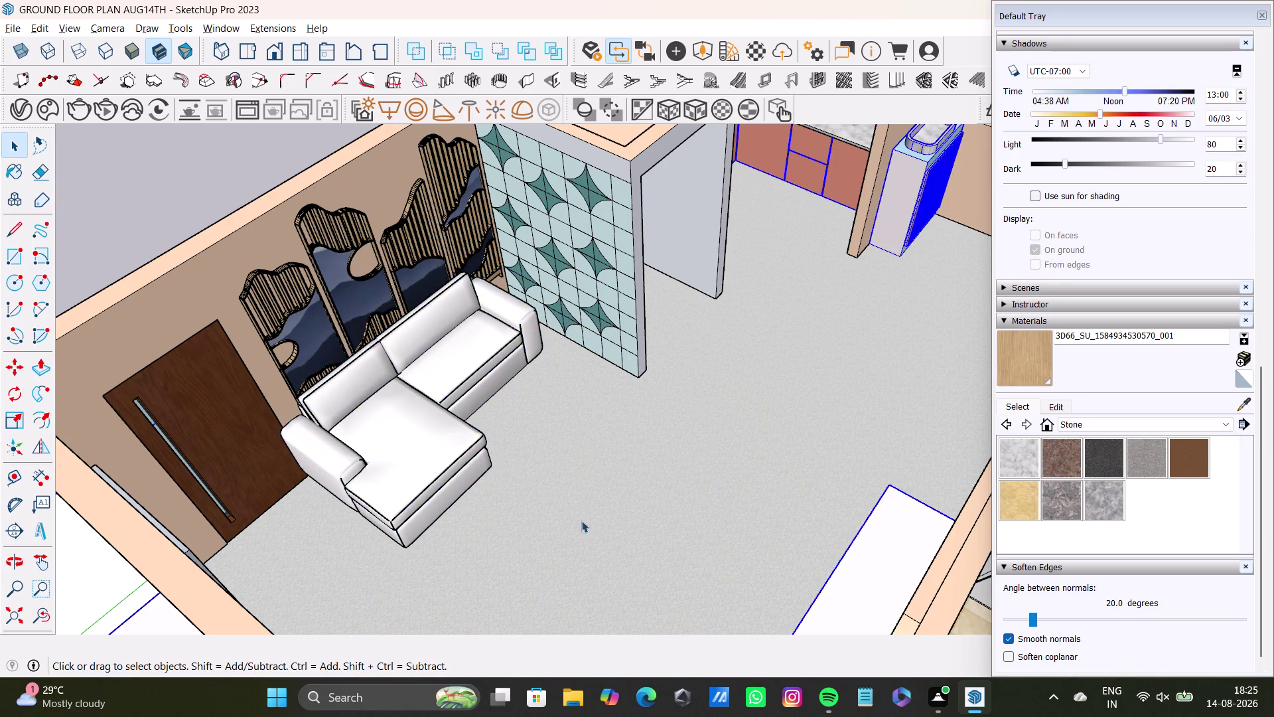
middle_drag(582, 520, 451, 629)
scroll(down, 3)
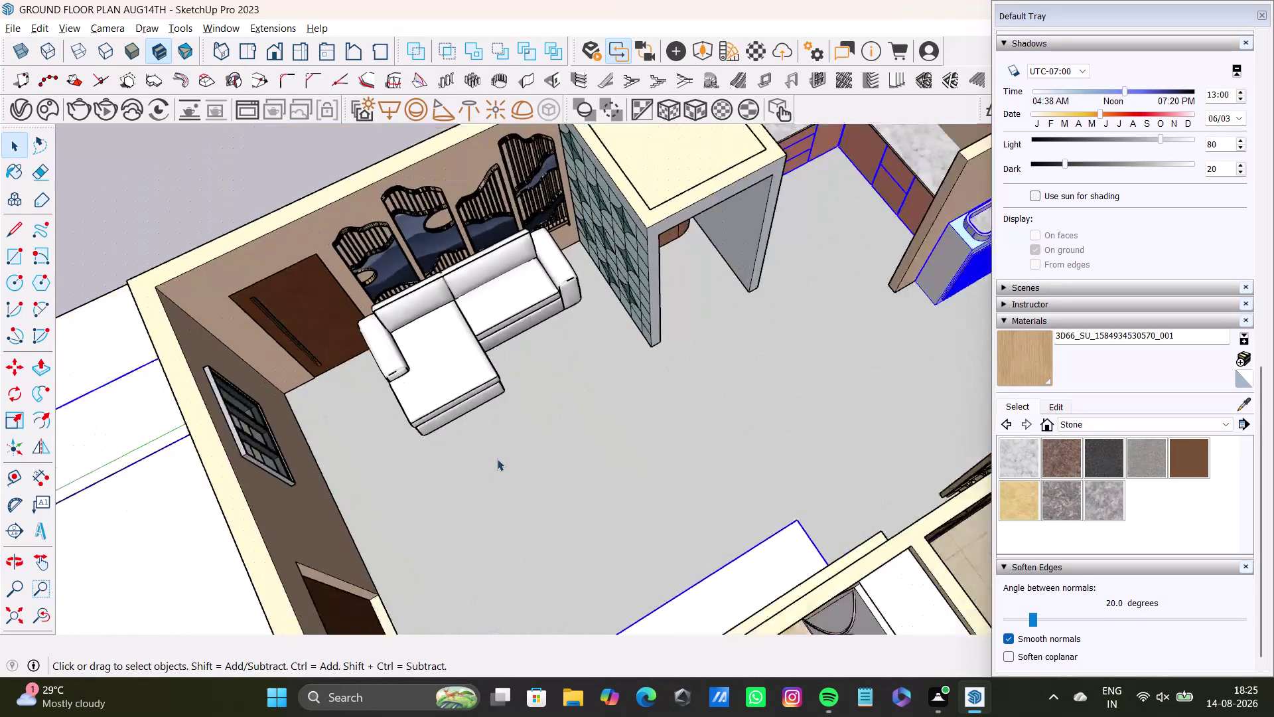
scroll(down, 3)
middle_drag(497, 458, 587, 421)
scroll(up, 3)
middle_drag(524, 357, 648, 294)
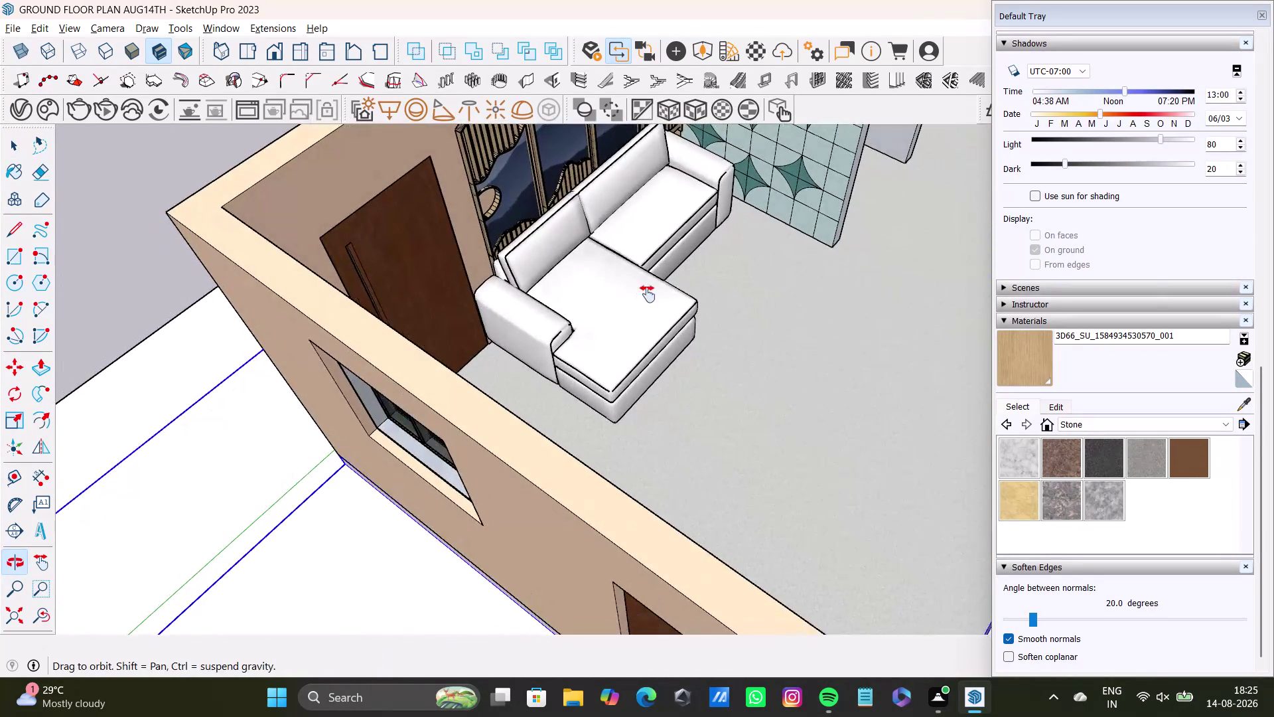
middle_drag(647, 294, 637, 323)
Reselect the chaise sofa and adjust its scale once more.
key(s)
click(570, 360)
click(589, 374)
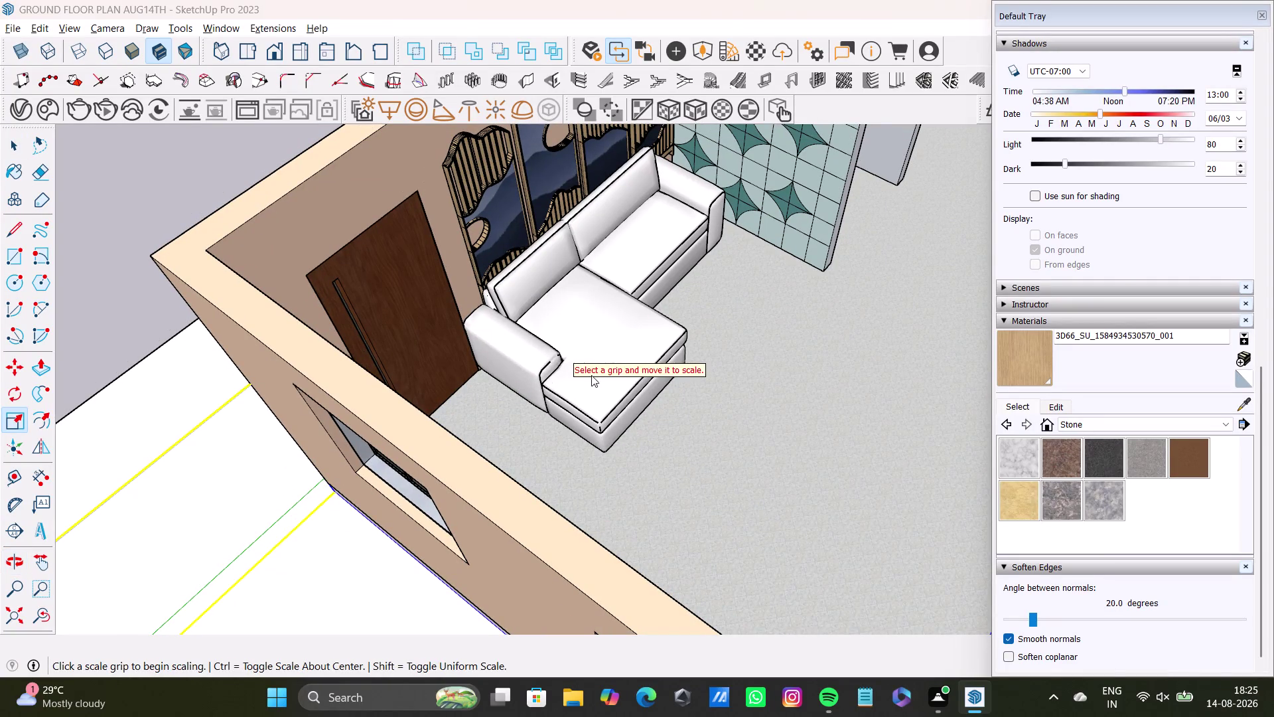
key(space)
triple_click(605, 399)
key(space)
double_click(126, 254)
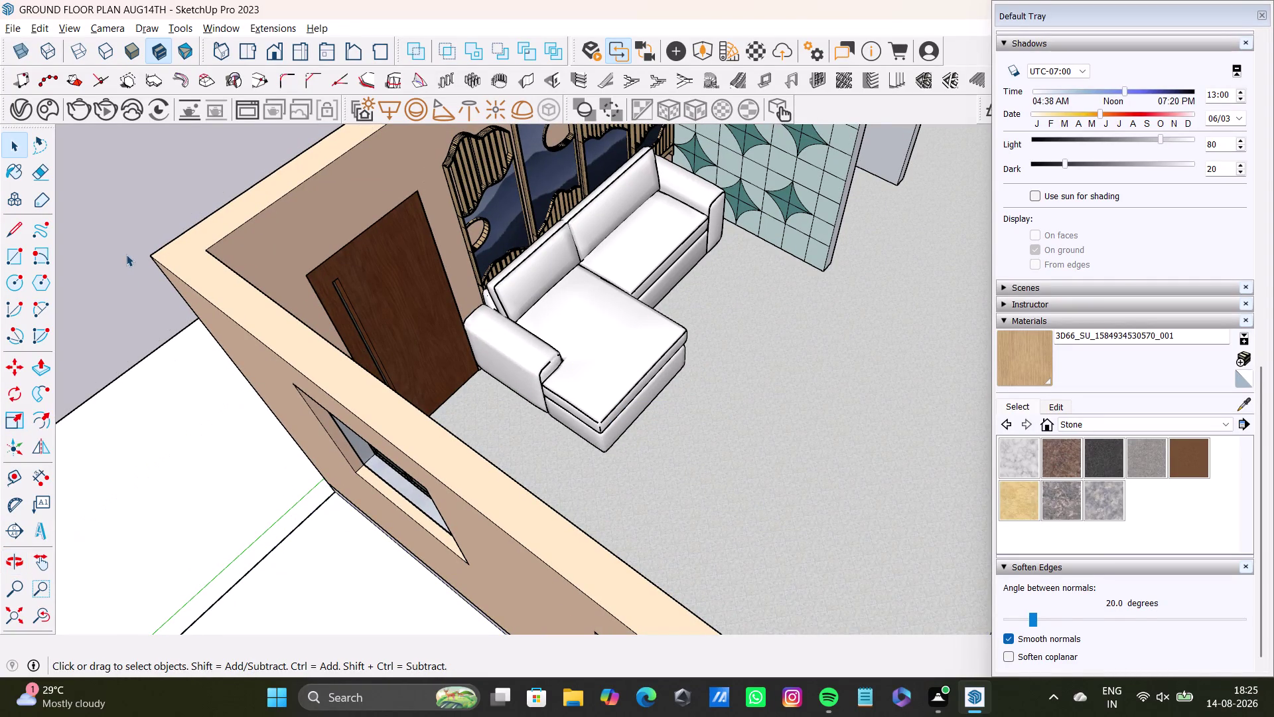
click(598, 354)
key(s)
drag(526, 381, 555, 365)
key(space)
Orbit around the living room to view the resized sofa from above.
middle_drag(657, 383, 619, 409)
scroll(down, 3)
scroll(down, 3)
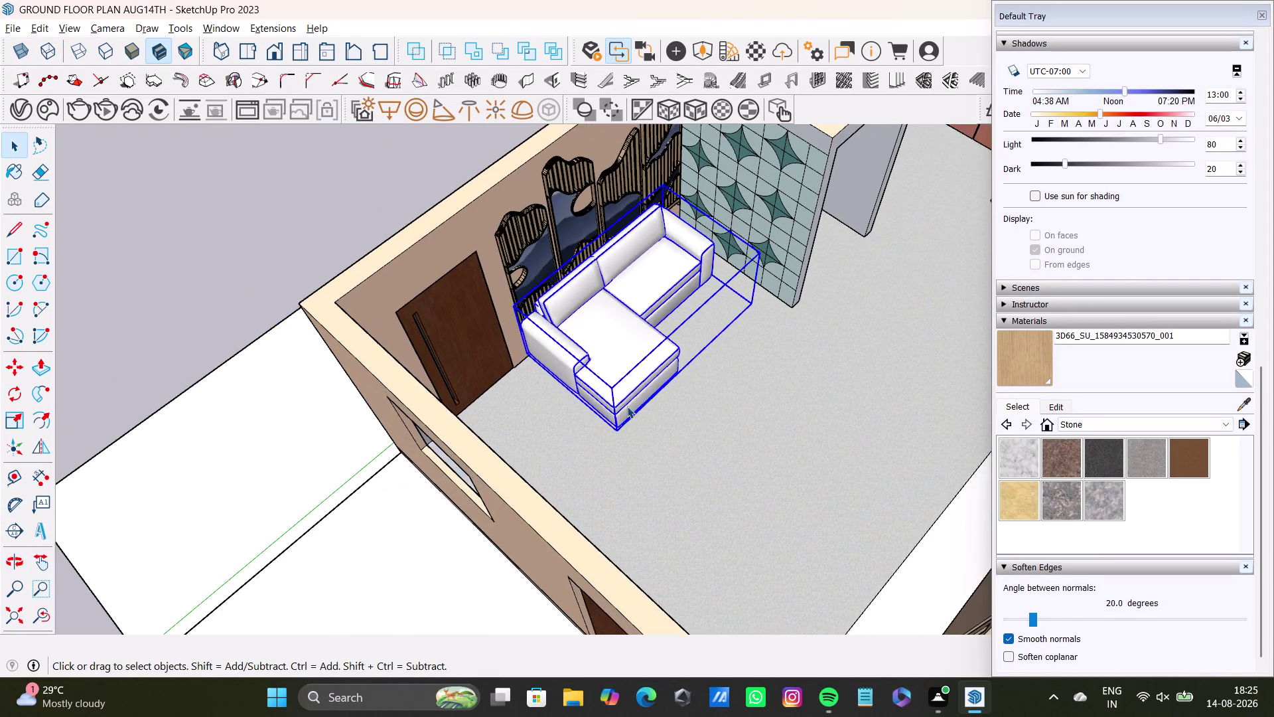
middle_drag(628, 405, 172, 389)
scroll(down, 3)
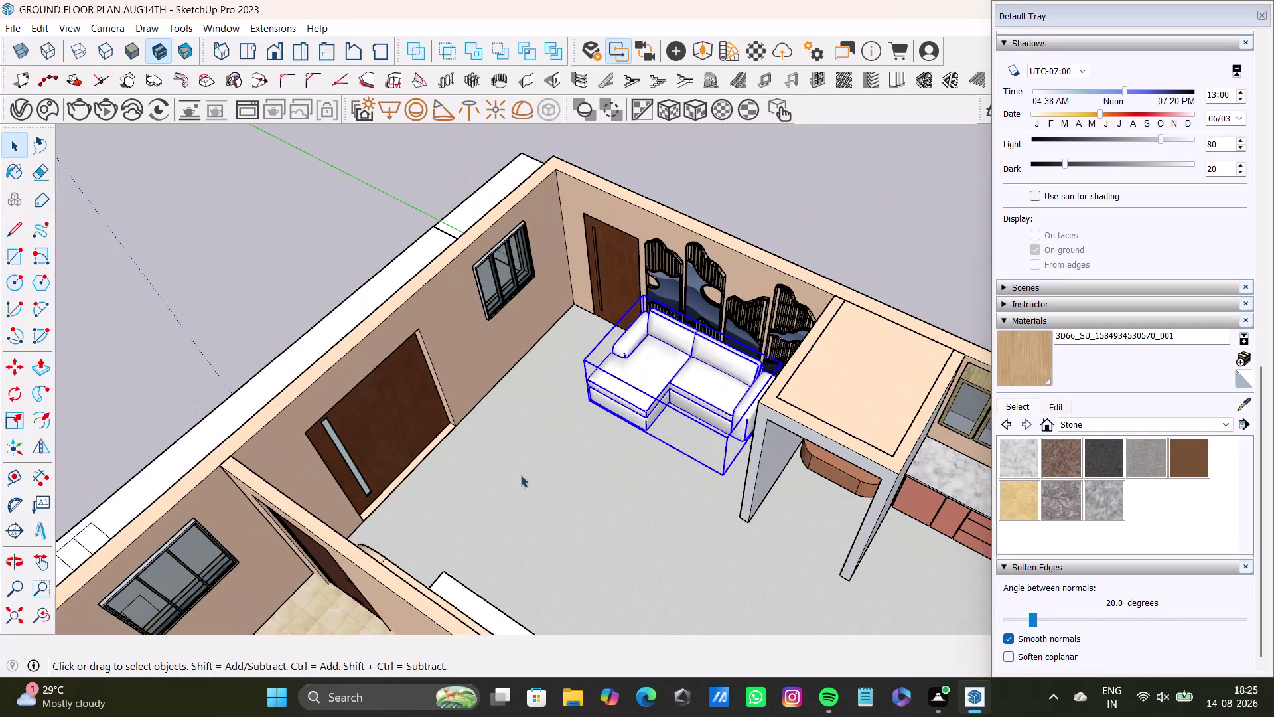
middle_drag(529, 482, 645, 465)
middle_drag(645, 468, 910, 555)
middle_drag(635, 396, 534, 432)
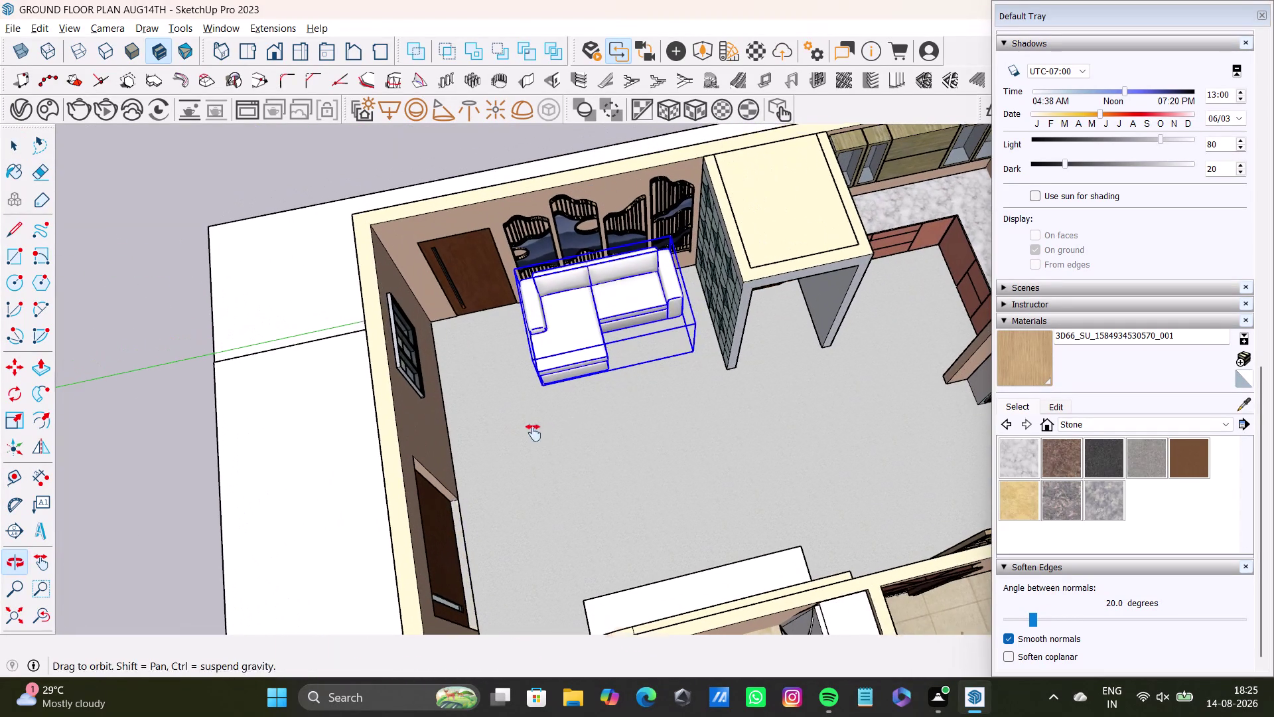
middle_drag(534, 432, 533, 433)
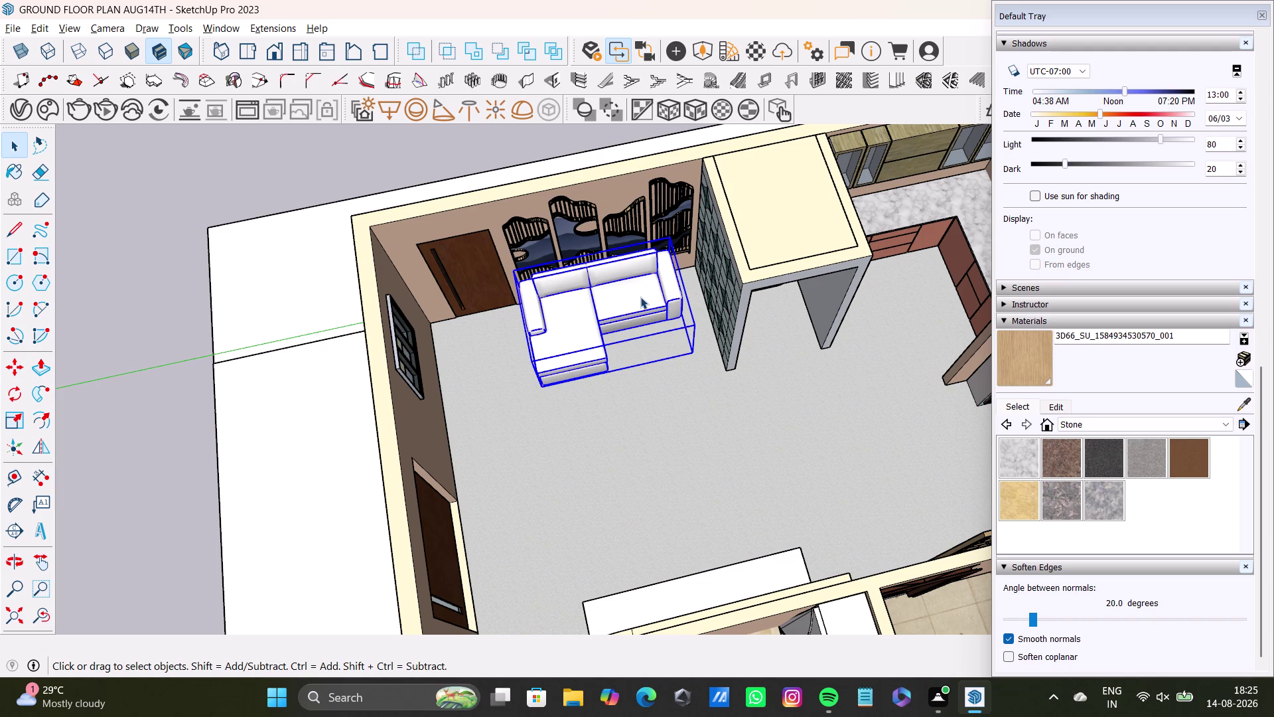
Shrink the chaise sofa slightly with a scale grip so it fits the wall.
key(s)
drag(617, 357, 614, 330)
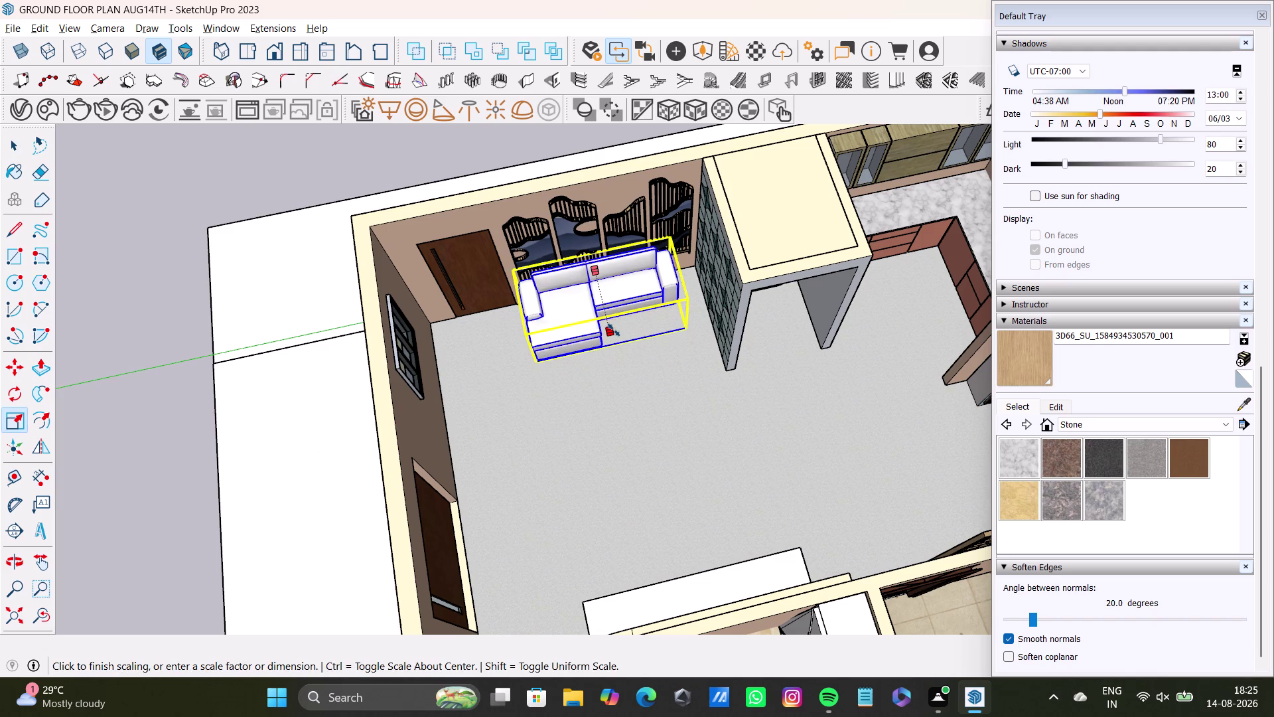
drag(614, 330, 614, 340)
key(space)
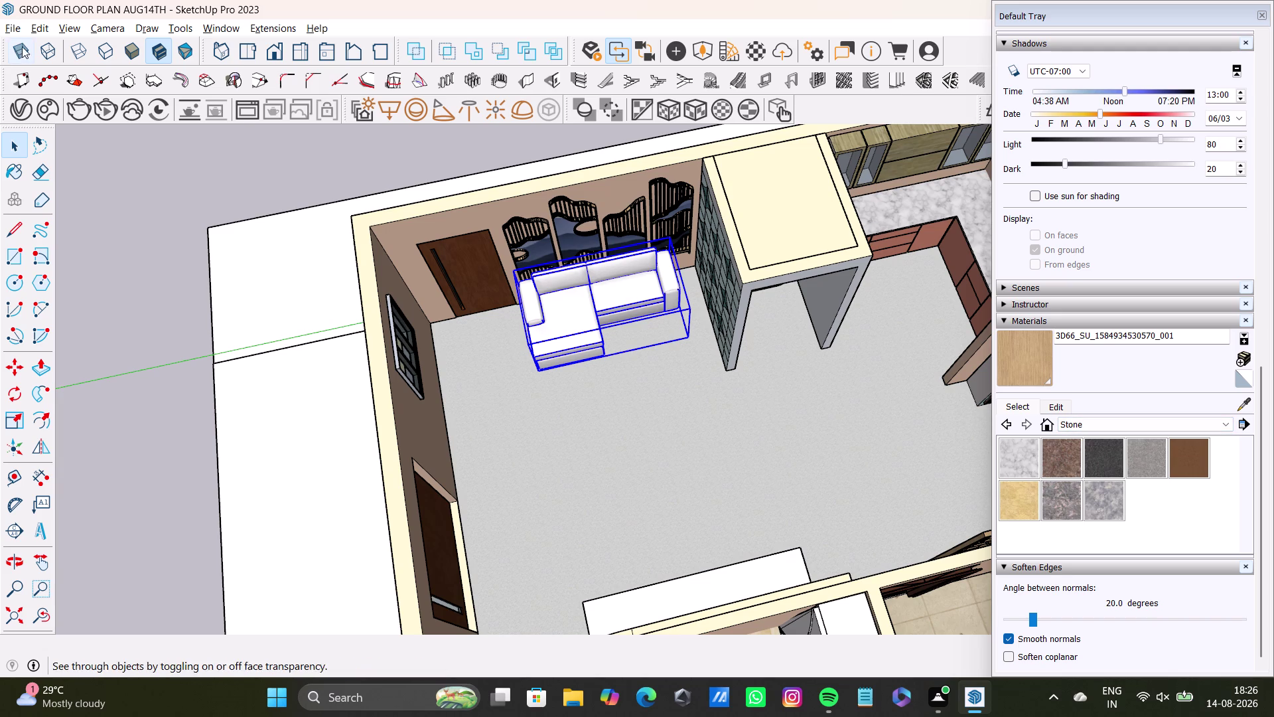
Open the Chaos Cosmos library and browse the sofa search results.
click(51, 111)
scroll(down, 3)
scroll(down, 3)
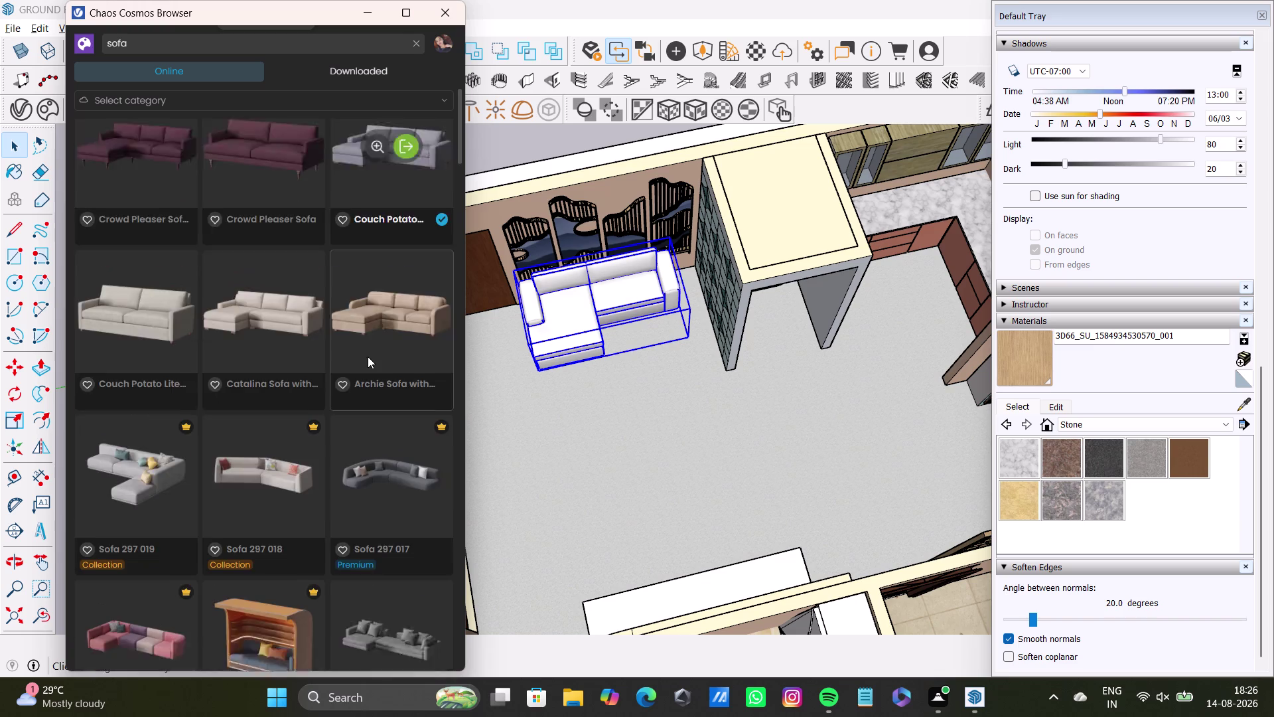
scroll(down, 3)
scroll(down, 3)
scroll(down, 3)
scroll(down, 3)
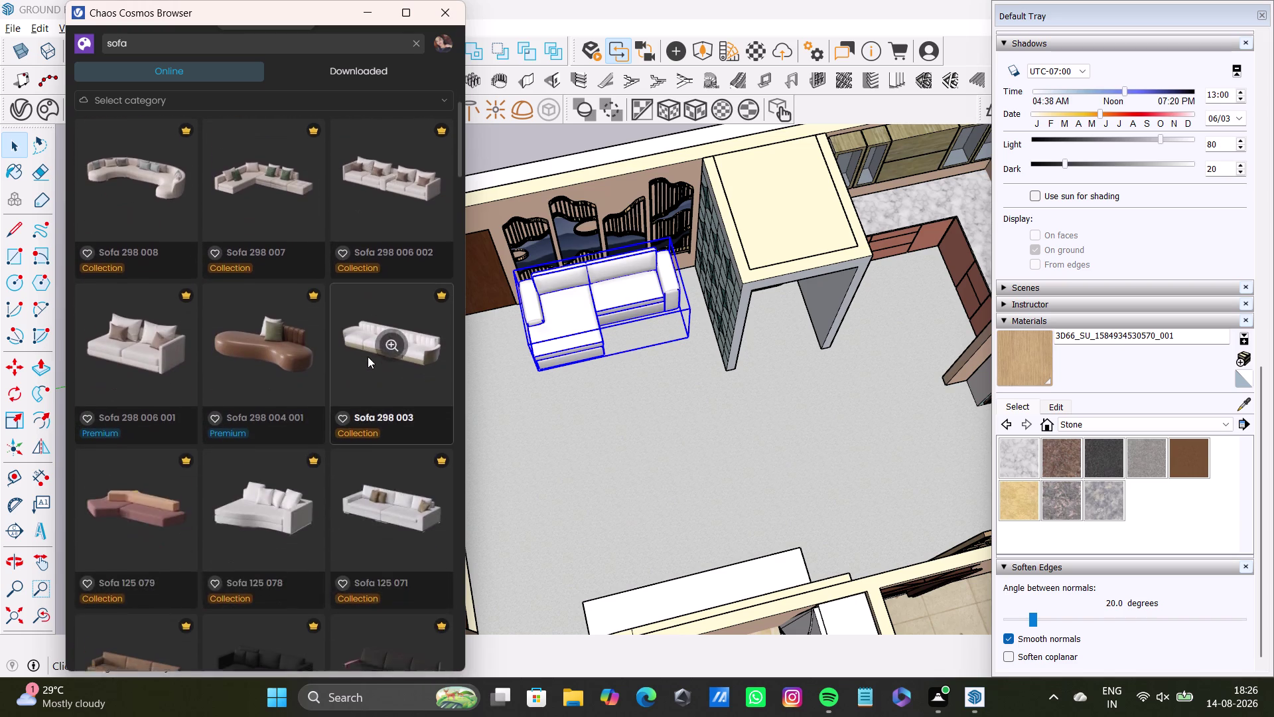
scroll(up, 3)
scroll(down, 3)
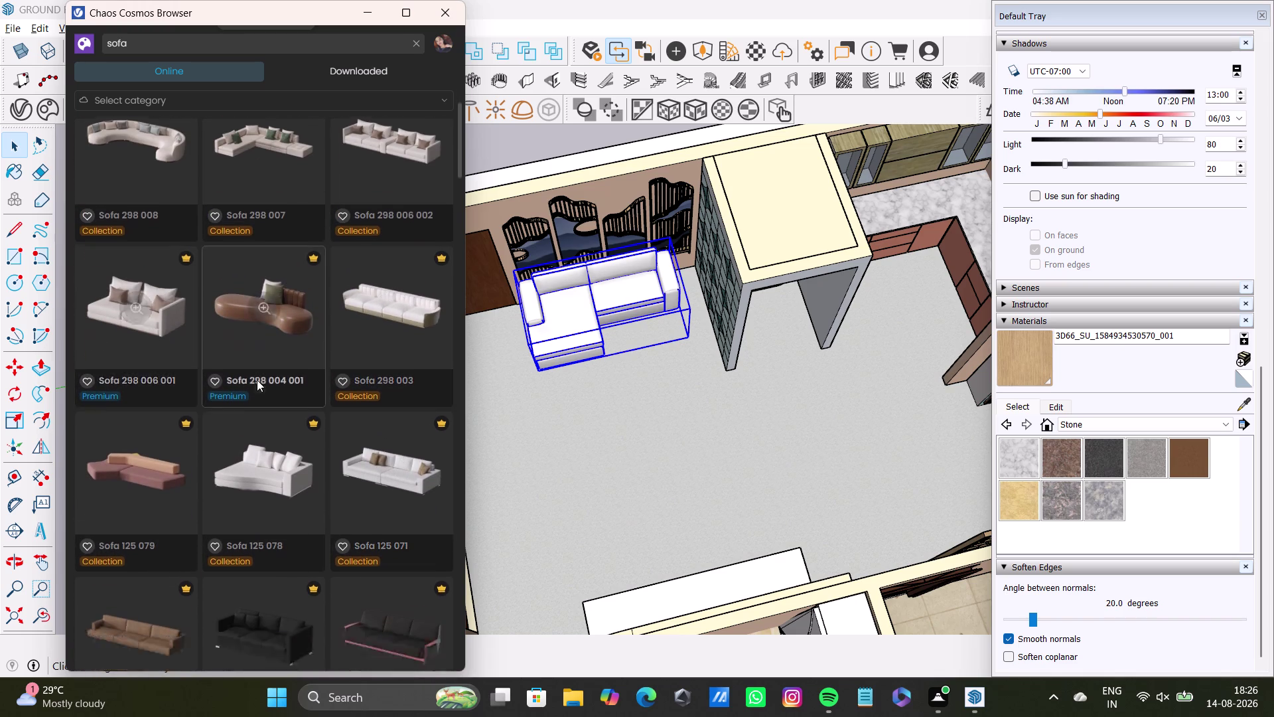
scroll(down, 3)
scroll(down, 3)
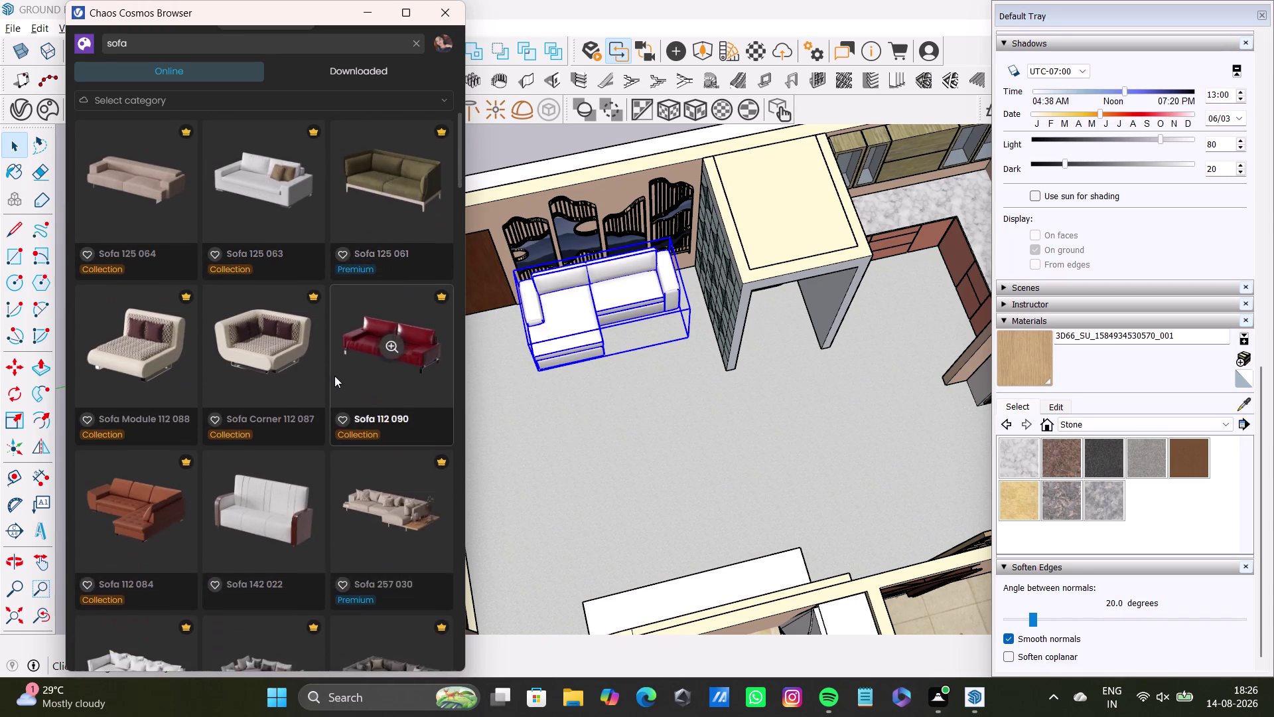
scroll(down, 3)
scroll(down, 3)
scroll(down, 3)
scroll(down, 3)
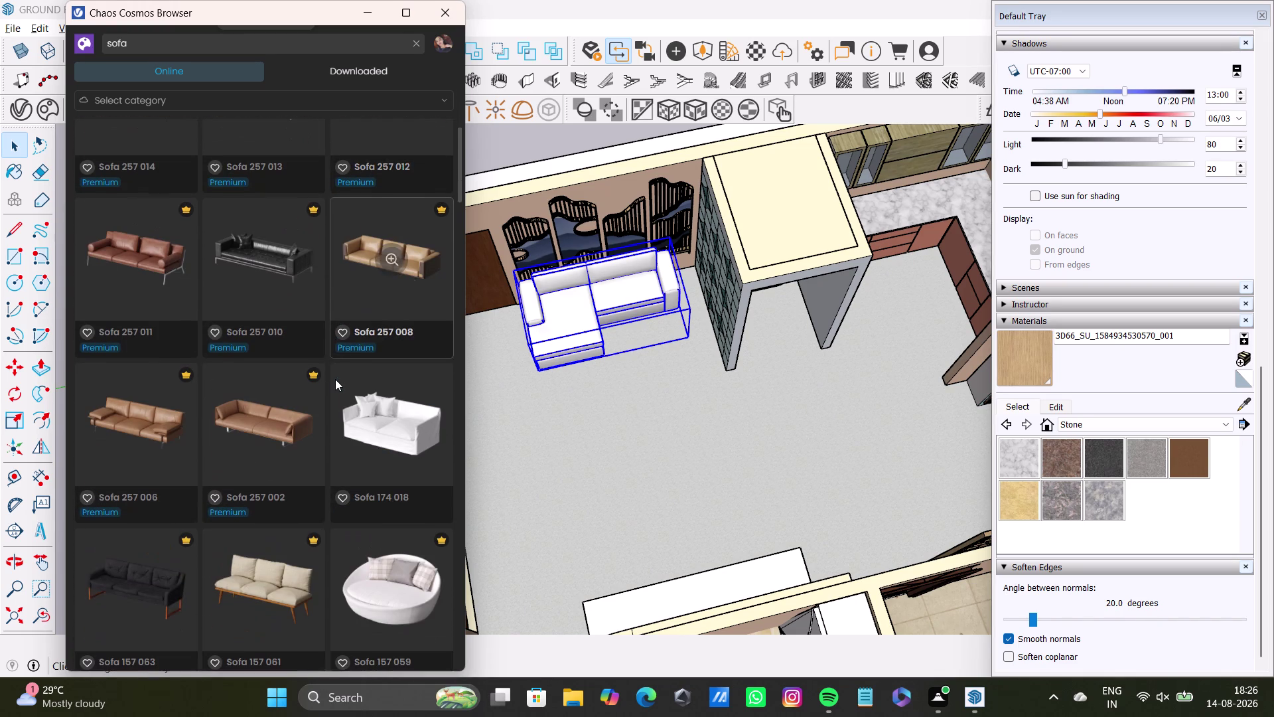
scroll(down, 3)
scroll(down, 3)
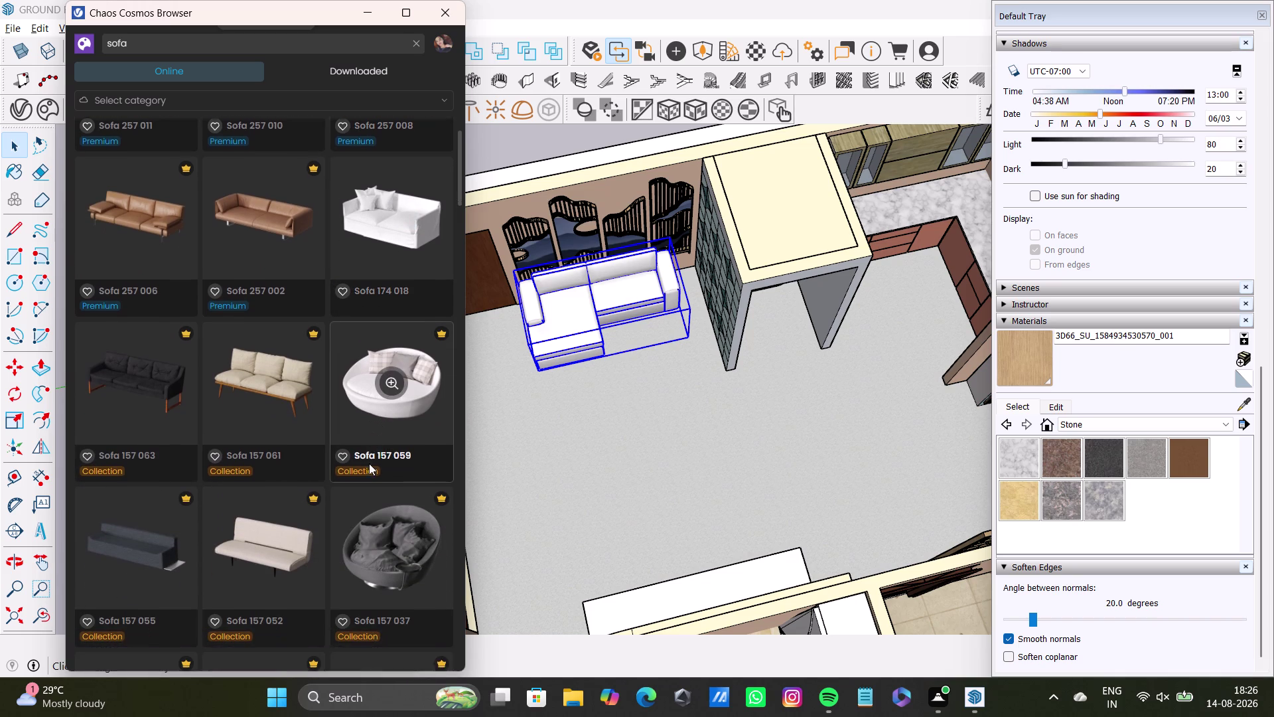
scroll(down, 3)
scroll(down, 3)
scroll(down, 3)
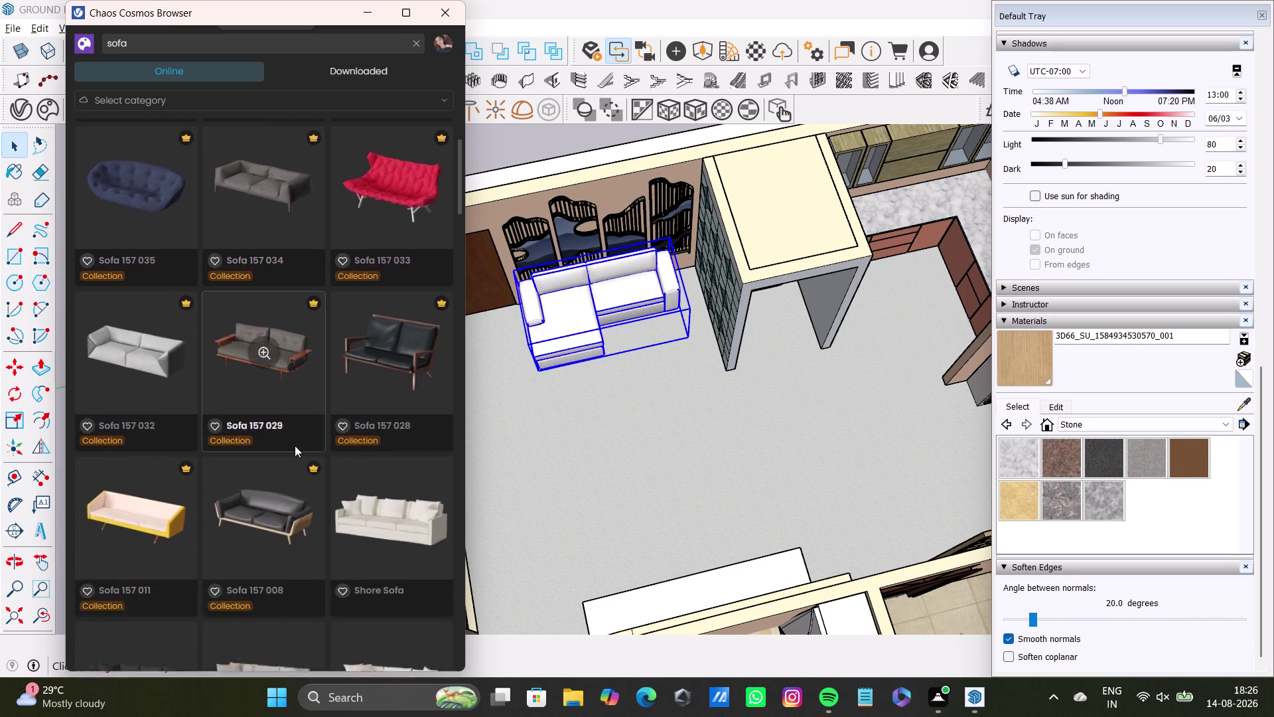
scroll(down, 3)
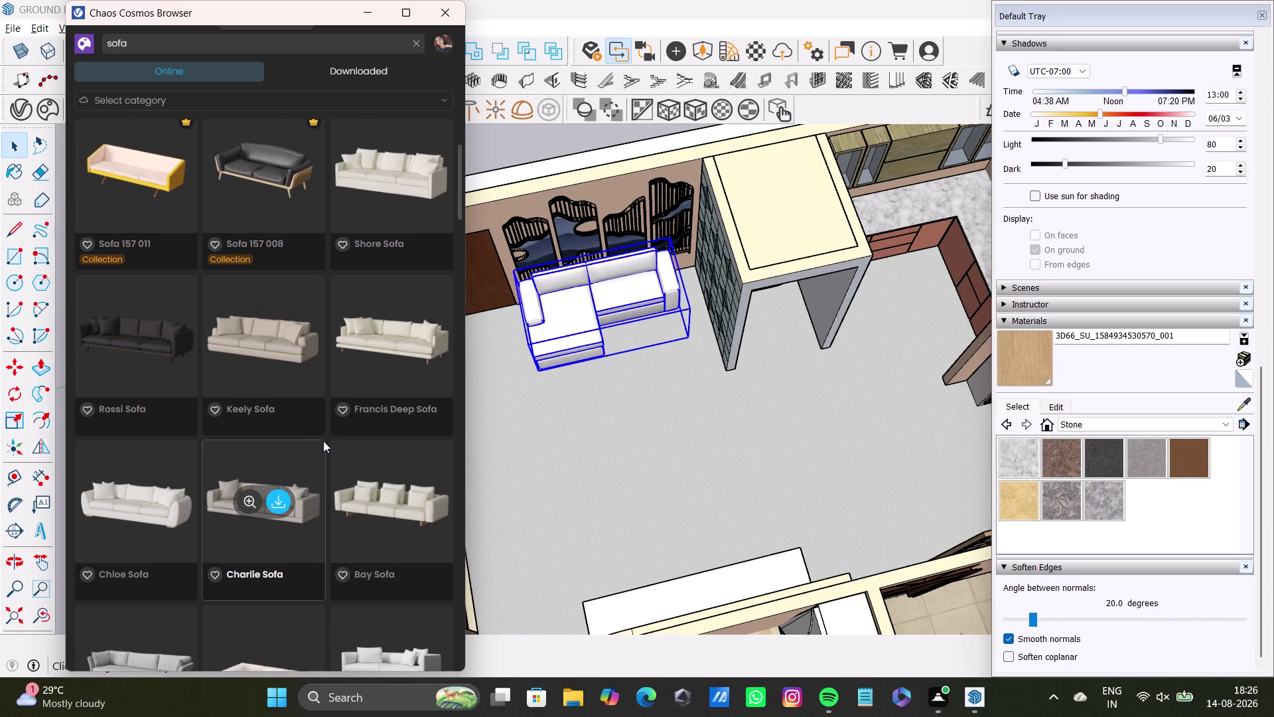
scroll(down, 3)
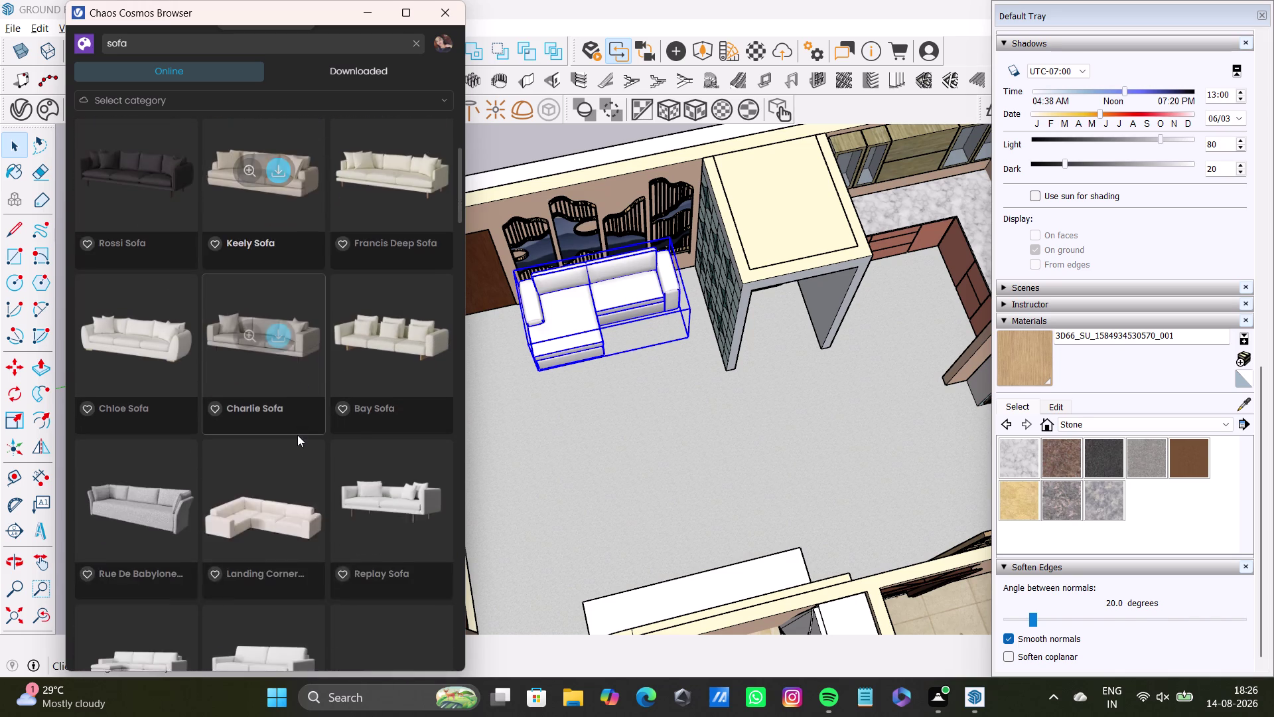
scroll(down, 3)
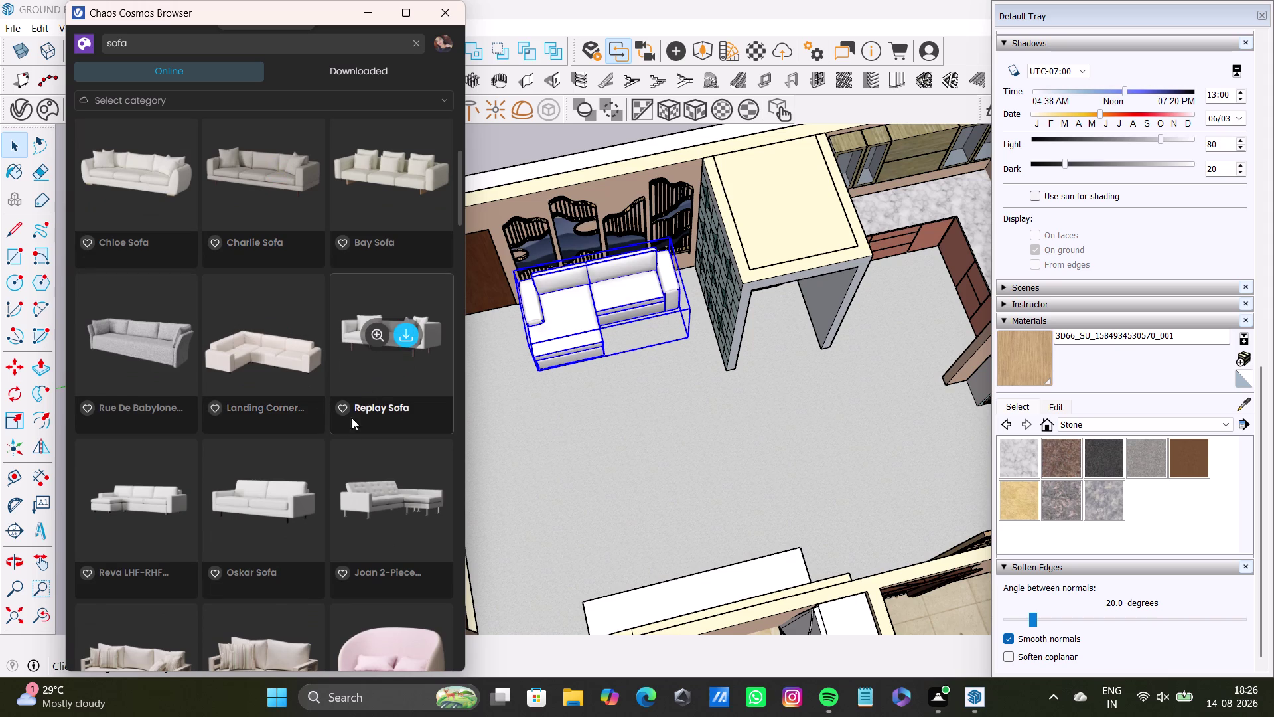
scroll(down, 3)
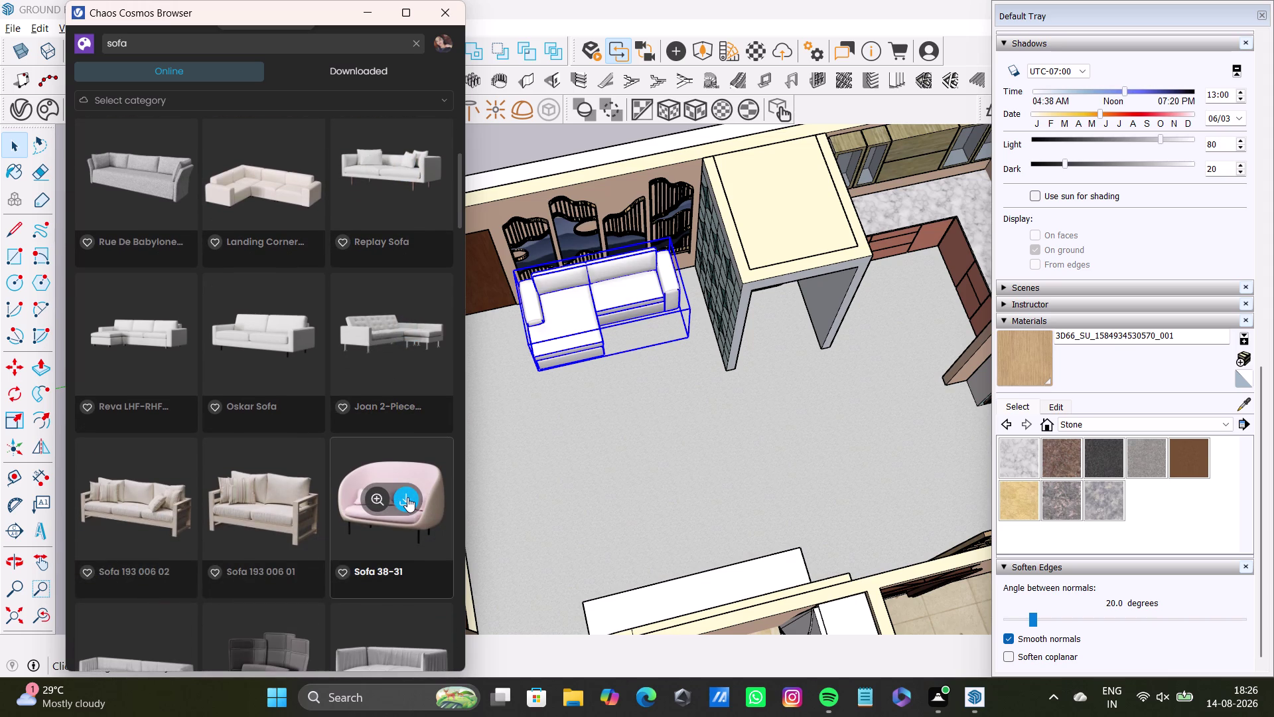
scroll(down, 3)
scroll(down, 3)
scroll(up, 3)
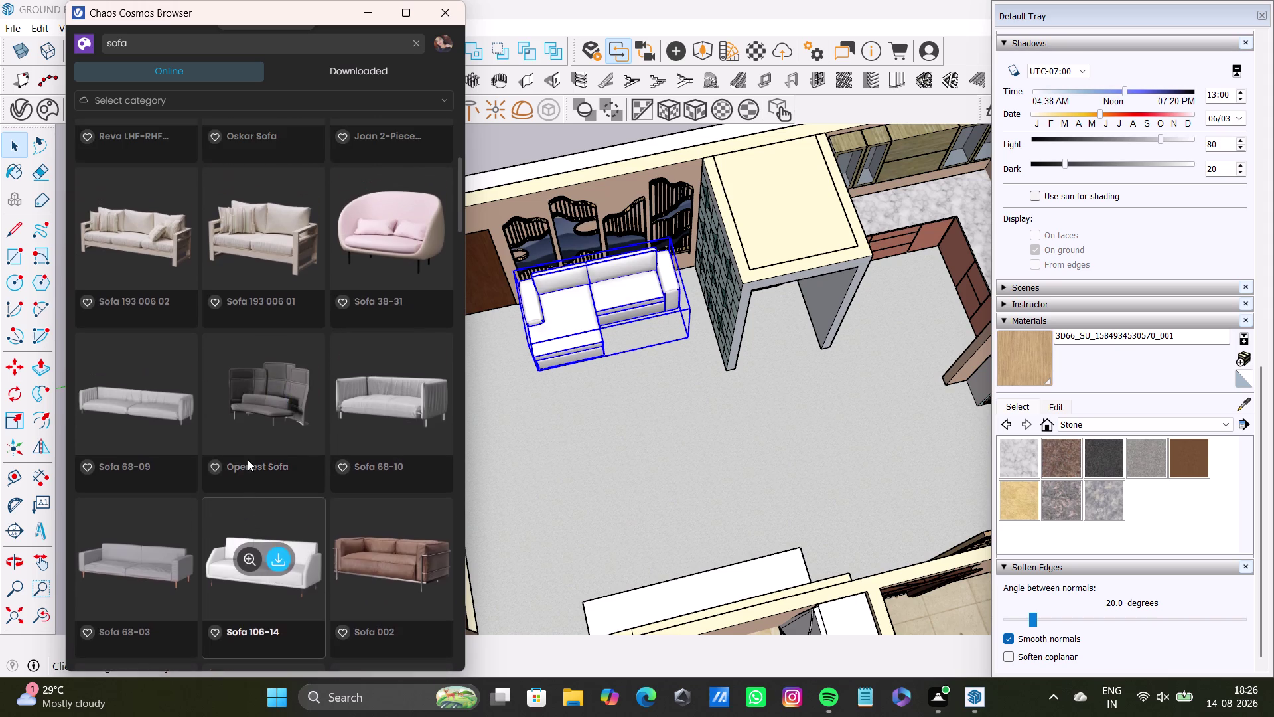
scroll(up, 3)
Download the Reva LHF-RHF Double Sofa With Chaise and import it into the model.
key(space)
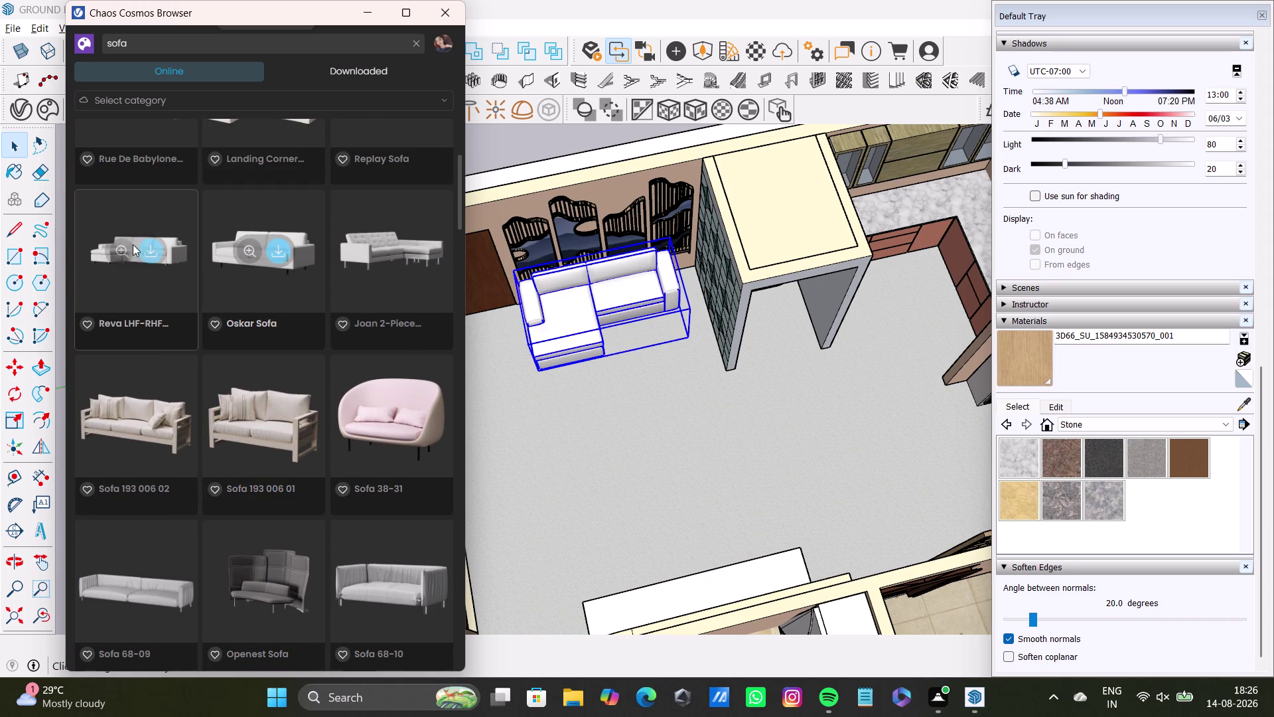
click(146, 251)
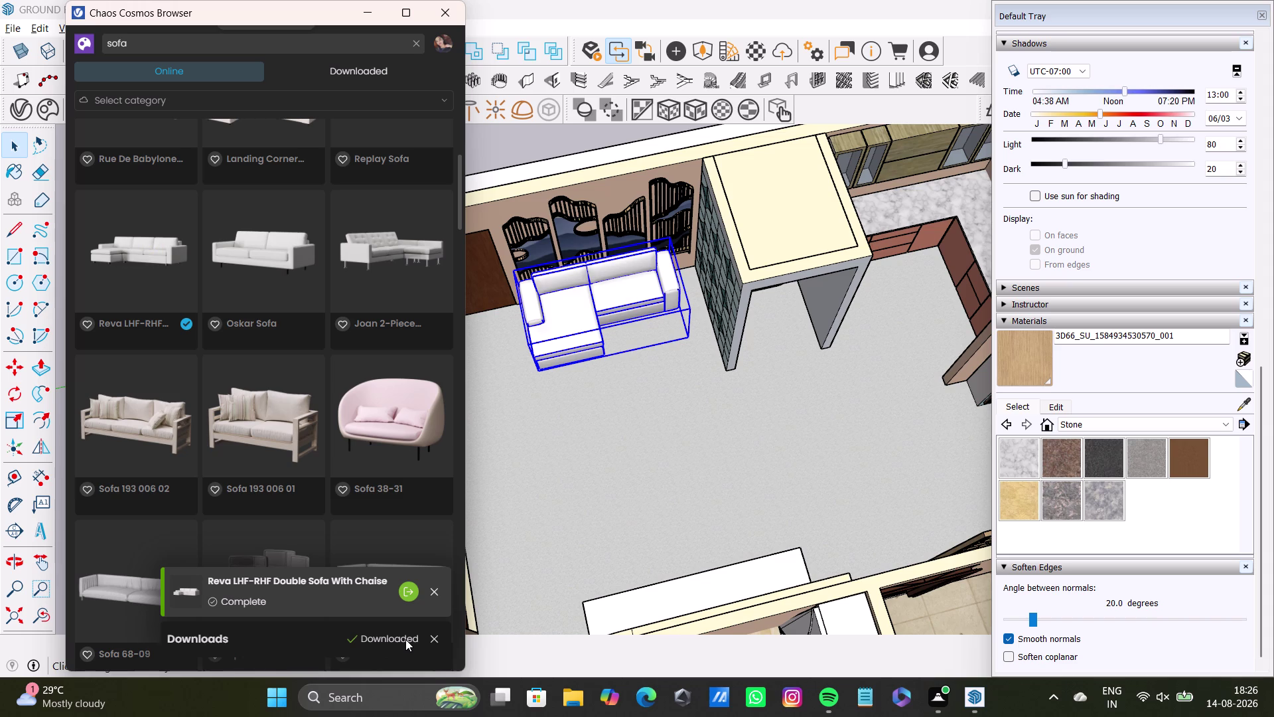
click(406, 587)
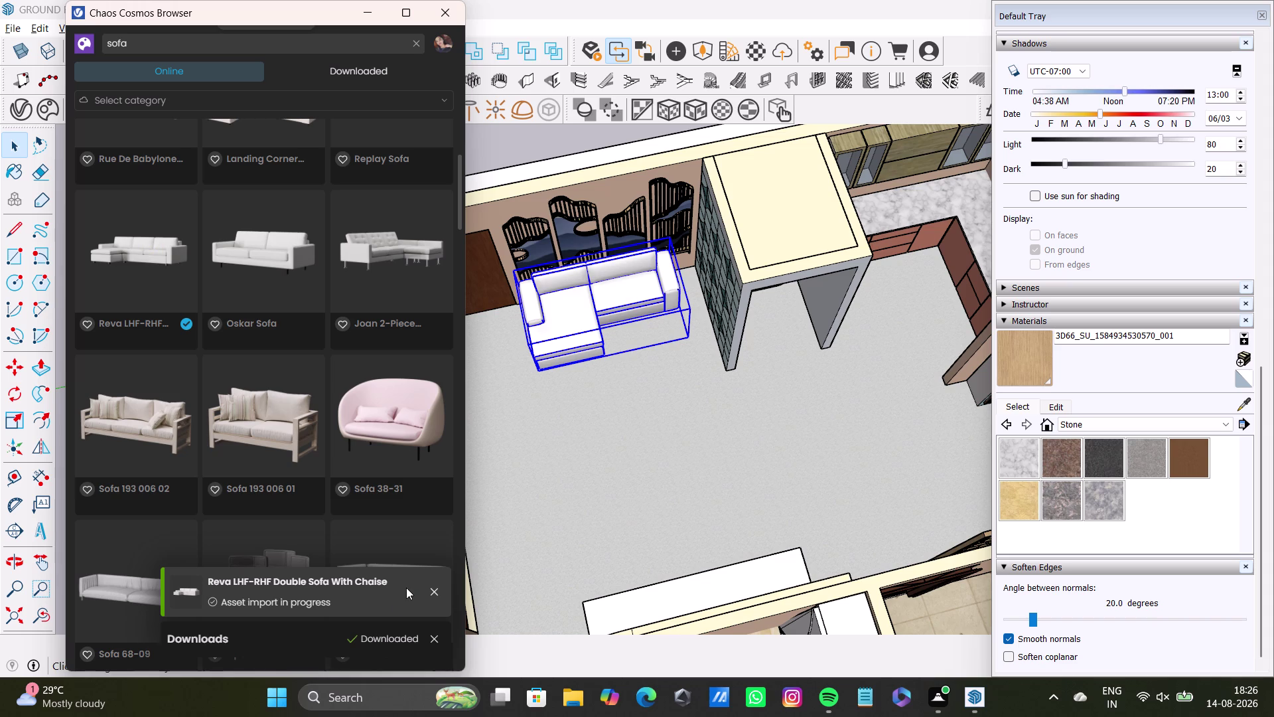